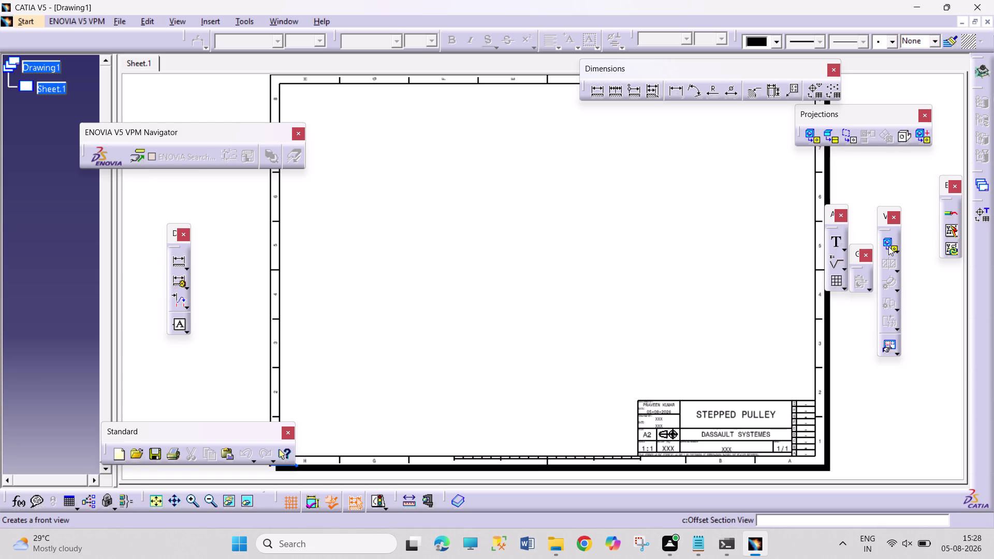
Start a front view and switch to the STEEPED PULLEY.CATPart window for its reference.
click(809, 136)
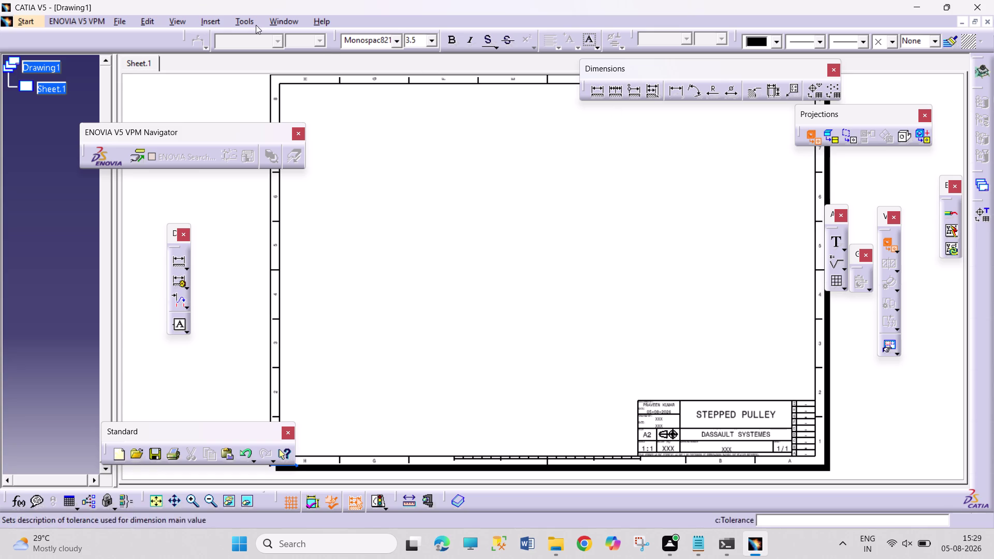
click(277, 21)
click(326, 107)
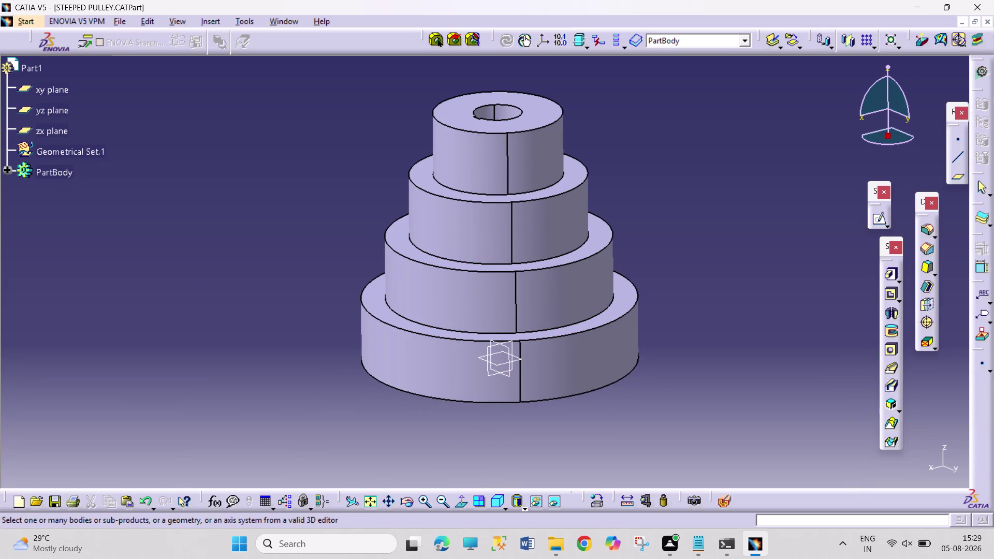
Orbit the pulley and pick its planar end face as the front view plane.
click(404, 499)
drag(481, 466, 493, 287)
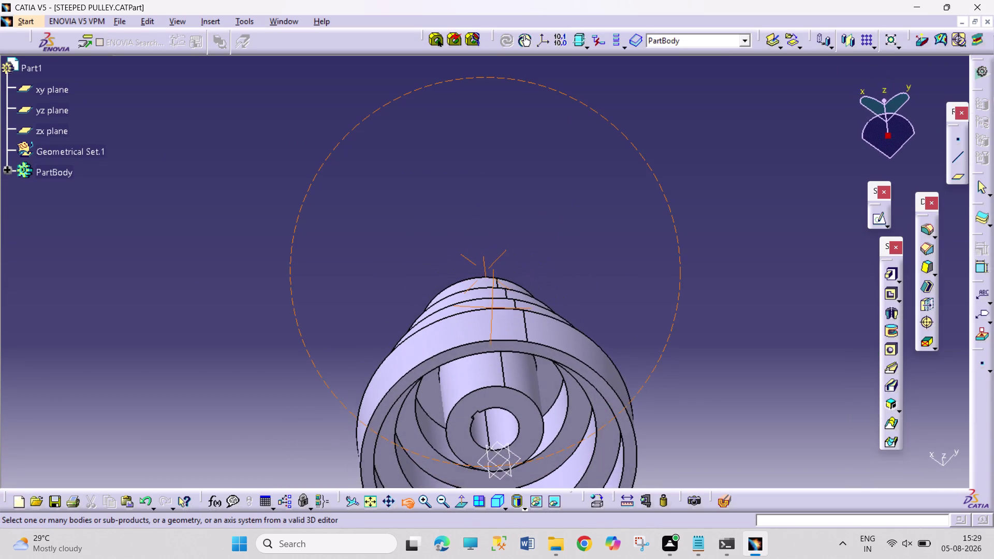
drag(493, 288, 496, 283)
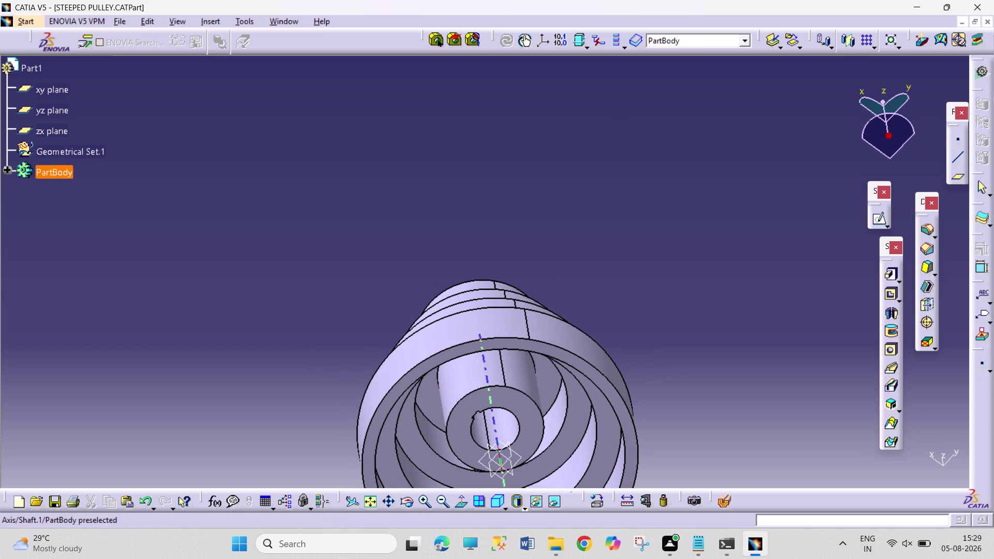
click(408, 502)
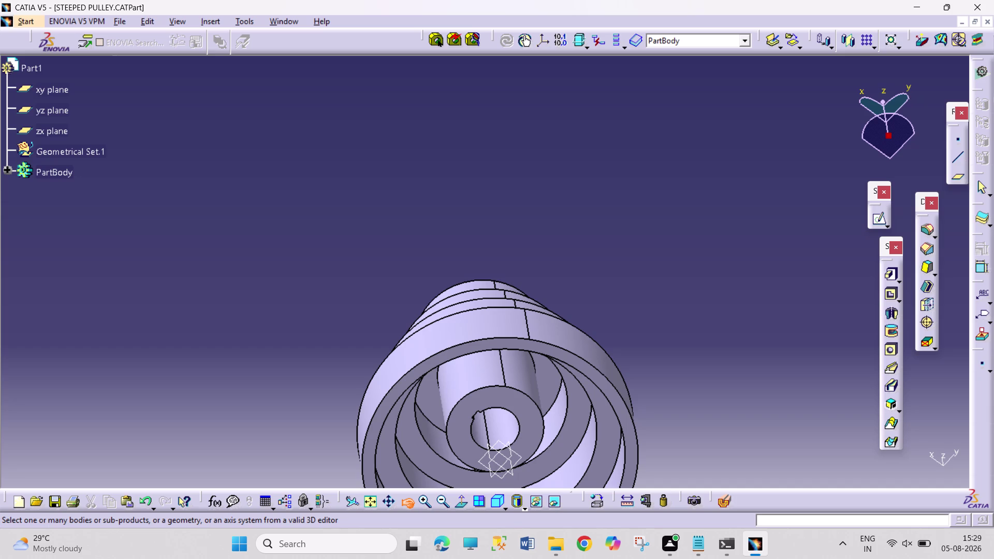
click(401, 503)
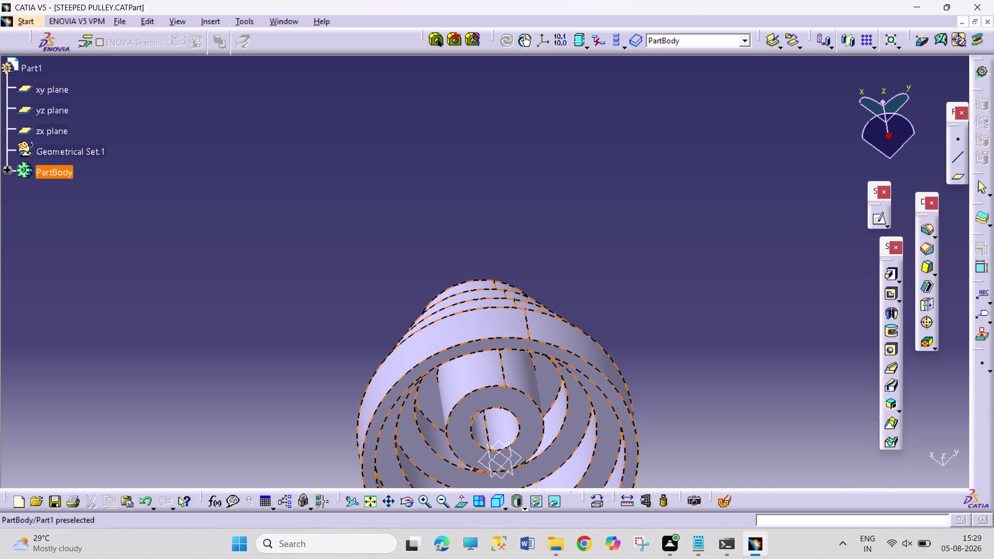
click(579, 371)
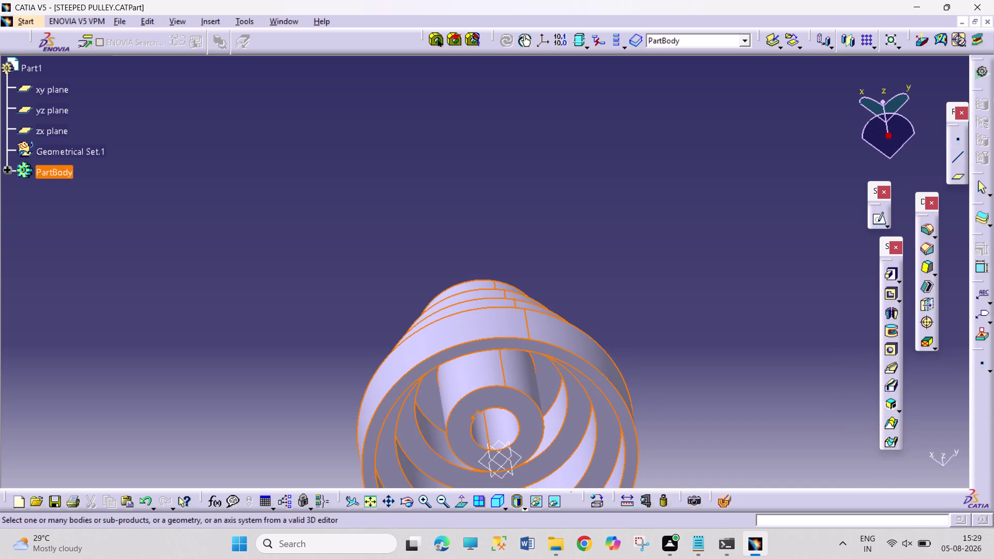
click(588, 368)
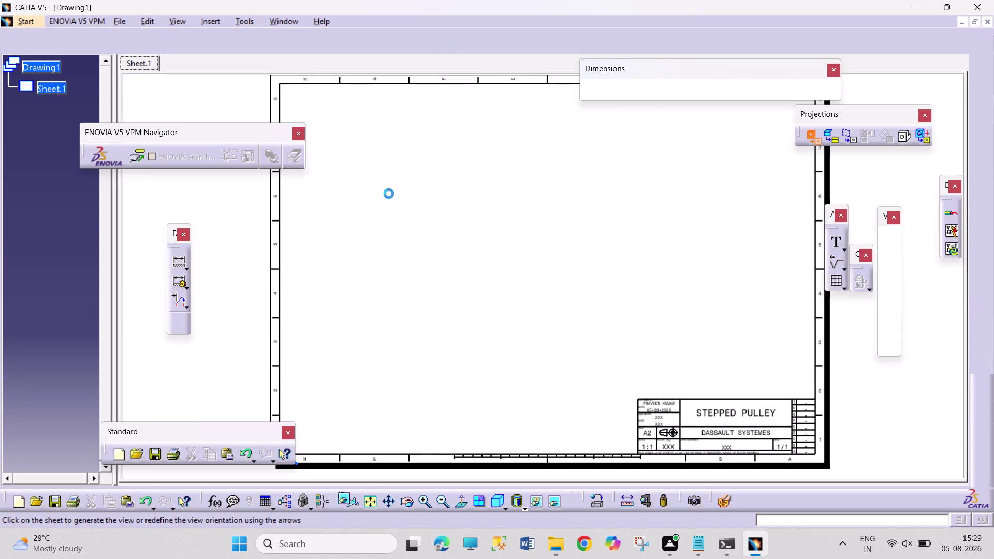
Generate the concentric-circle front view and drag it to the sheet's upper left.
click(387, 203)
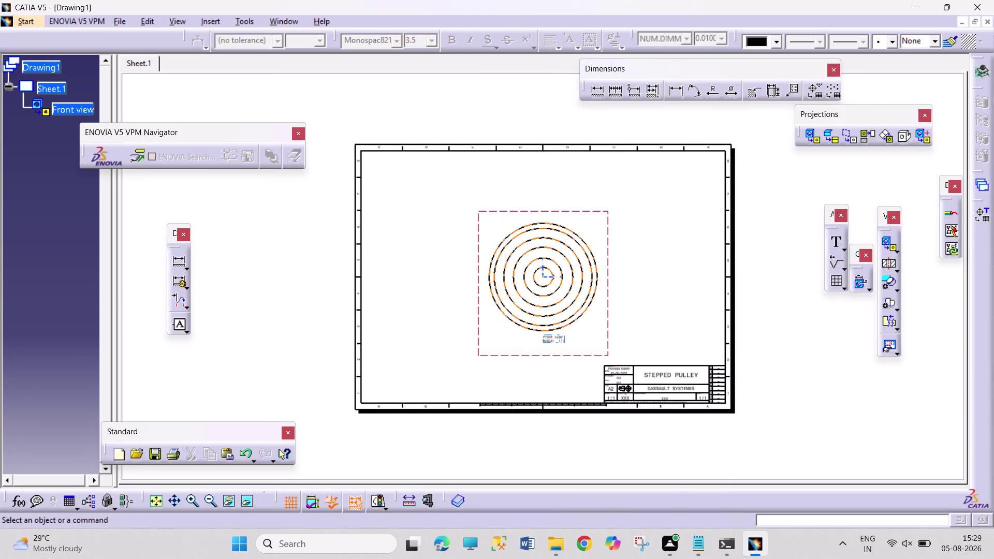
drag(611, 330, 519, 276)
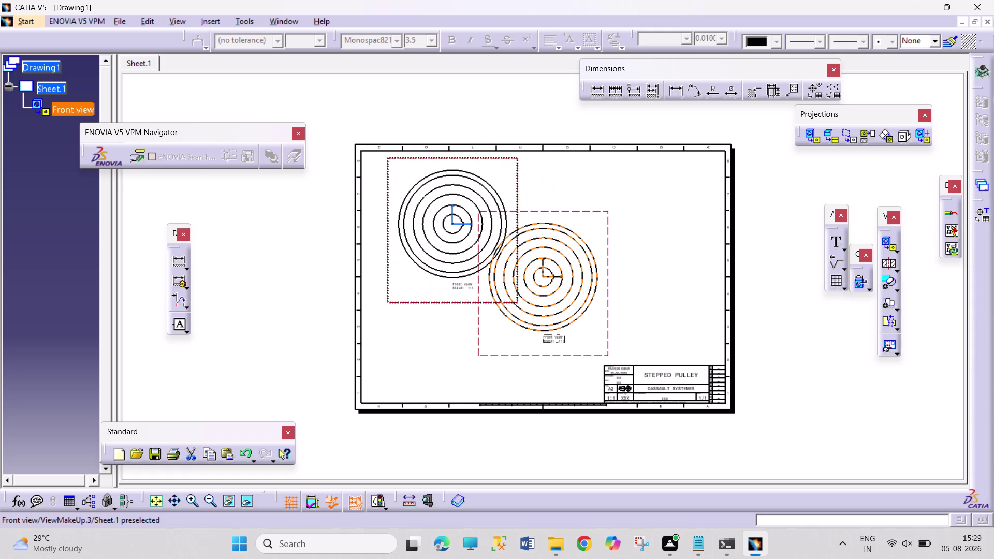
drag(519, 276, 518, 277)
click(772, 363)
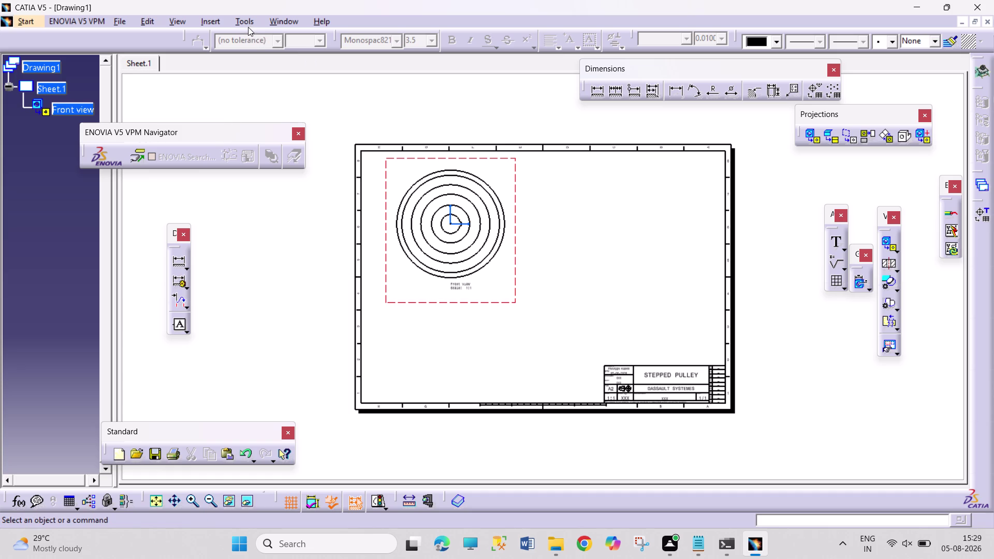
Add a projected left view of the stepped profile to the right of the front view.
click(862, 135)
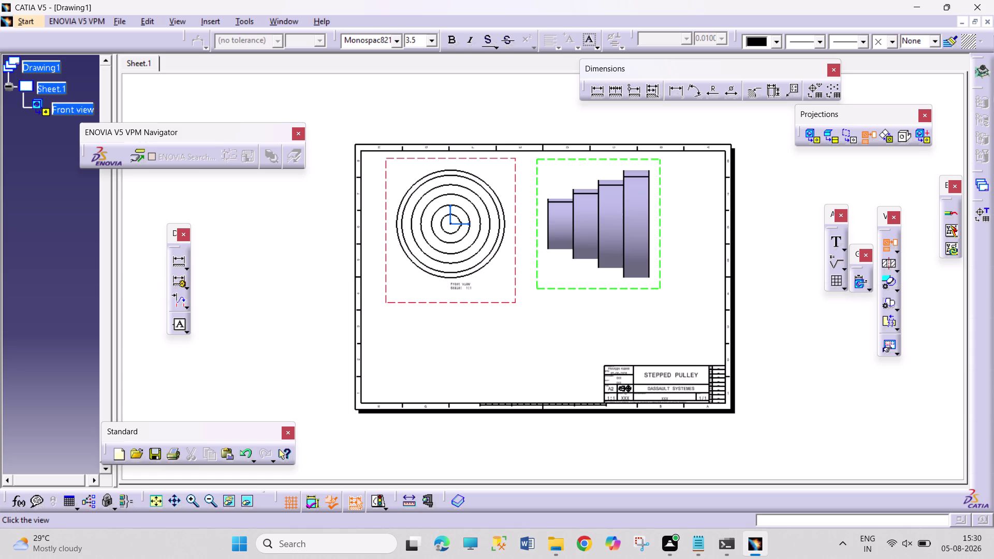
click(601, 207)
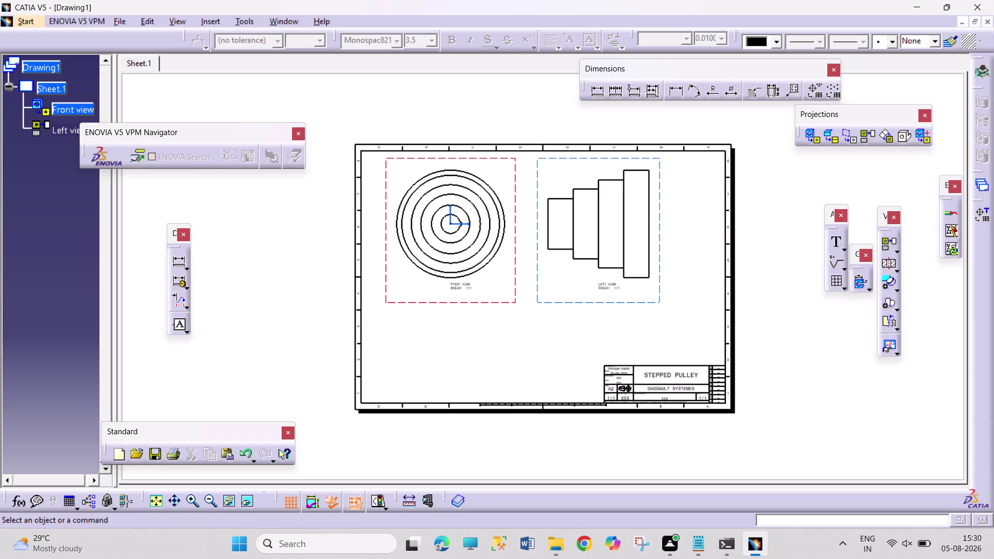
right_click(515, 282)
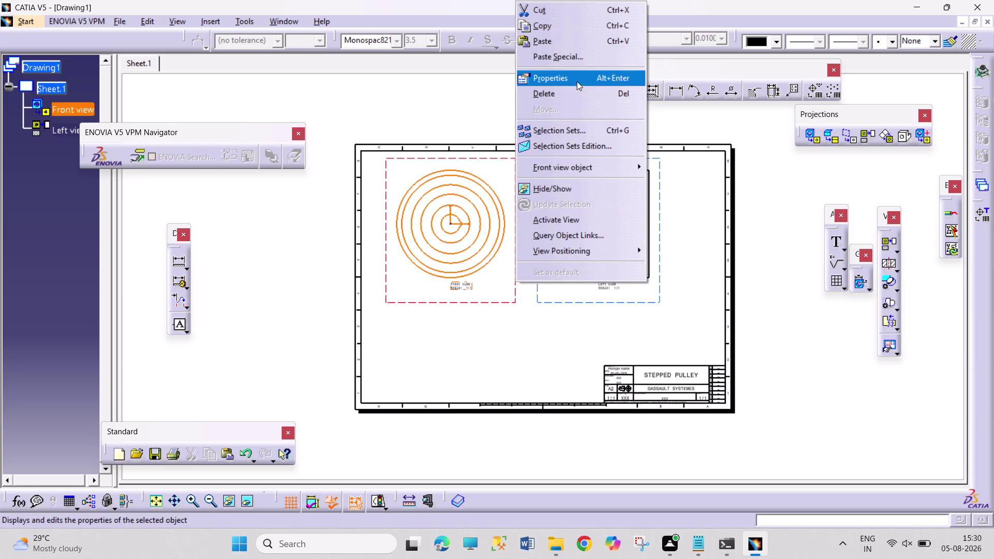
click(577, 76)
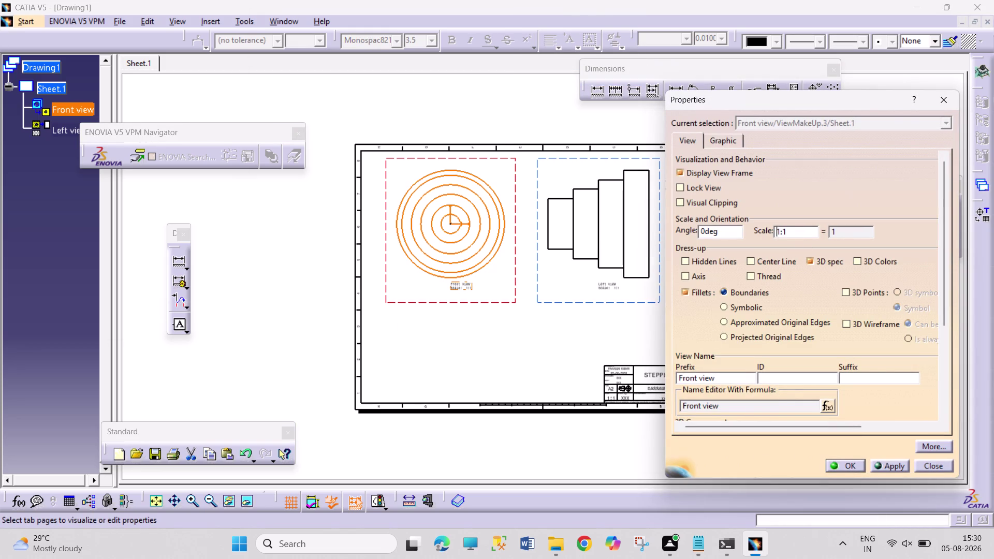
click(799, 234)
key(BackSpace)
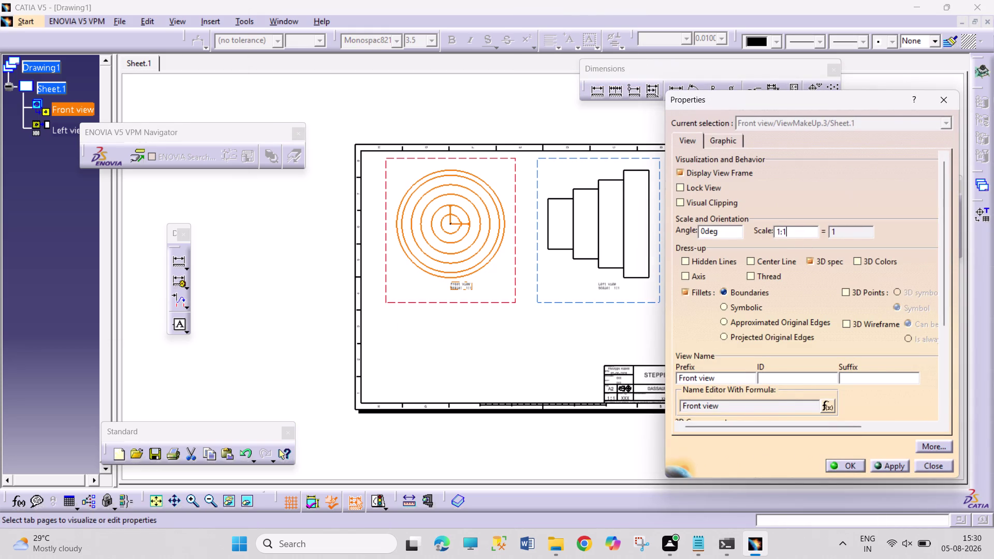
key(2)
key(Return)
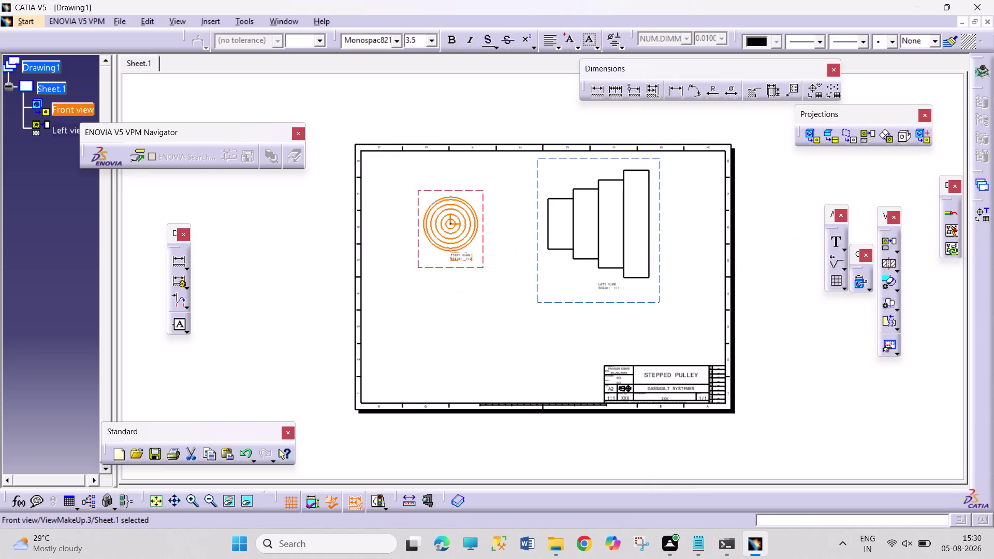
click(795, 262)
key(ctrl+z)
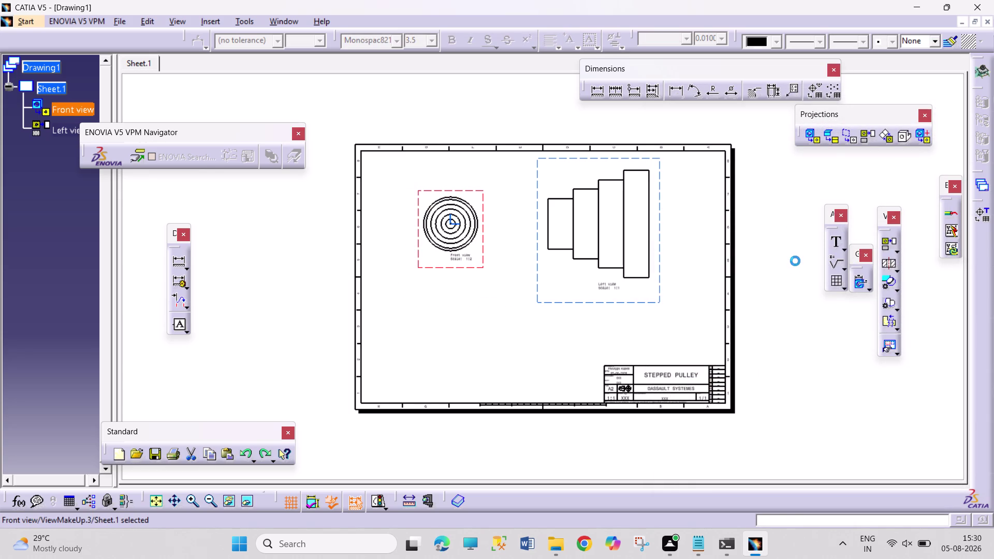
key(ctrl+z)
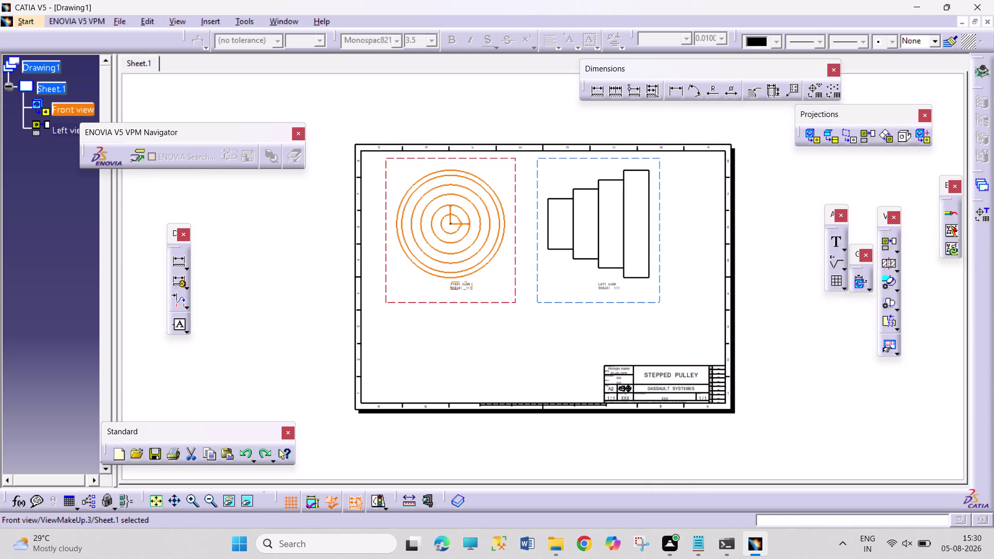
click(514, 160)
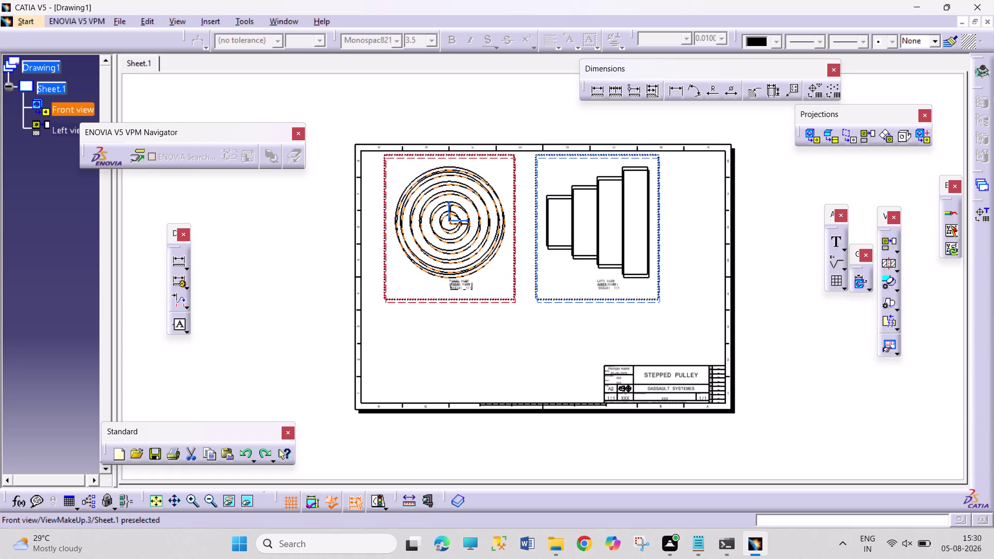
click(783, 250)
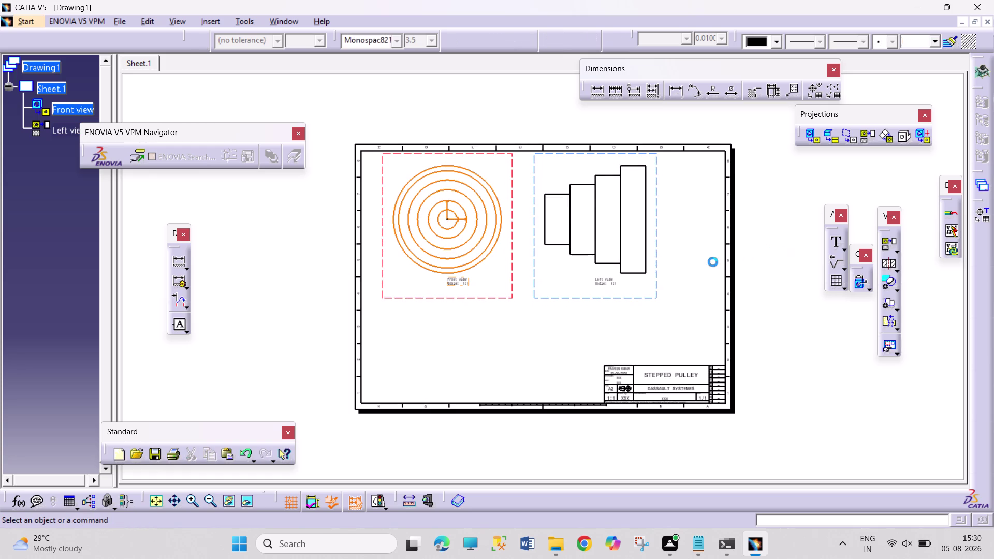
Nudge the views left, select the left view, and browse the Insert section view menus.
drag(384, 269, 378, 270)
click(806, 293)
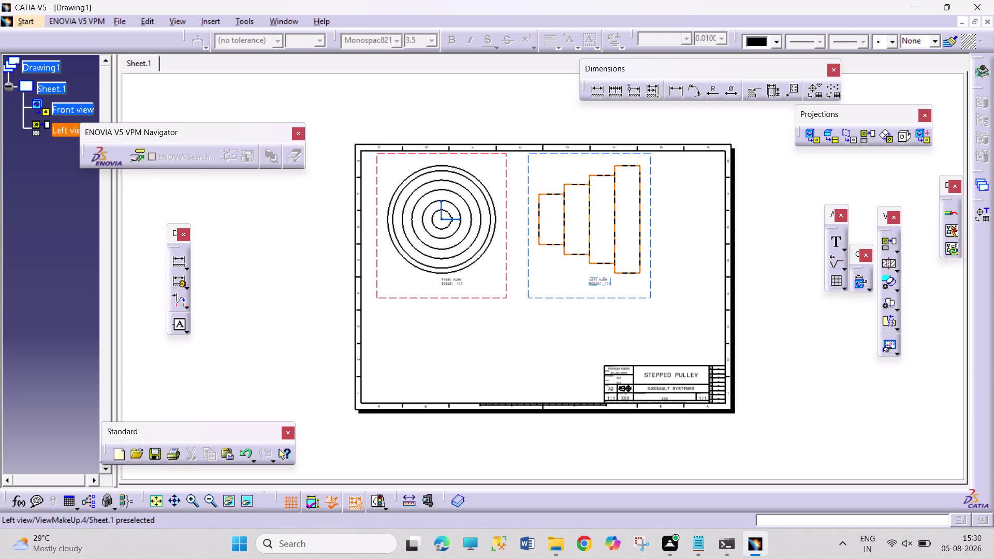
click(204, 20)
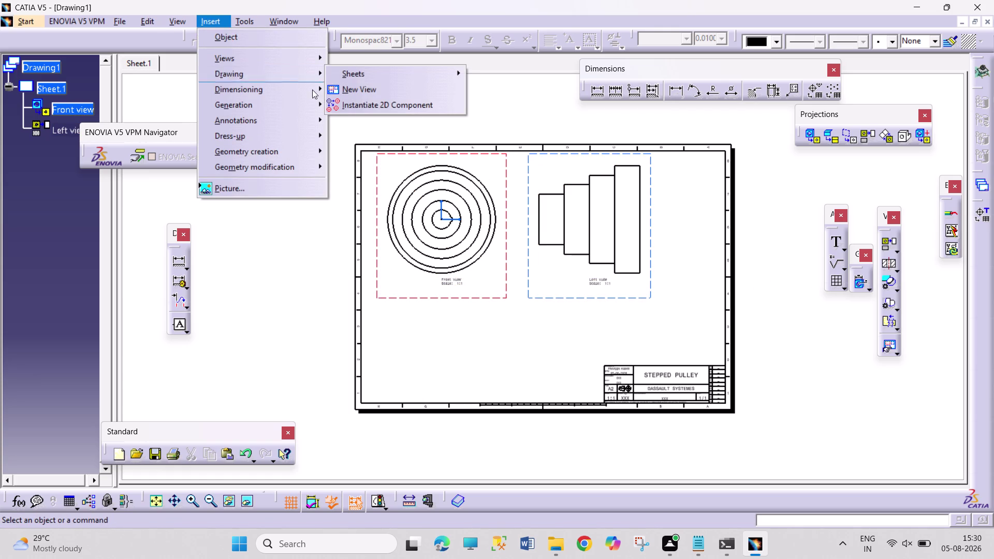
click(864, 138)
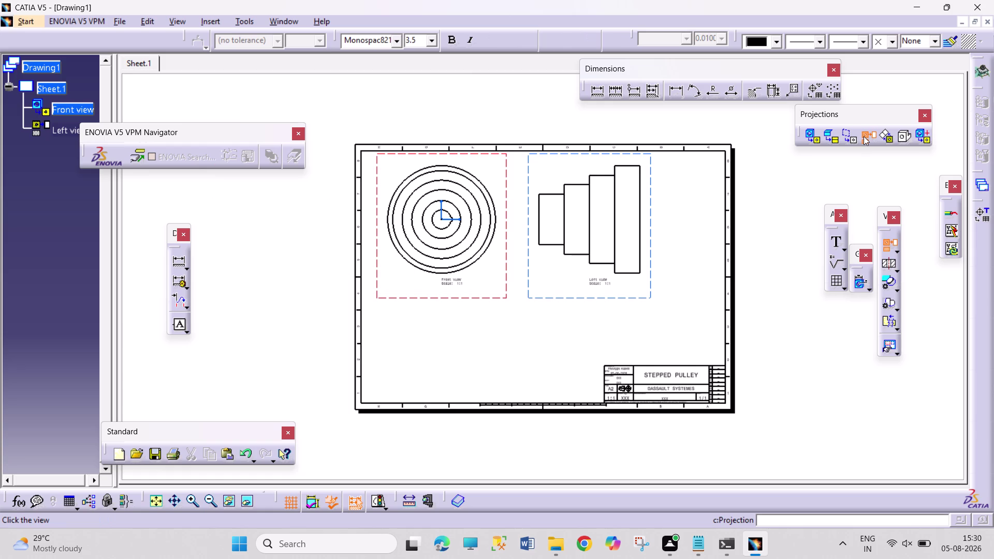
click(864, 136)
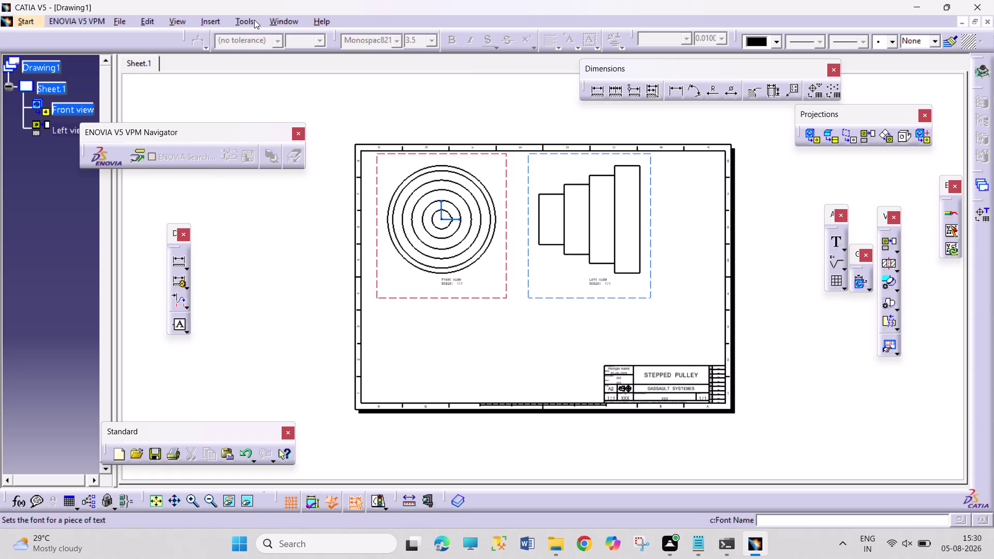
click(254, 19)
click(209, 18)
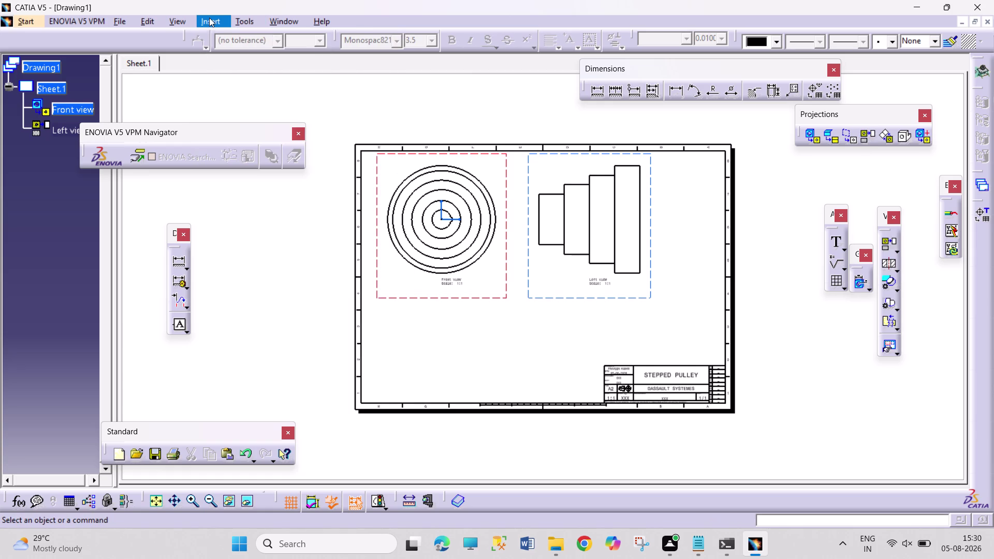
click(210, 20)
click(243, 59)
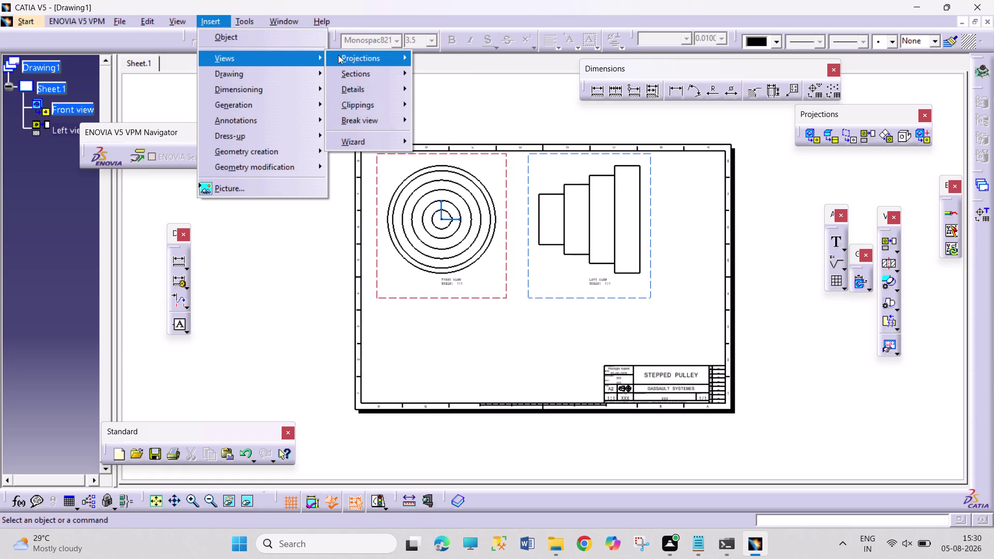
click(363, 68)
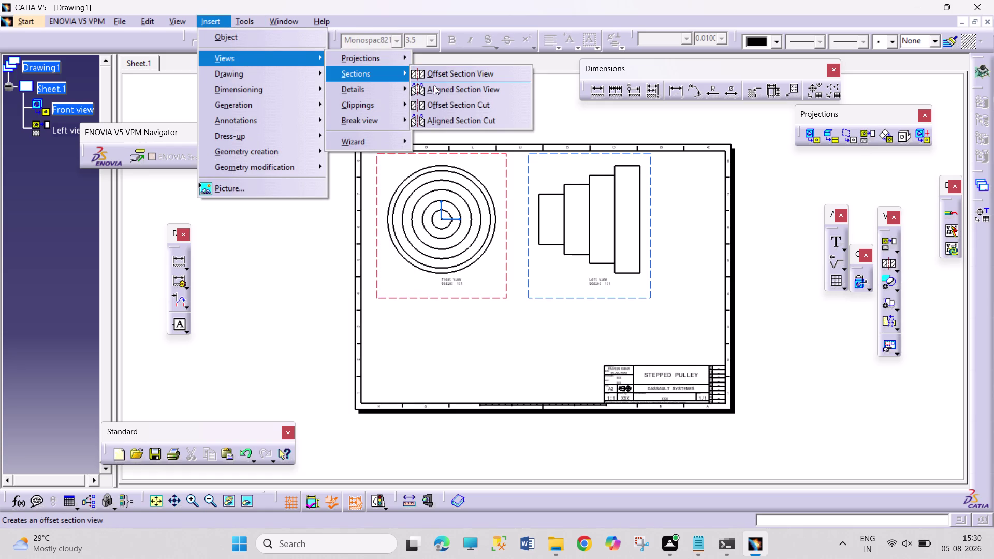
key(Escape)
key(Escape)
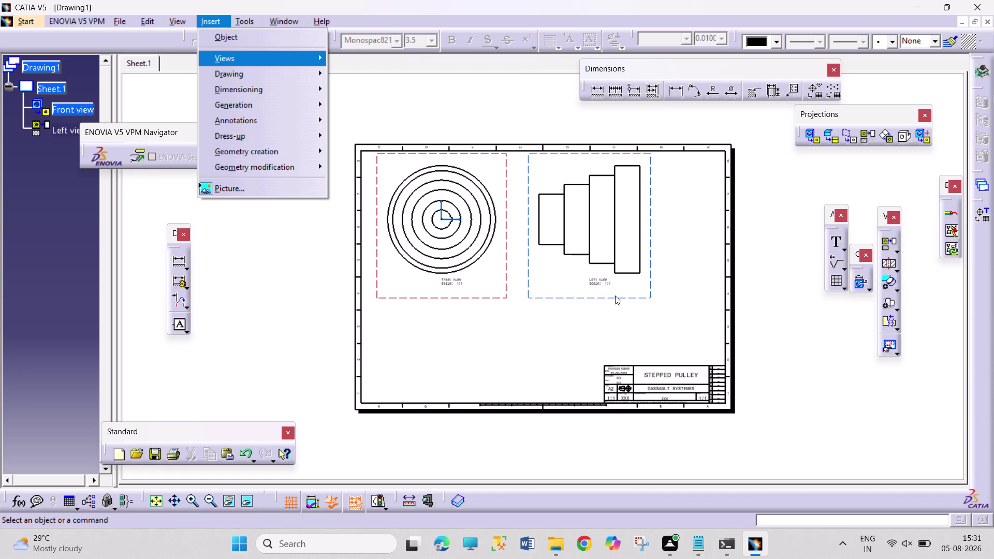
key(Escape)
Activate the left view and start Insert > Views > Sections > Offset Section View.
double_click(606, 295)
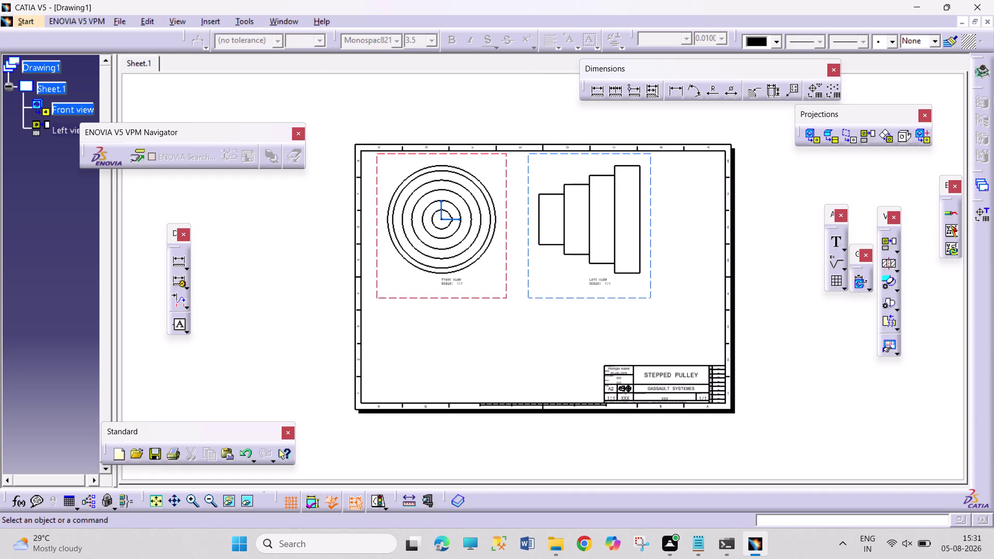
double_click(618, 207)
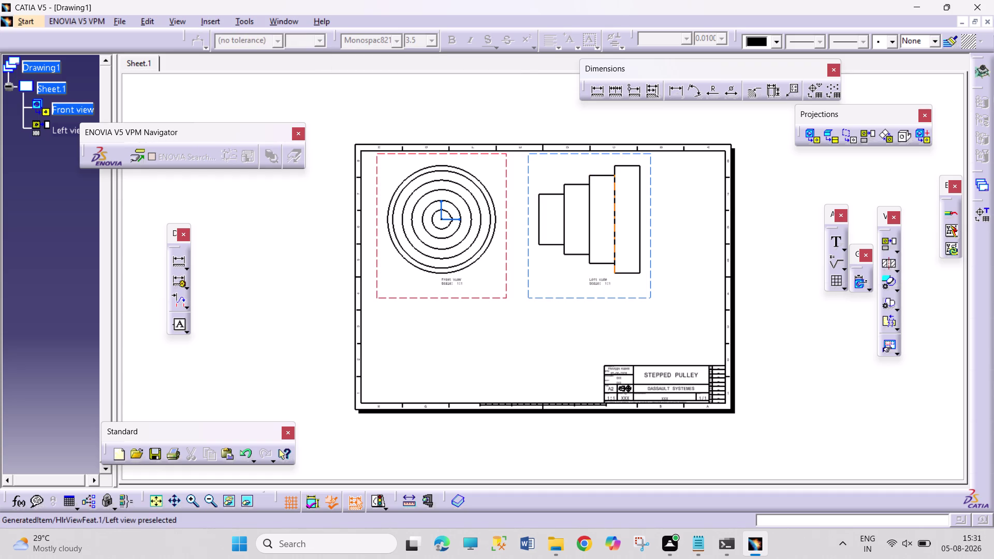
double_click(615, 203)
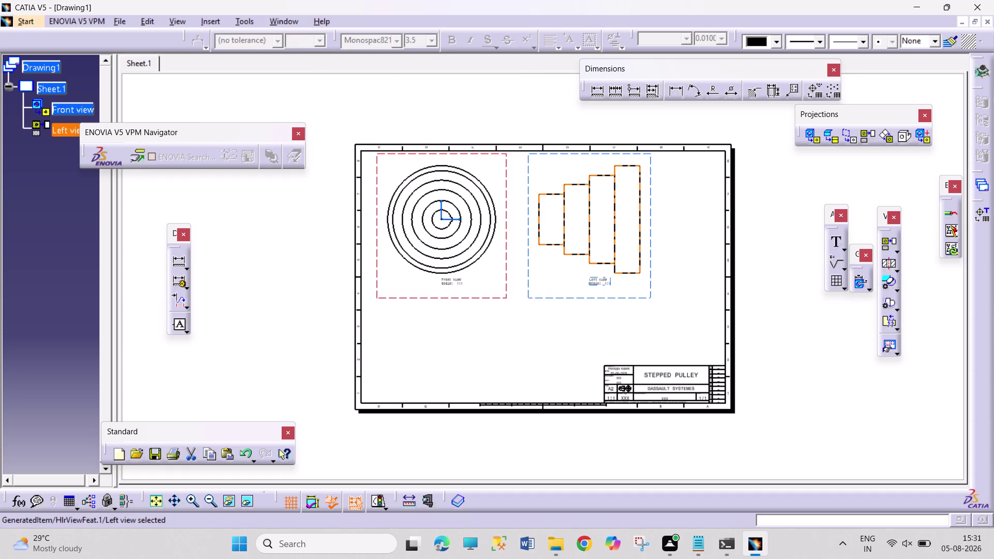
double_click(652, 190)
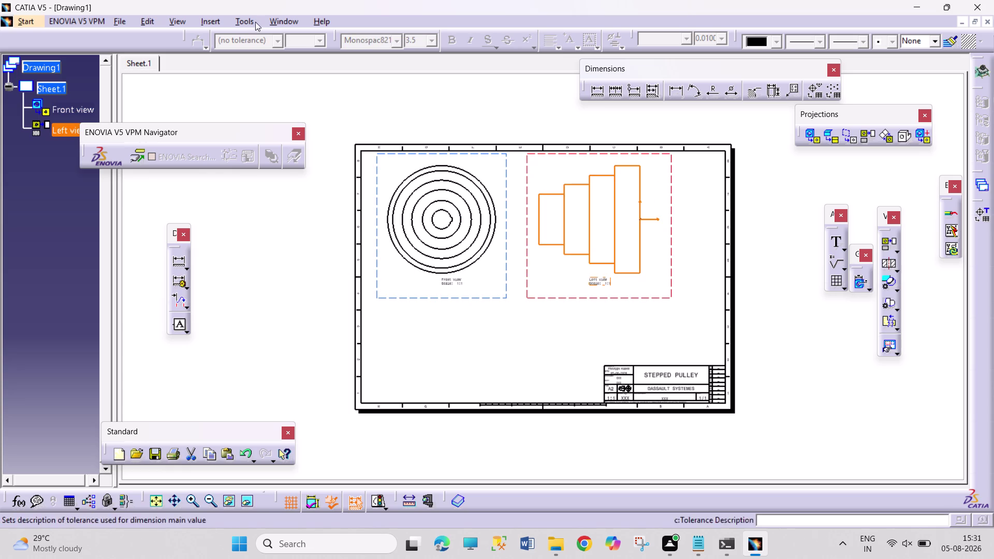
click(250, 18)
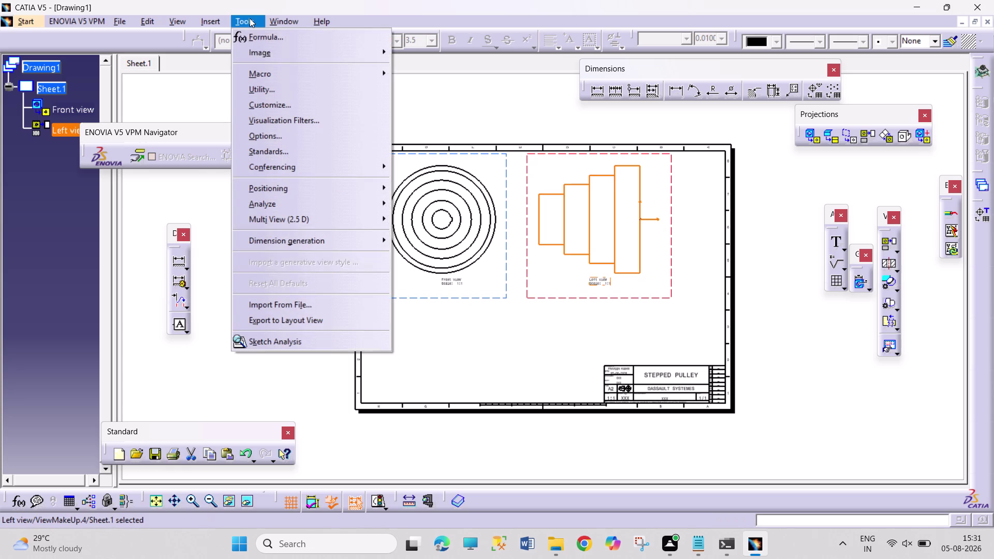
click(232, 60)
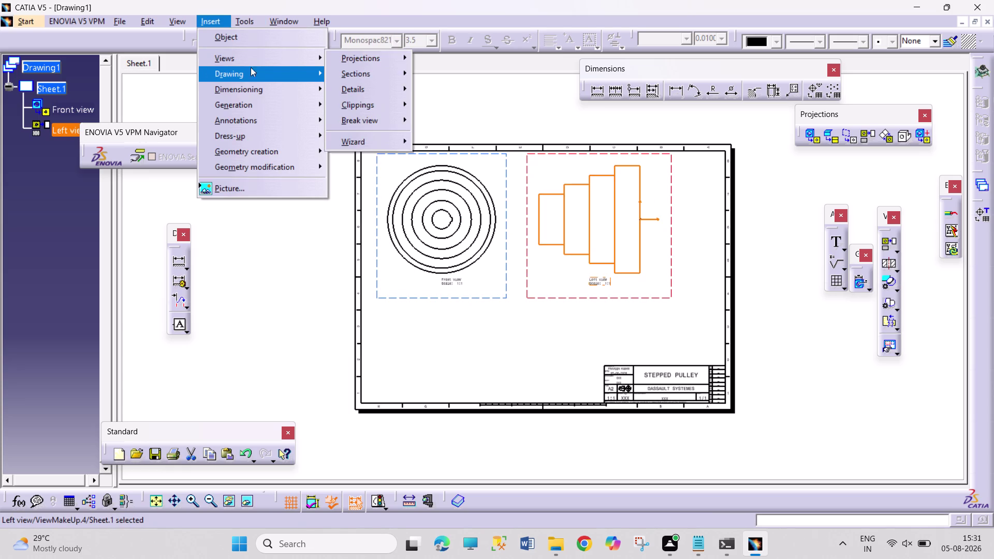
click(345, 71)
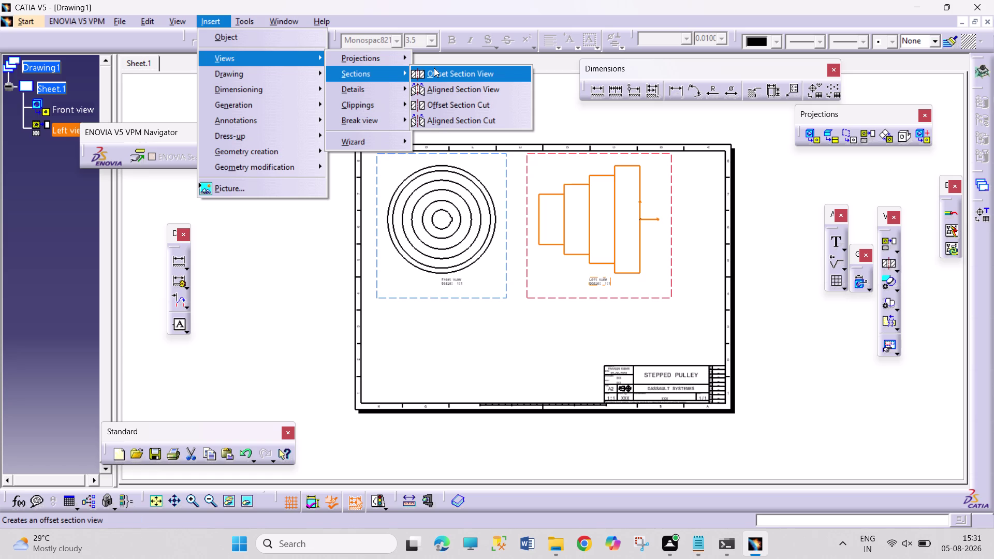
click(434, 68)
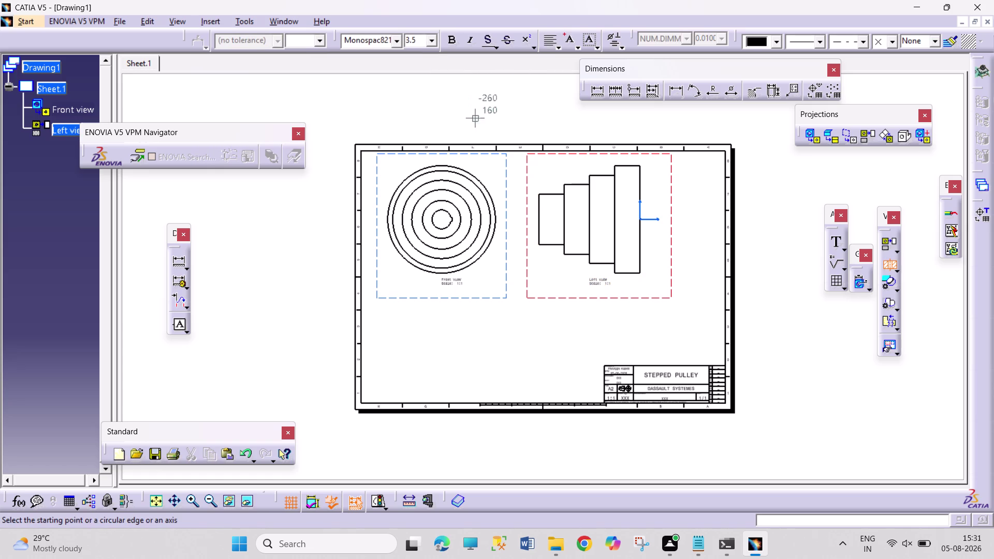
Cut across the left view along the axis and place hatched section A-A below the front view.
click(523, 219)
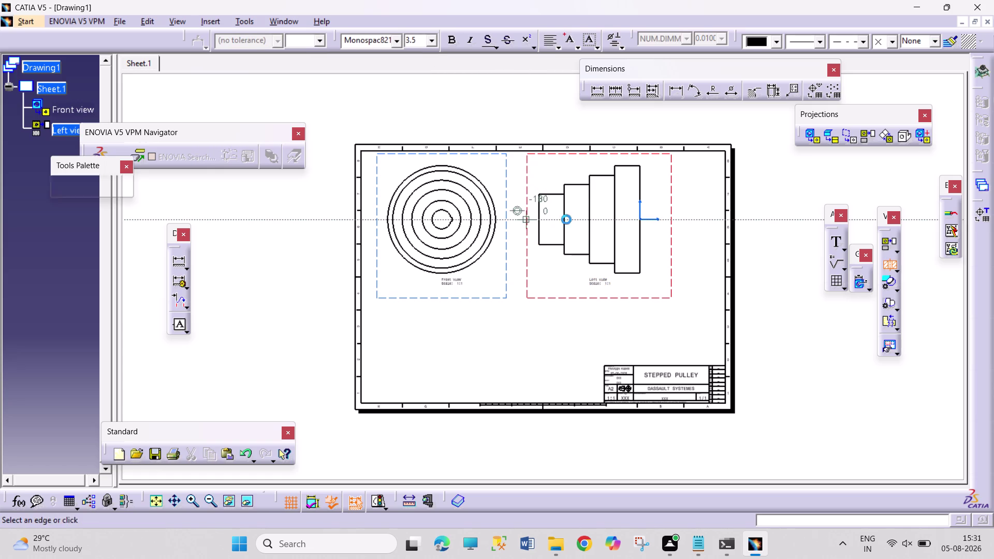
double_click(687, 219)
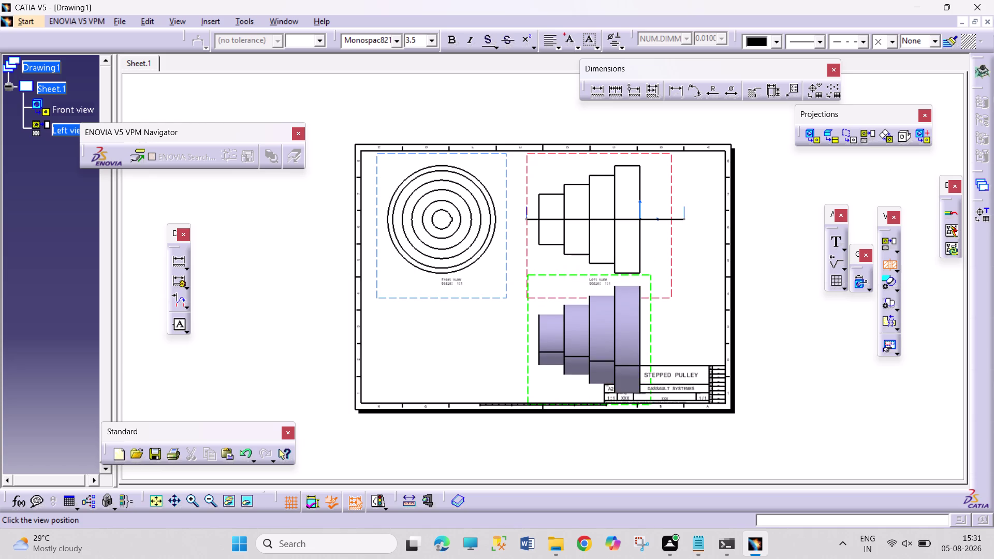
click(439, 340)
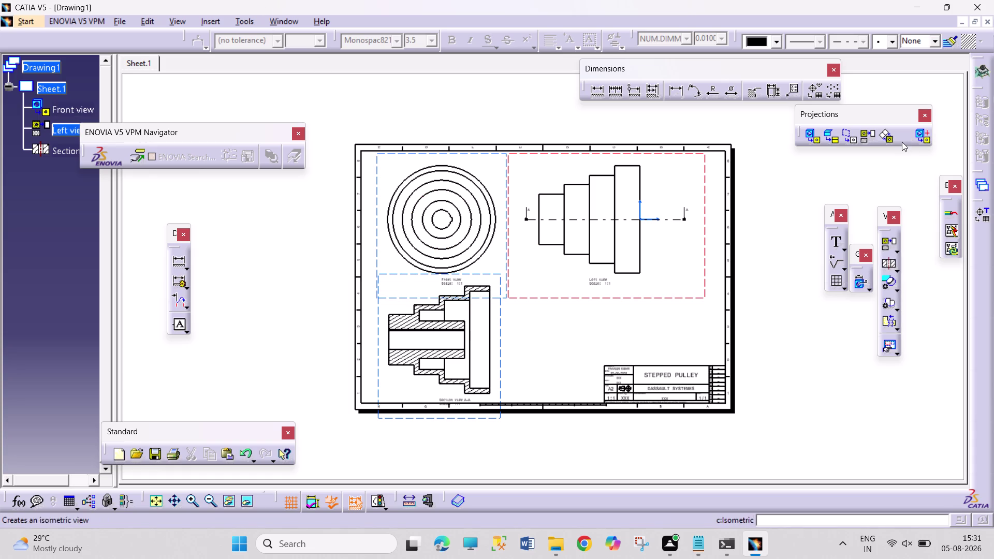
click(901, 142)
Pick the orbited STEEPED PULLEY part as reference and generate its isometric view on the sheet.
click(276, 20)
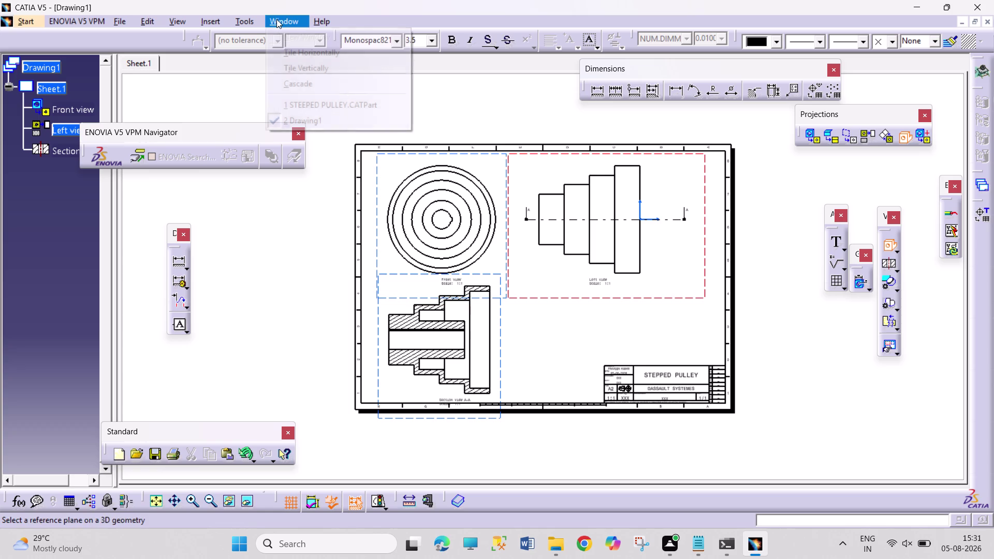
click(302, 101)
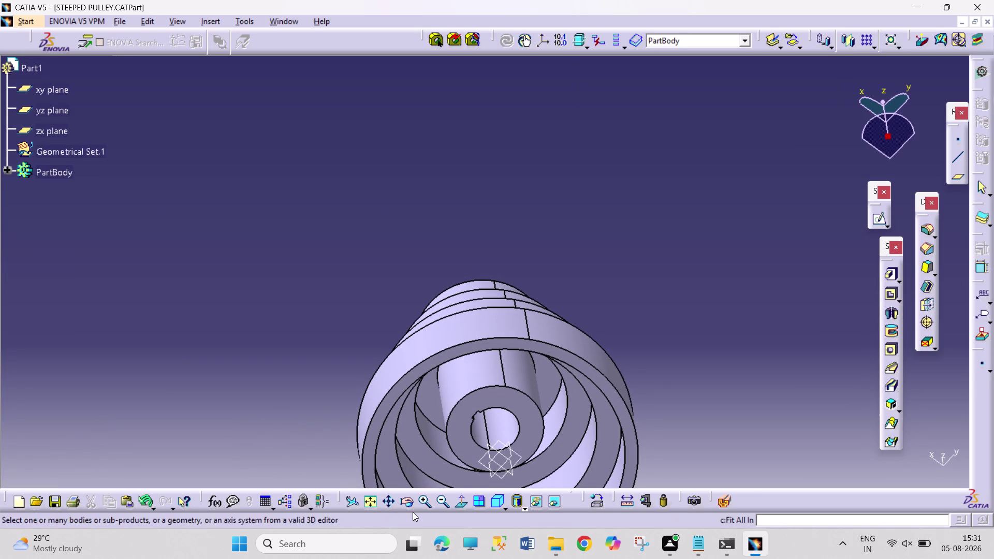
click(404, 503)
drag(327, 396, 504, 317)
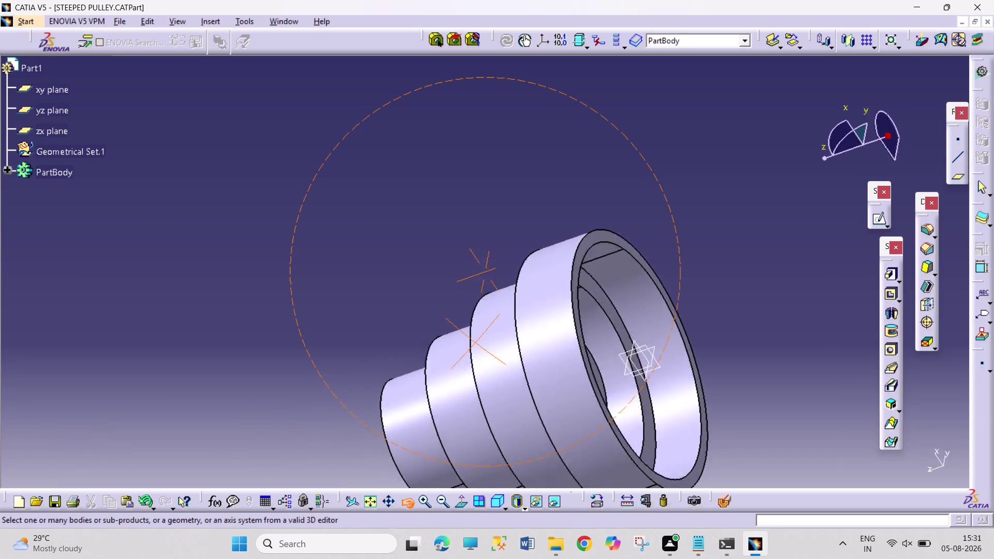
drag(504, 317, 593, 329)
drag(391, 502, 392, 496)
drag(385, 429, 347, 267)
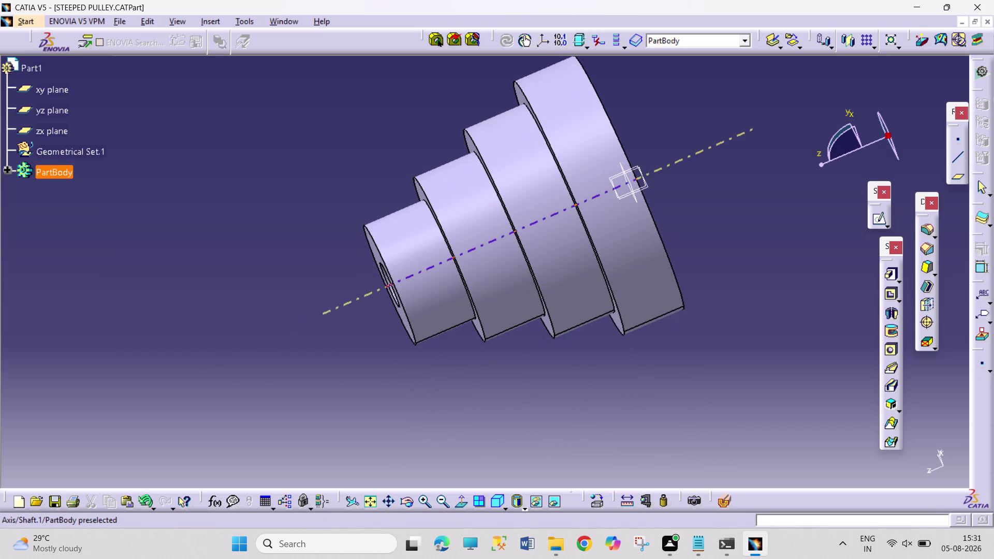
click(564, 277)
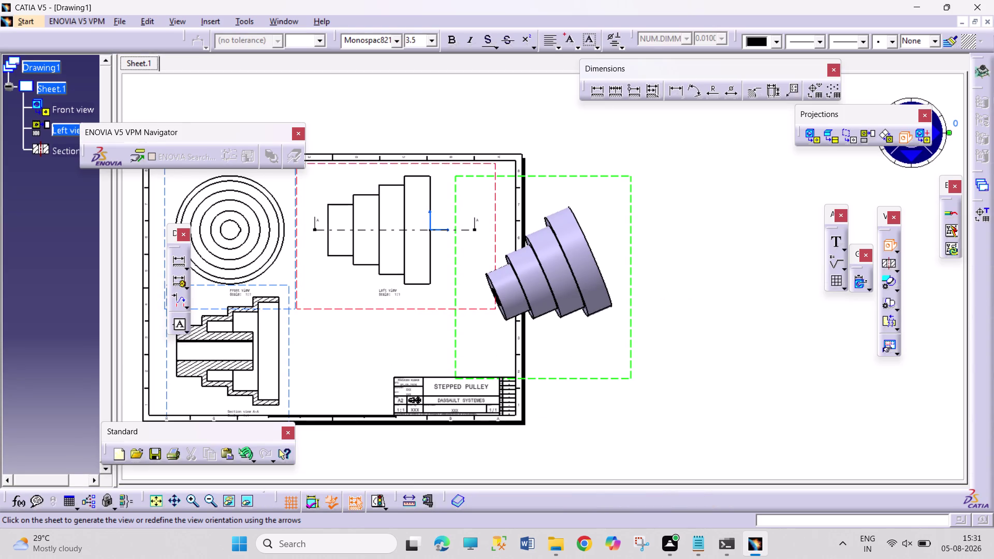
click(508, 467)
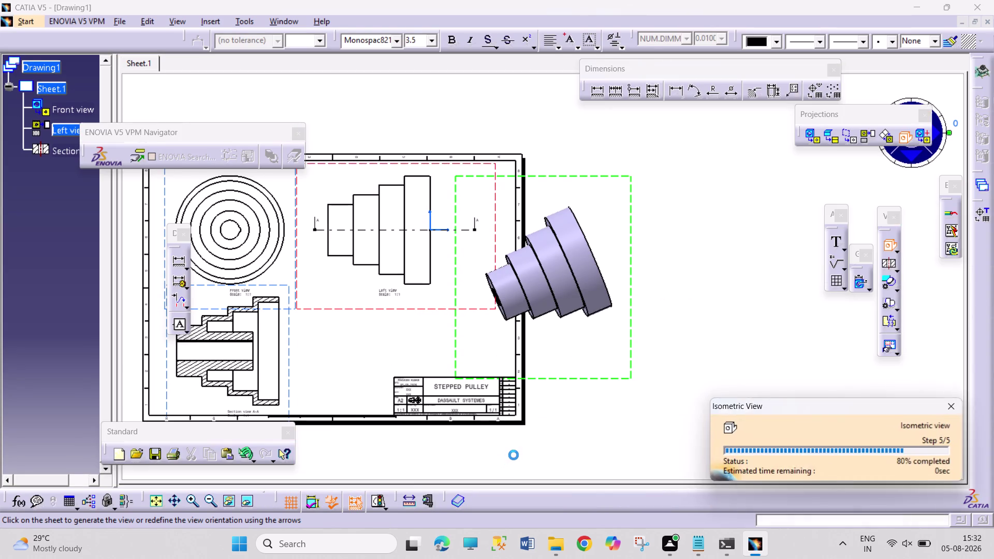
Drag the isometric view and its caption into the lower right above the title block.
middle_drag(525, 450, 645, 426)
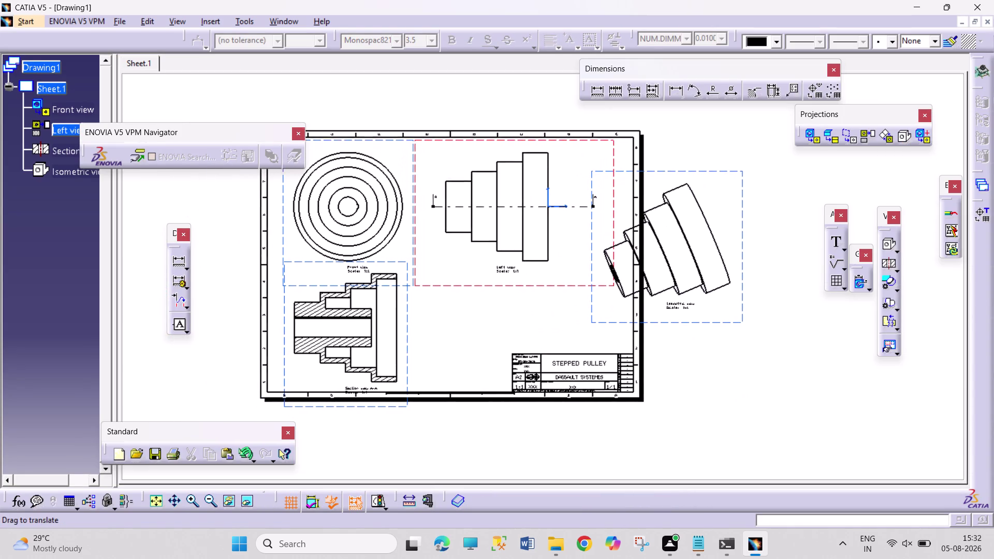
middle_drag(645, 426, 645, 425)
drag(595, 320, 580, 323)
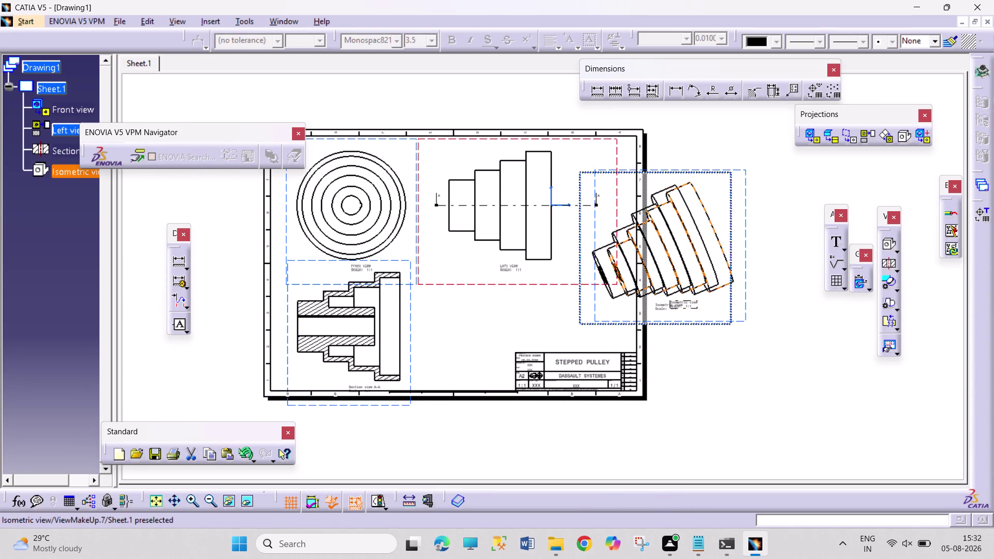
drag(581, 323, 509, 361)
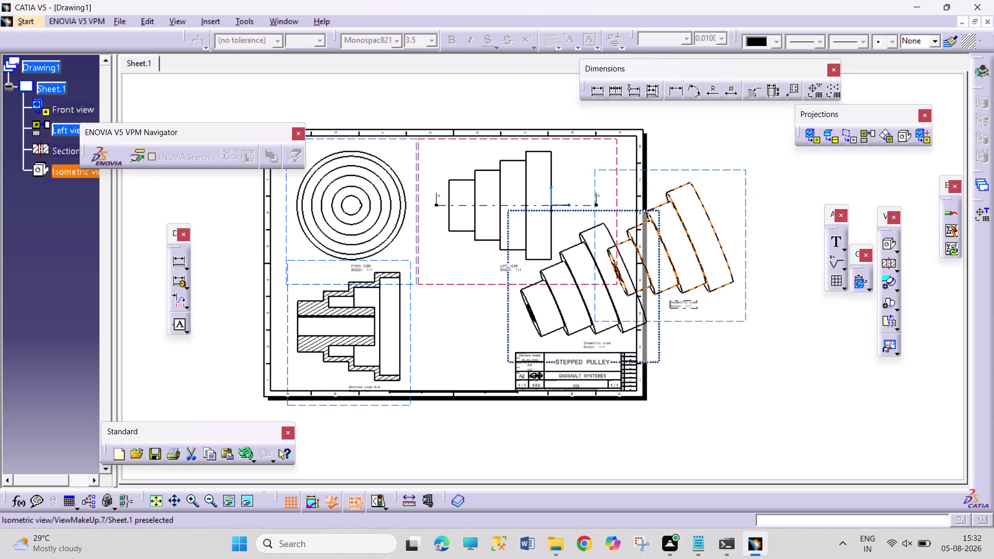
drag(508, 361, 499, 364)
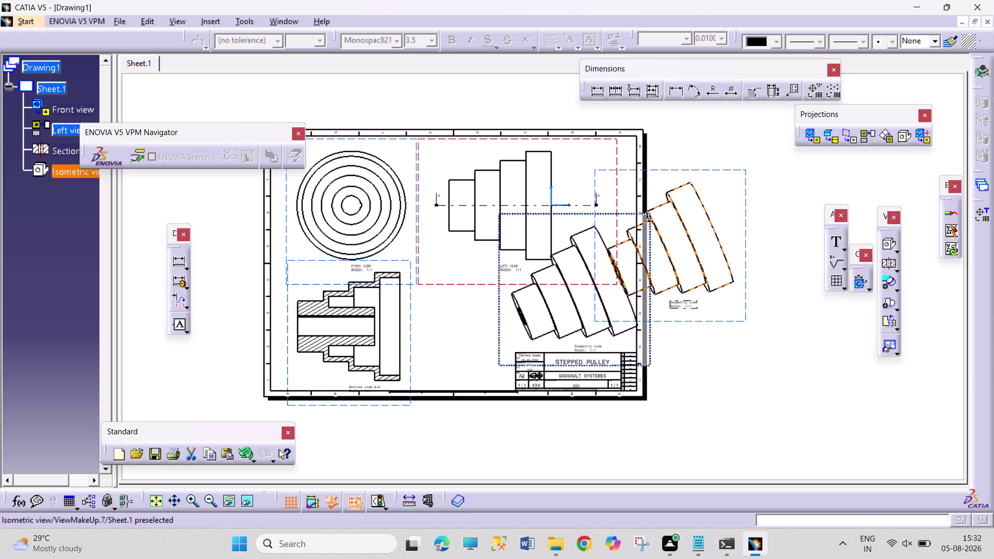
drag(499, 364, 474, 375)
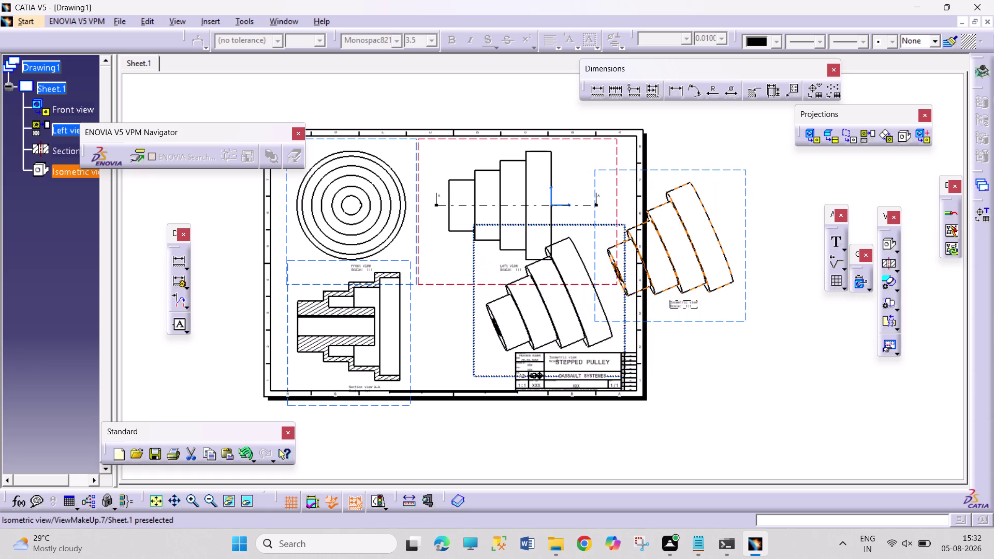
drag(474, 375, 489, 376)
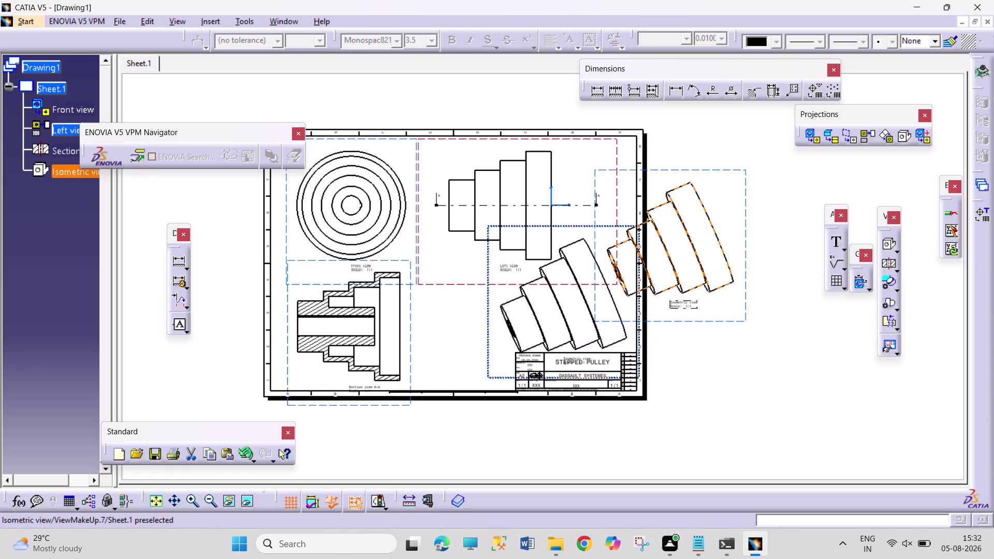
drag(489, 377, 491, 377)
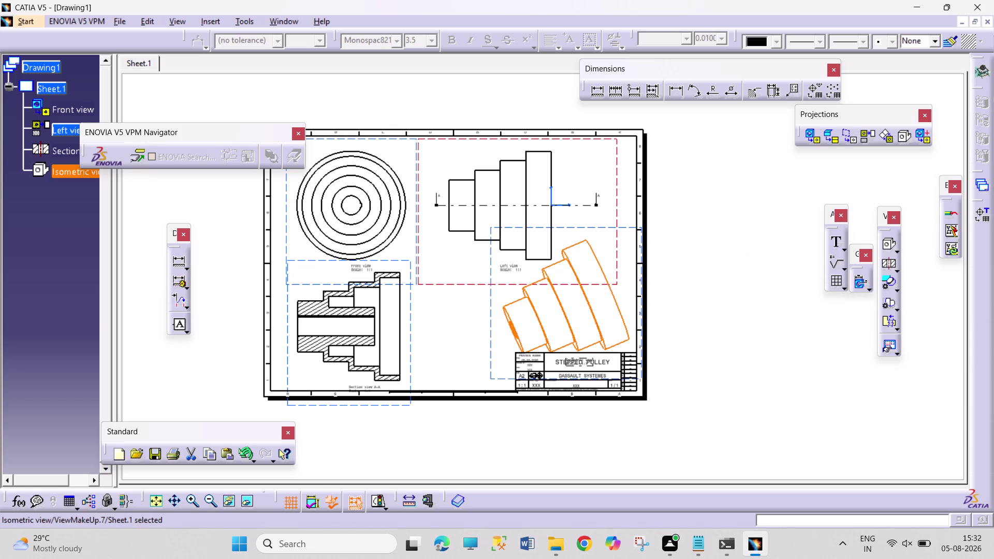
drag(573, 359, 538, 361)
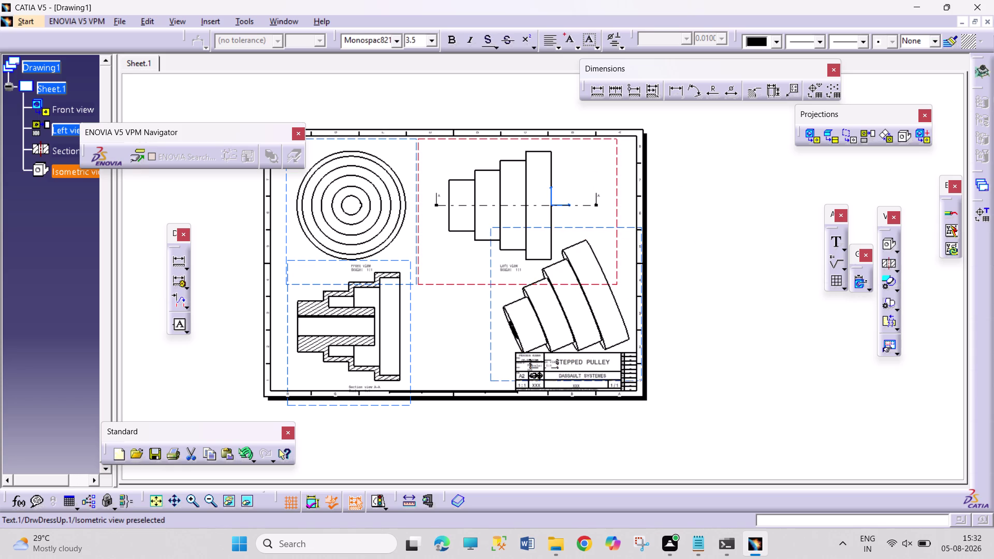
drag(539, 362, 494, 363)
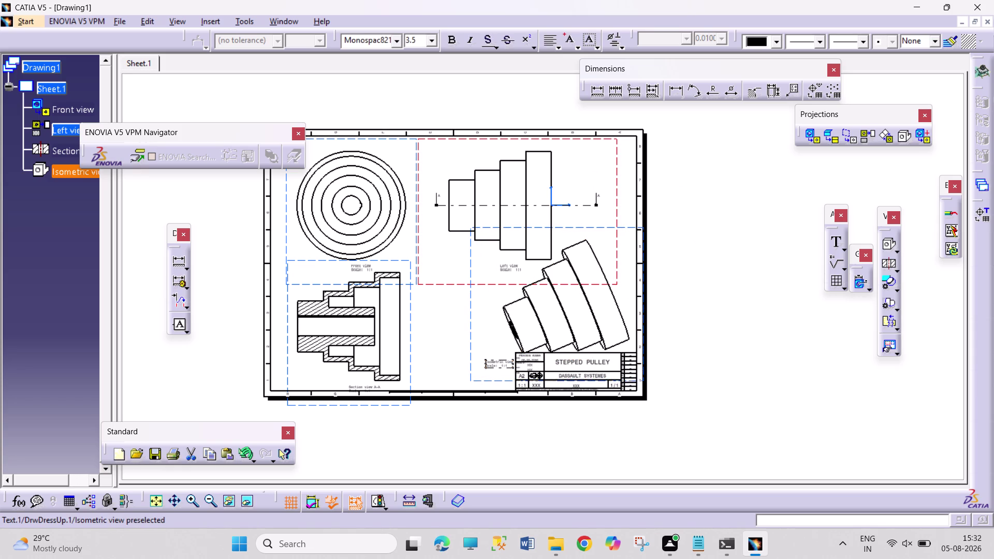
drag(494, 362, 492, 364)
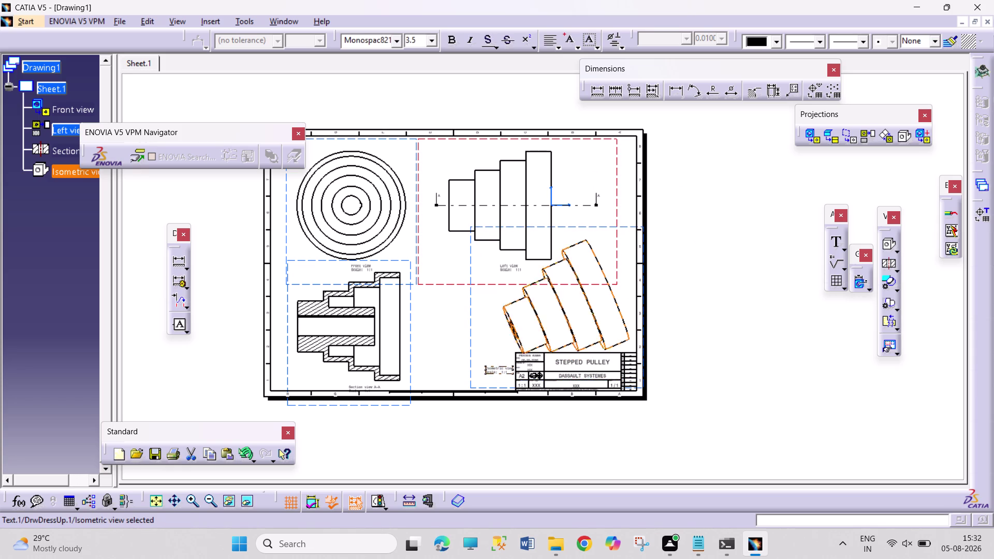
click(608, 227)
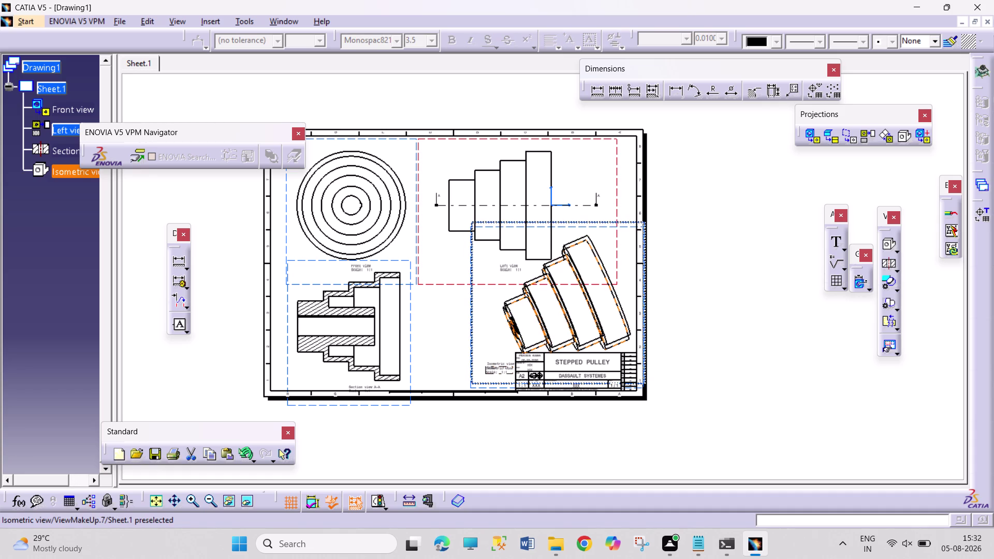
click(742, 313)
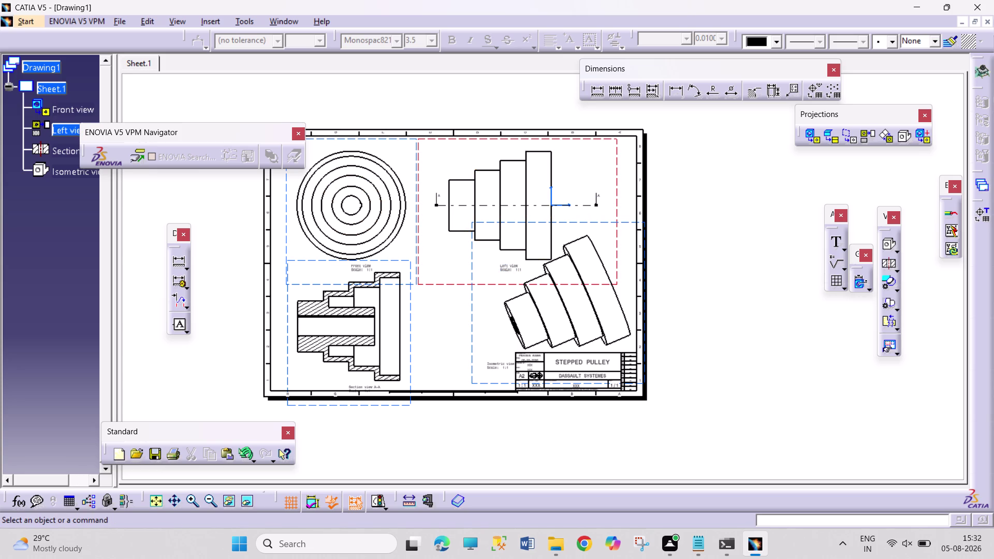
Shift the isometric view caption so it sits clear of the title block.
click(435, 353)
drag(504, 363, 486, 360)
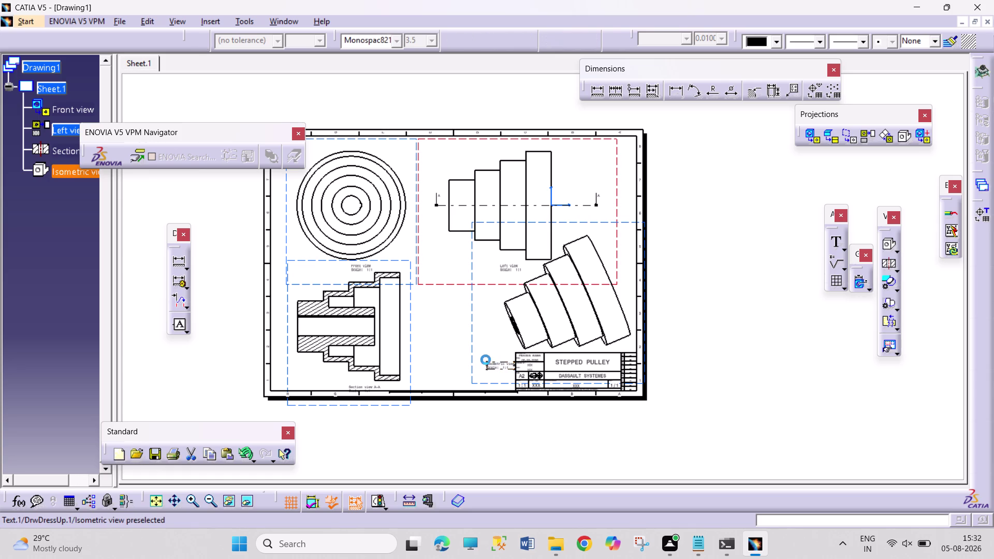
drag(486, 359, 487, 363)
click(744, 345)
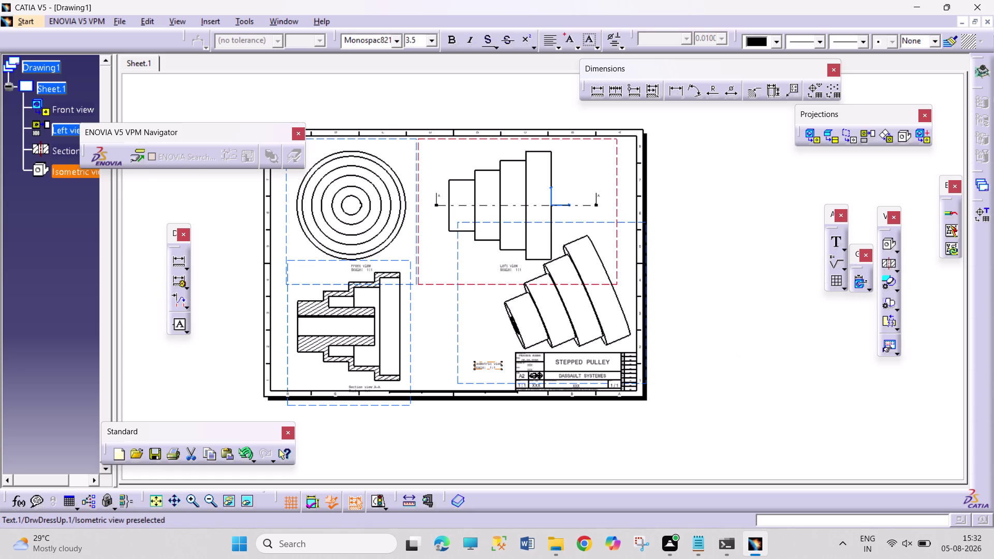
middle_drag(366, 157, 374, 104)
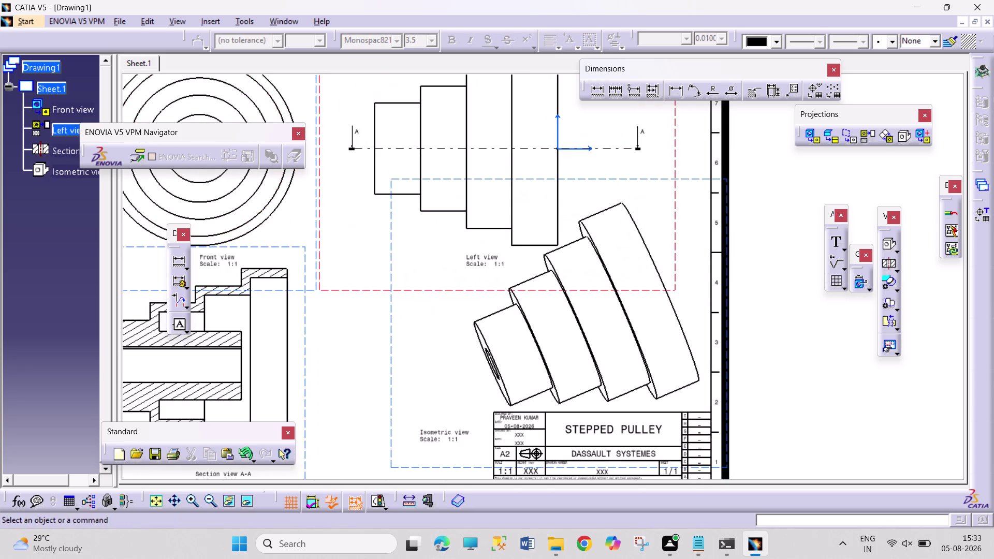
Zoom into the front view and add the ⌀30 bore diameter dimension.
middle_drag(397, 177, 602, 269)
middle_drag(438, 293, 459, 249)
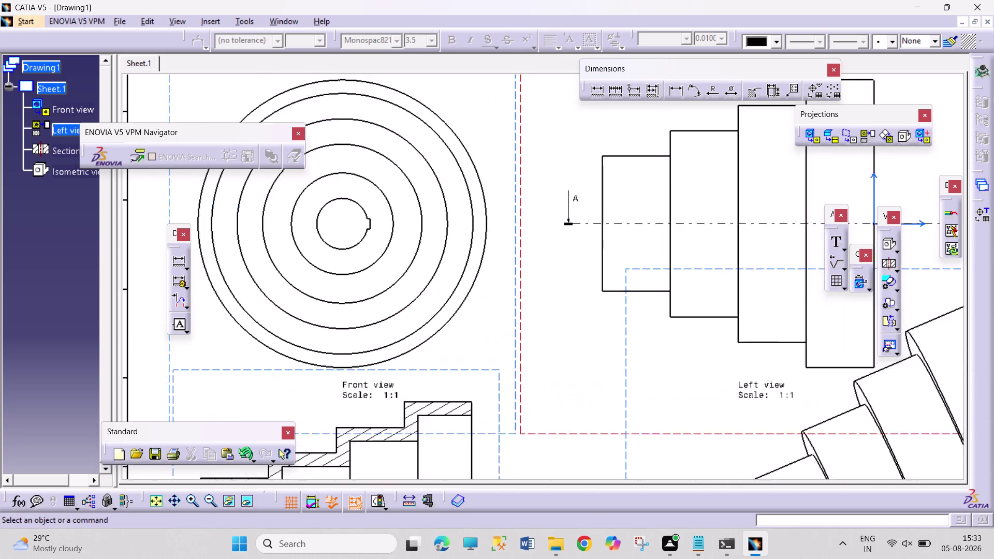
middle_drag(459, 249, 460, 249)
middle_drag(443, 265, 547, 309)
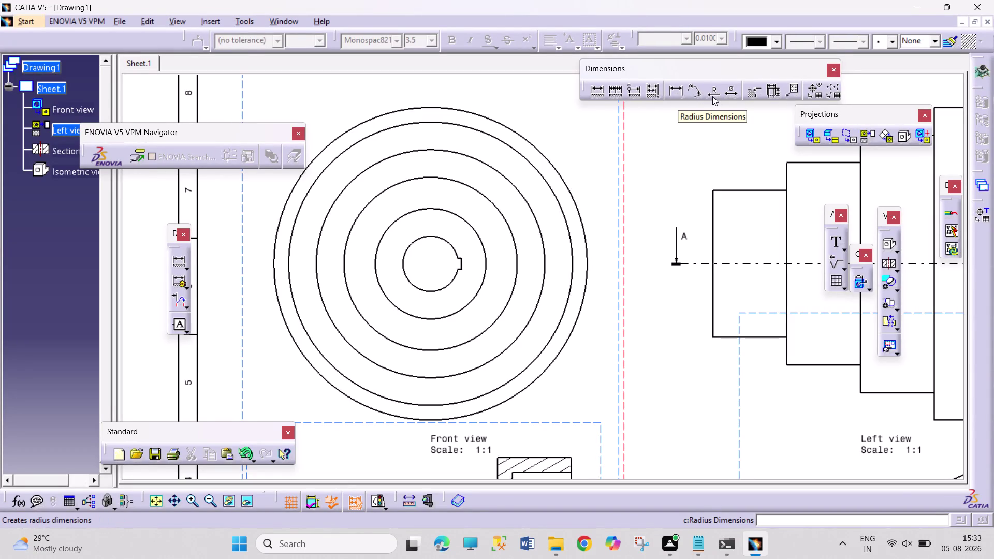
double_click(728, 91)
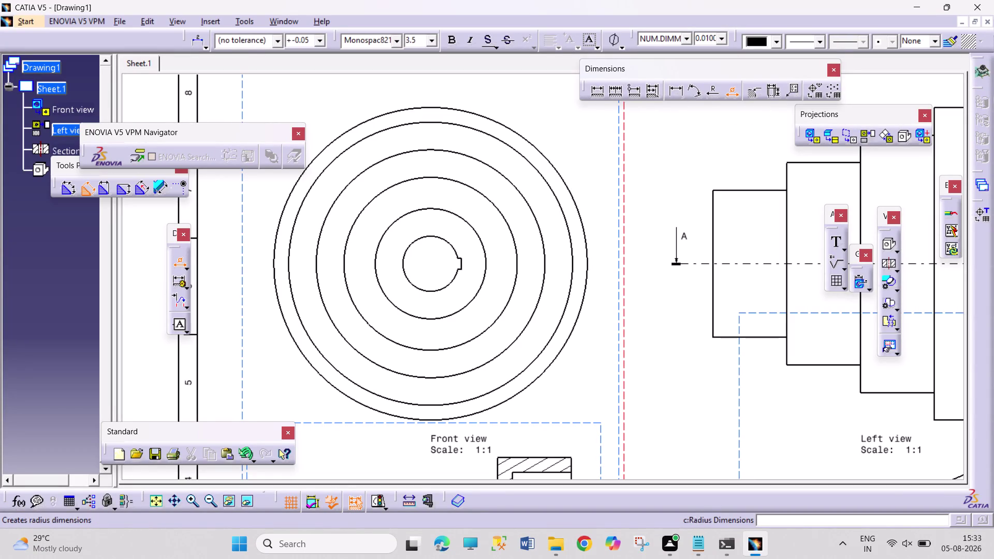
click(445, 239)
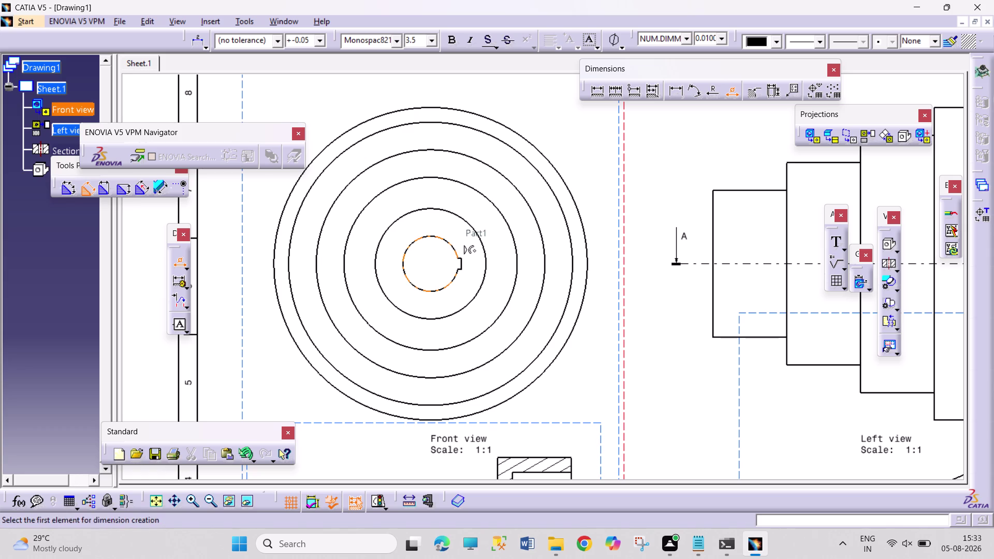
click(533, 110)
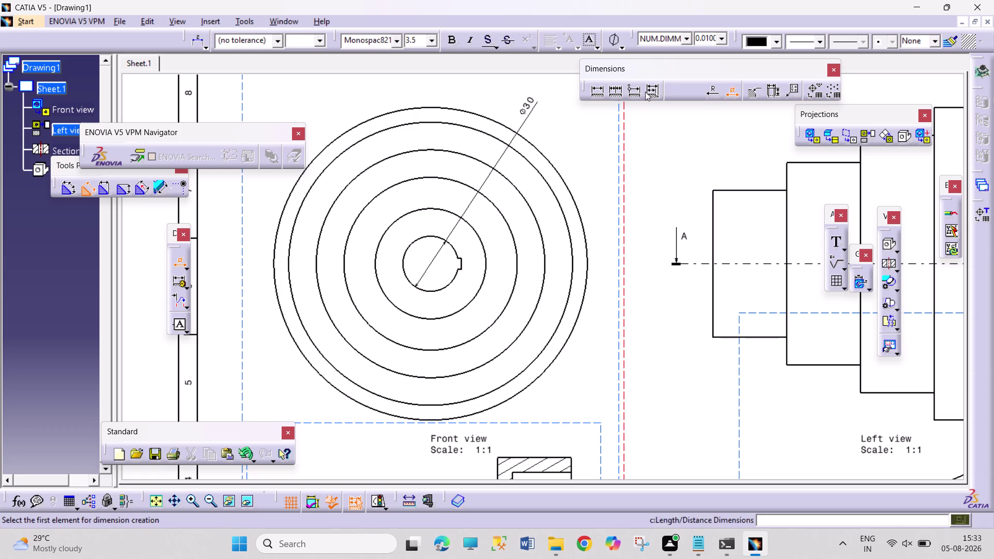
Dimension the keyway with a 6 width and an R3 corner radius.
click(602, 90)
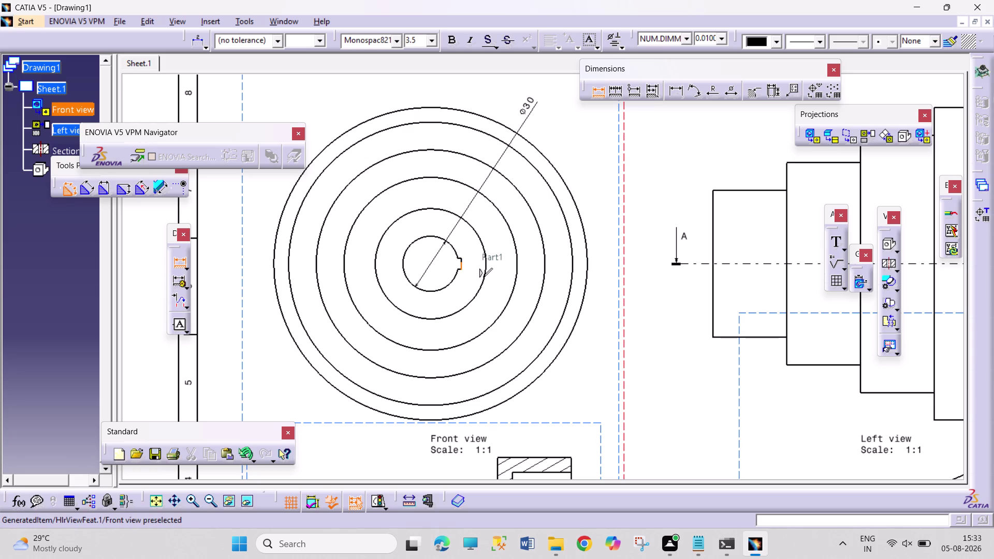
click(461, 262)
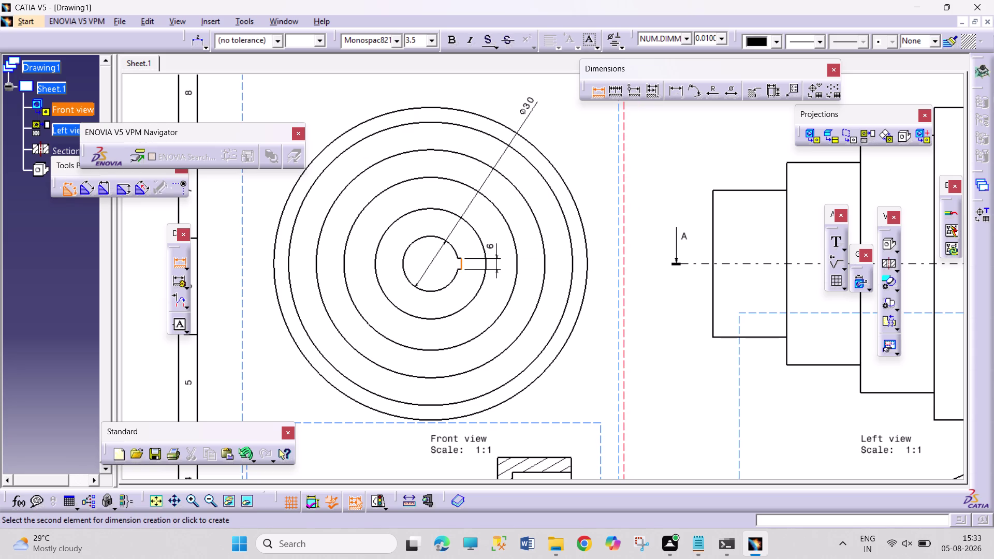
click(495, 263)
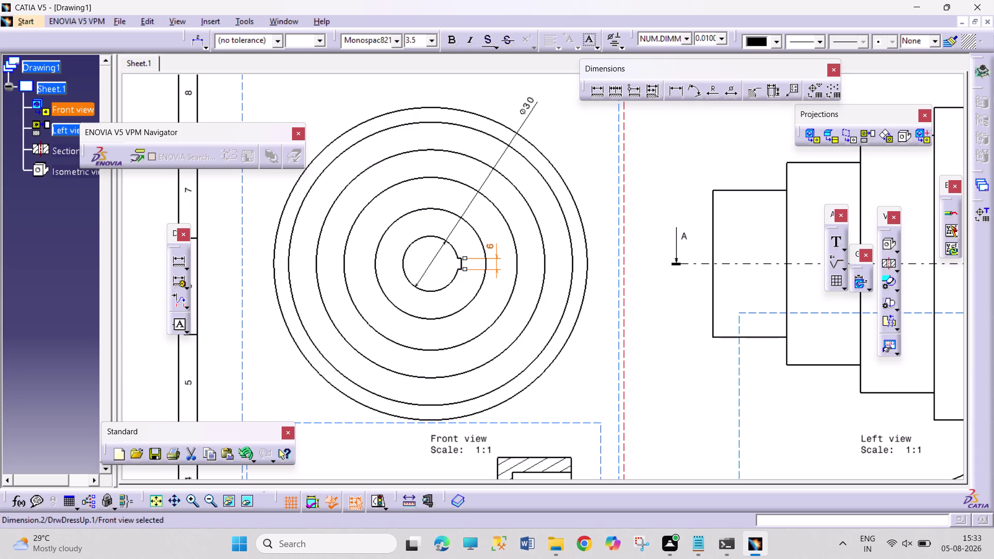
click(715, 90)
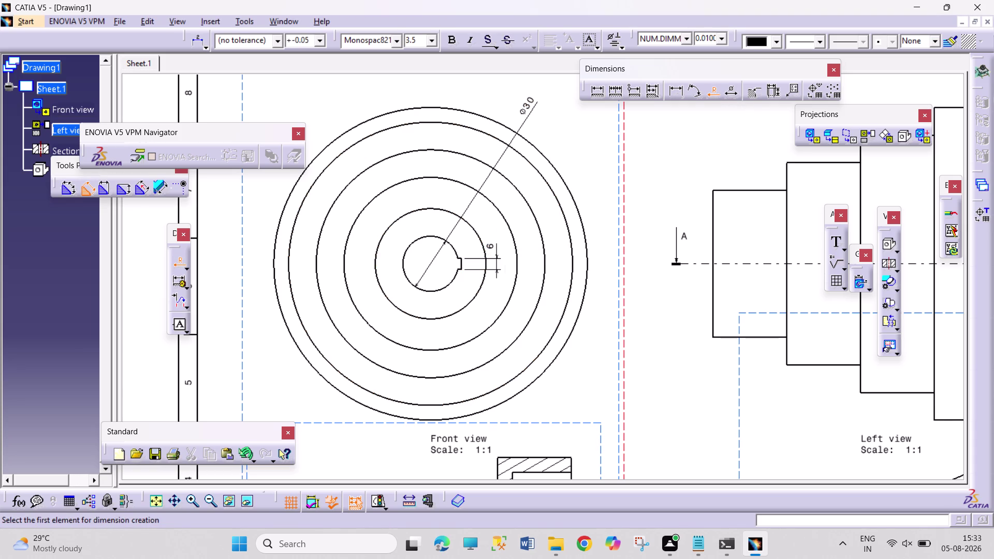
click(462, 264)
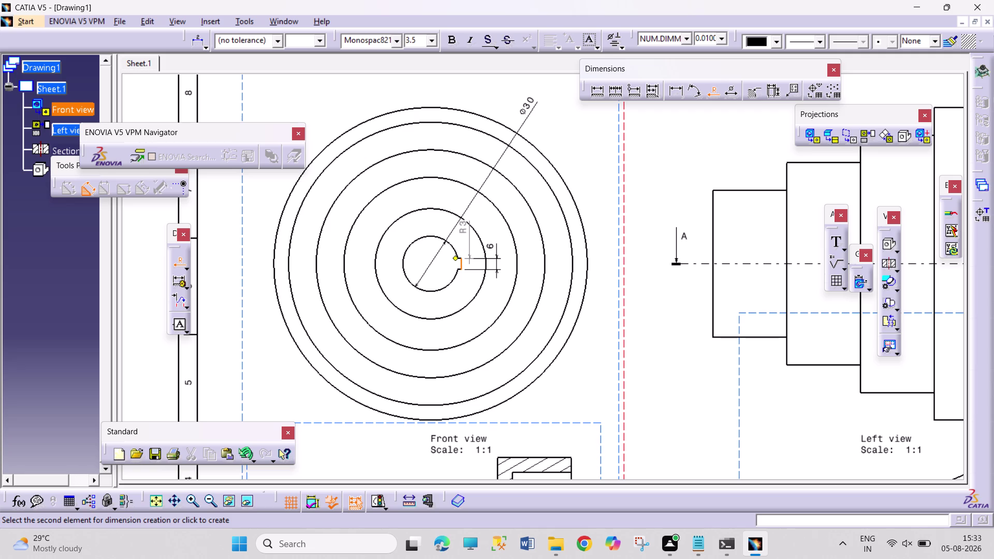
click(469, 239)
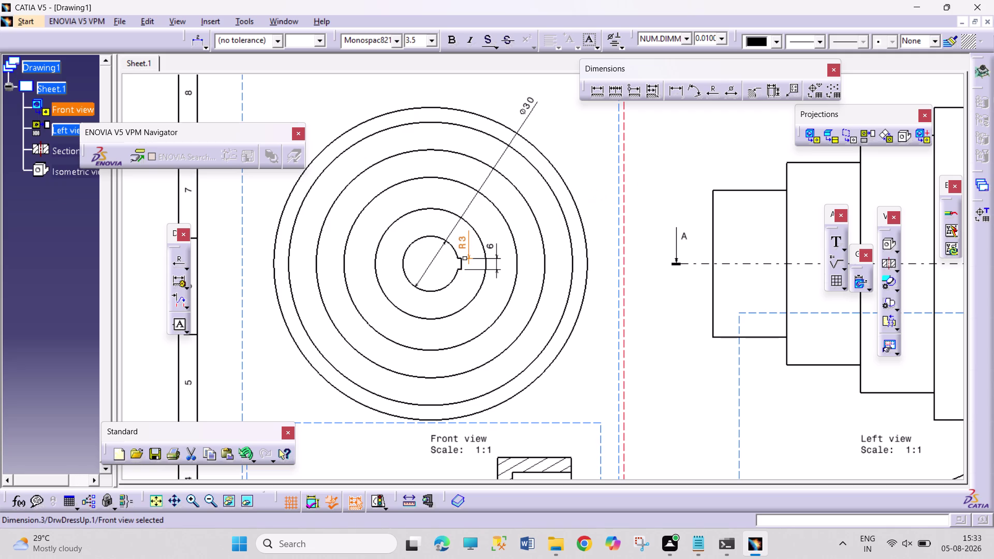
click(599, 197)
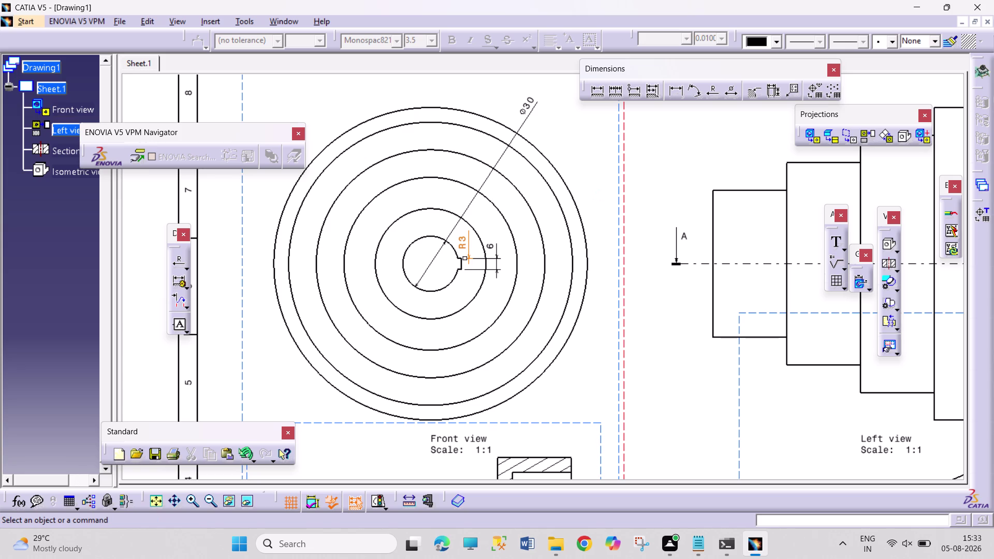
middle_drag(653, 326, 681, 157)
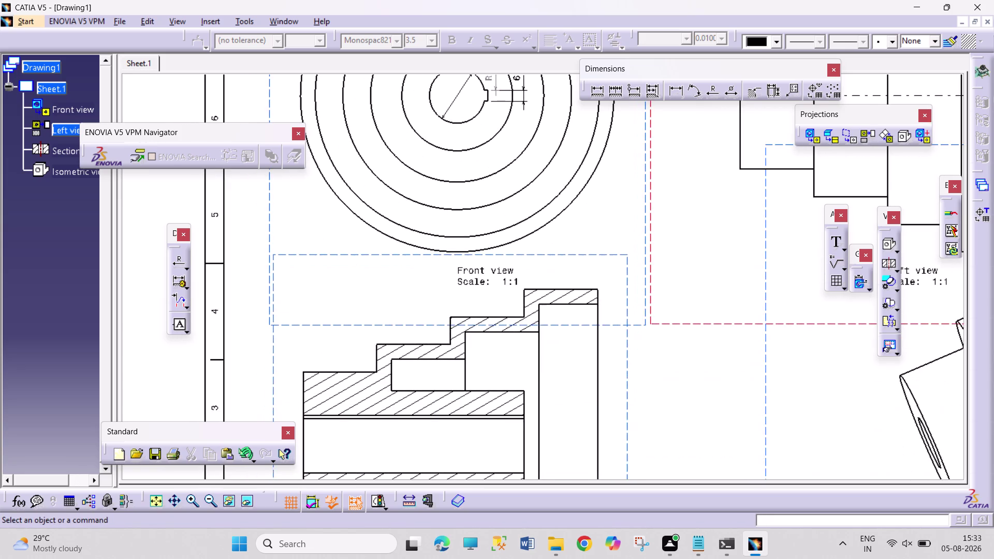
Drag the Section view A-A label further to the right.
middle_drag(690, 314, 730, 173)
middle_drag(732, 278, 740, 239)
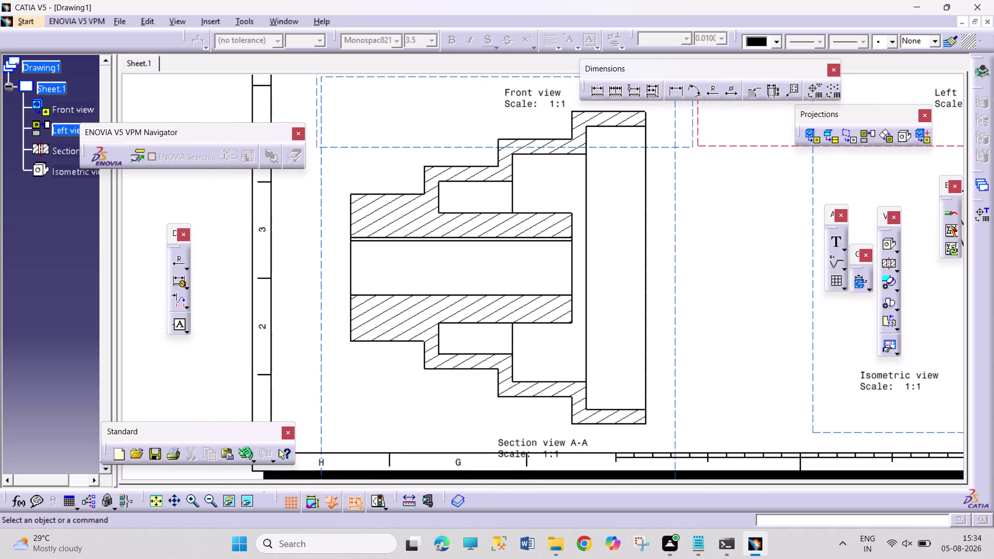
drag(549, 441, 708, 418)
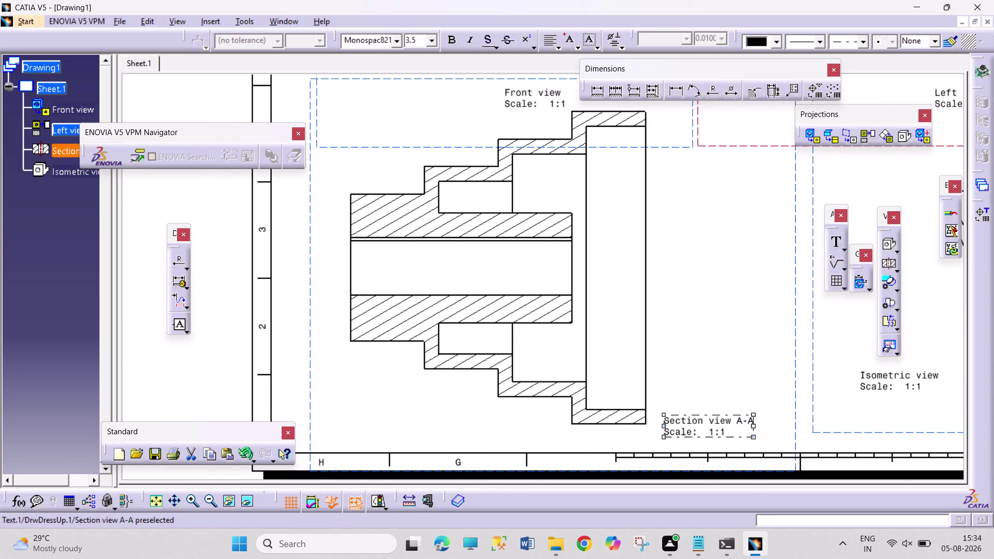
drag(707, 419, 751, 419)
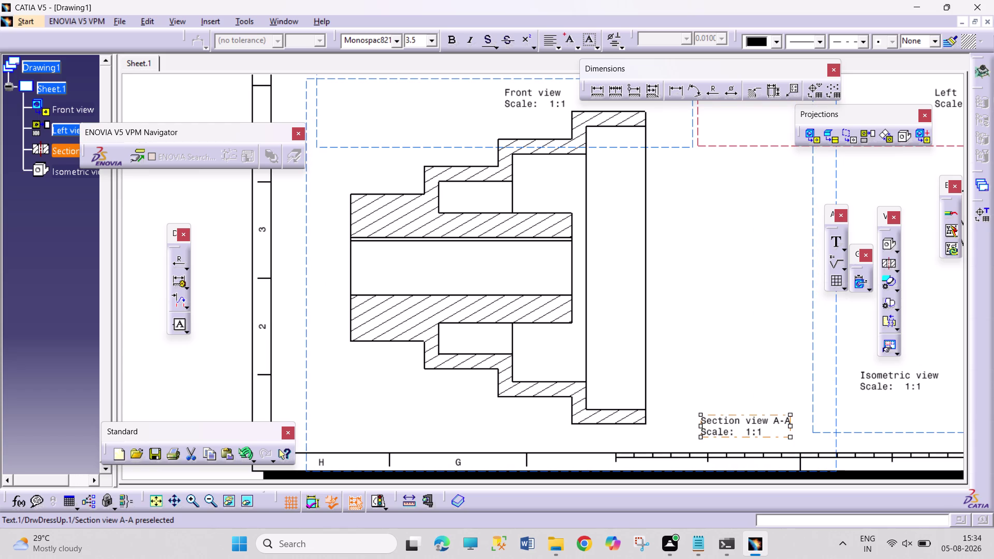
click(743, 342)
Add an 80 length dimension across the section's smallest step.
middle_drag(715, 255, 688, 343)
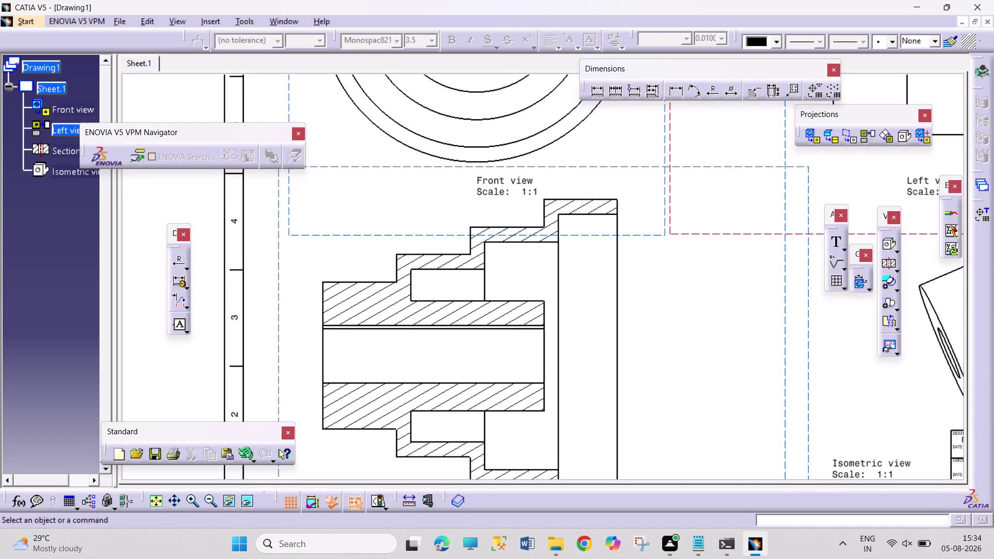
middle_drag(718, 326, 708, 241)
middle_drag(706, 276, 706, 265)
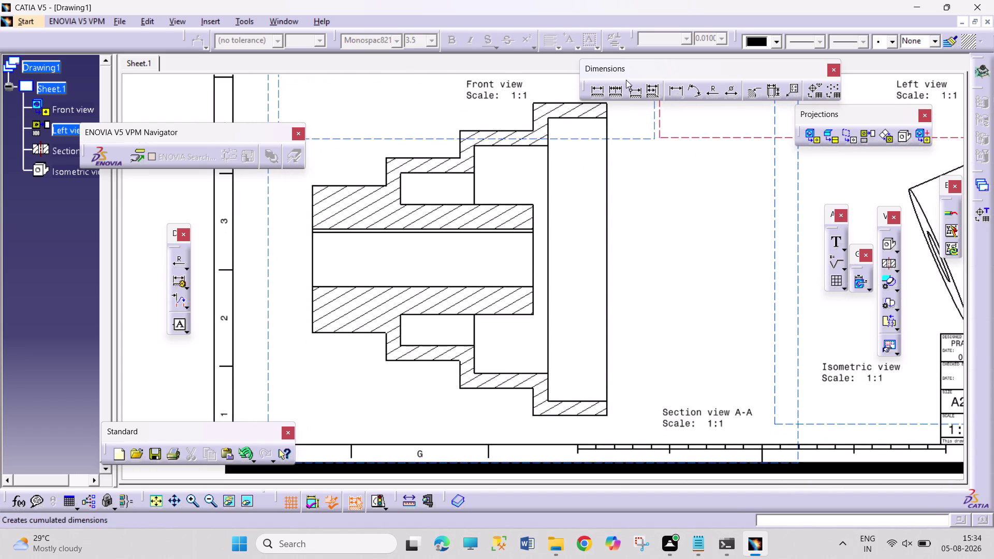
double_click(598, 88)
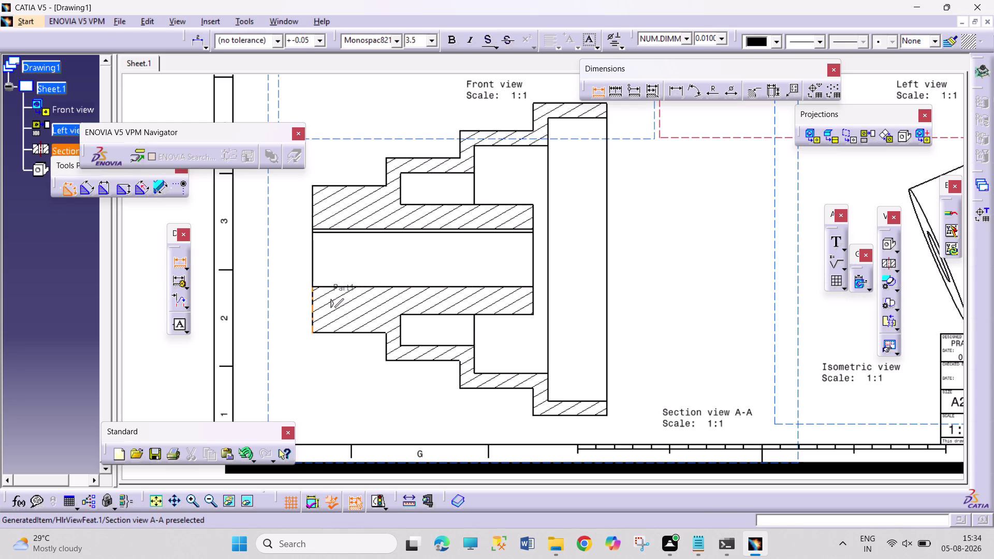
click(347, 186)
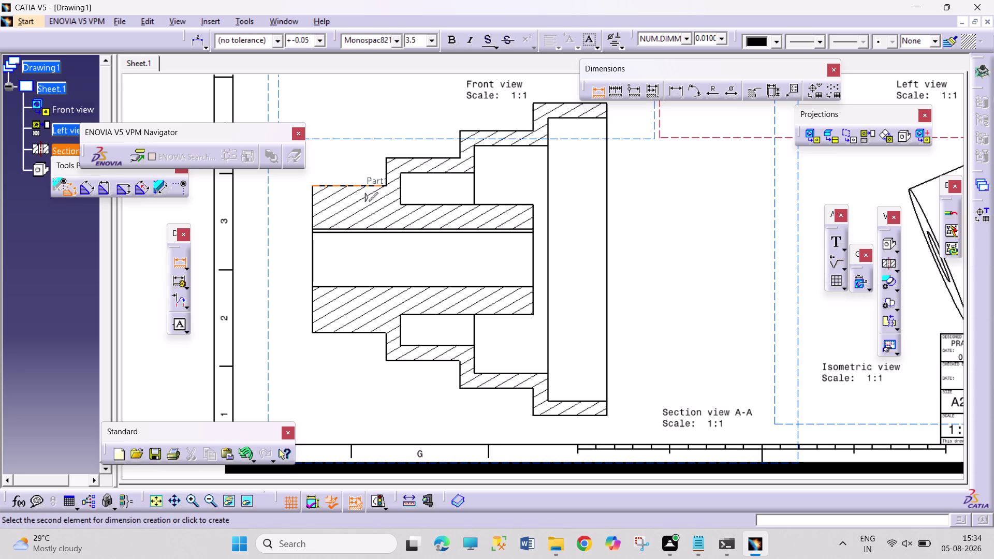
click(336, 332)
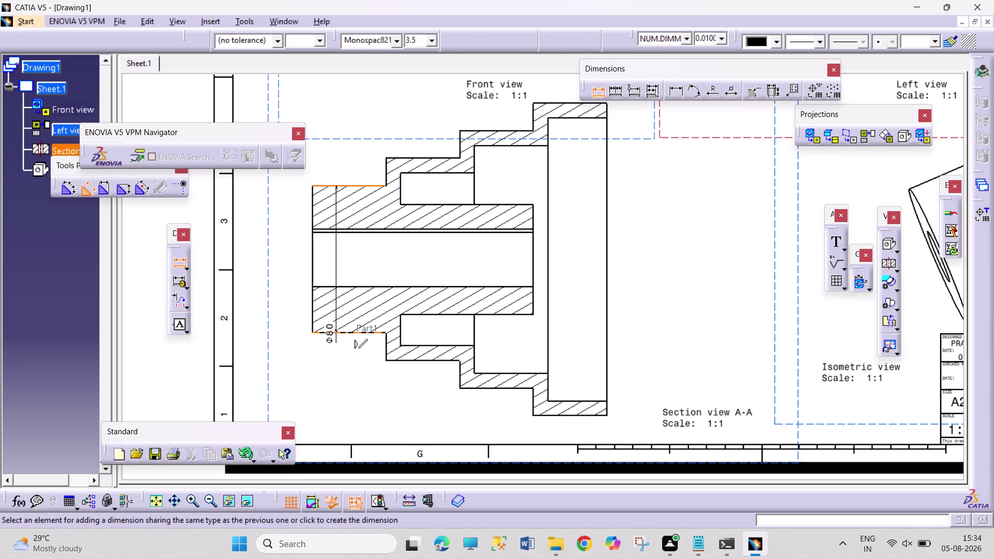
click(280, 279)
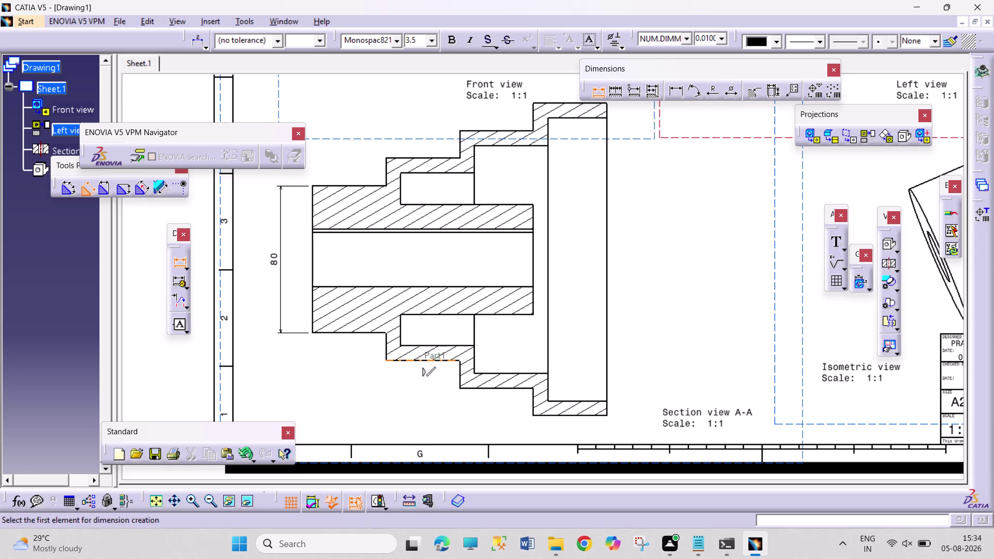
key(Escape)
key(Escape)
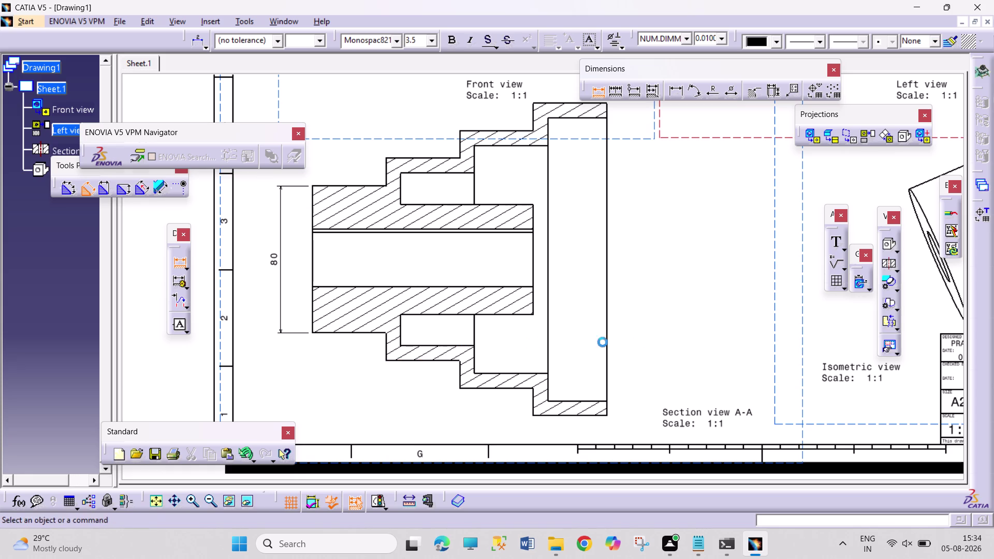
key(Escape)
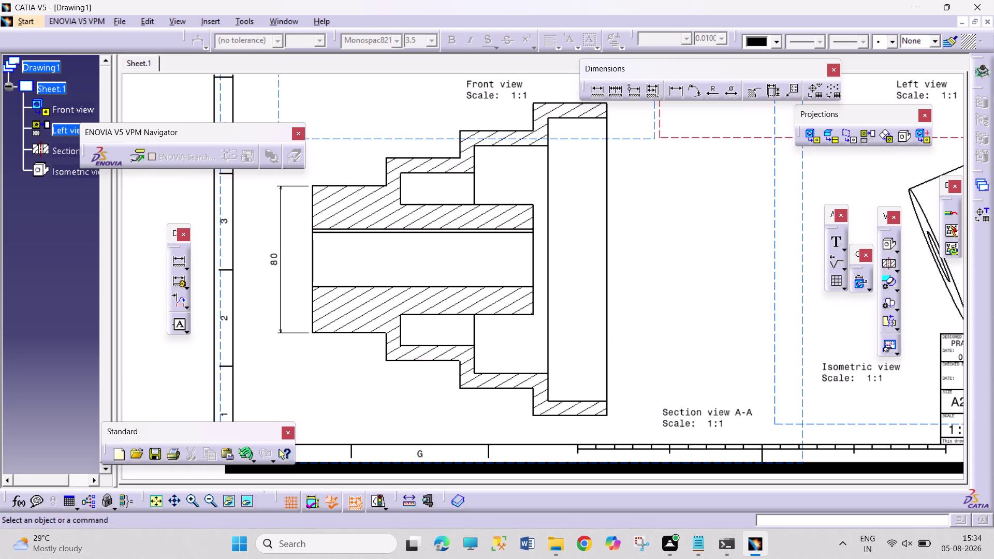
Reposition the Section view A-A caption beneath the section's lower left corner.
middle_drag(679, 268, 673, 334)
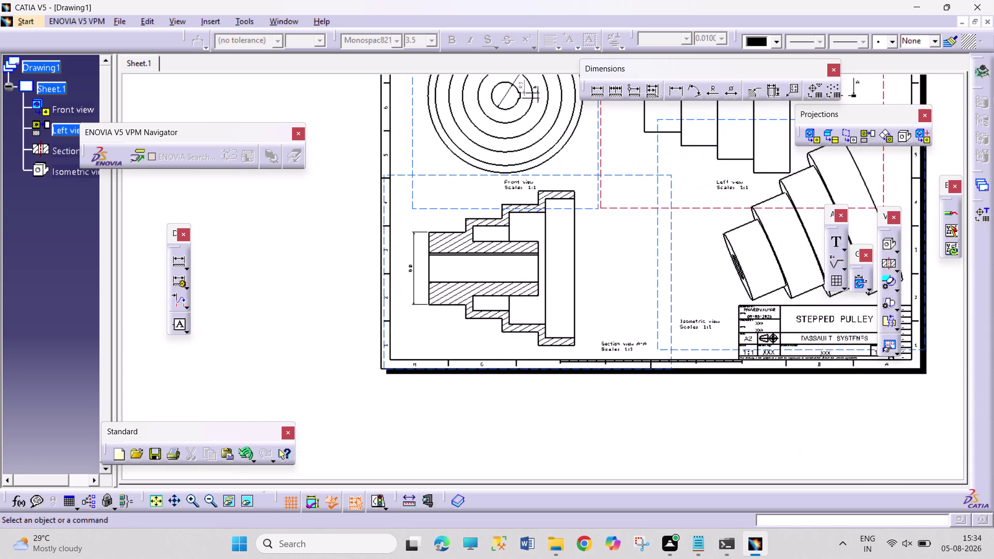
middle_drag(674, 335, 673, 338)
middle_drag(657, 264, 641, 299)
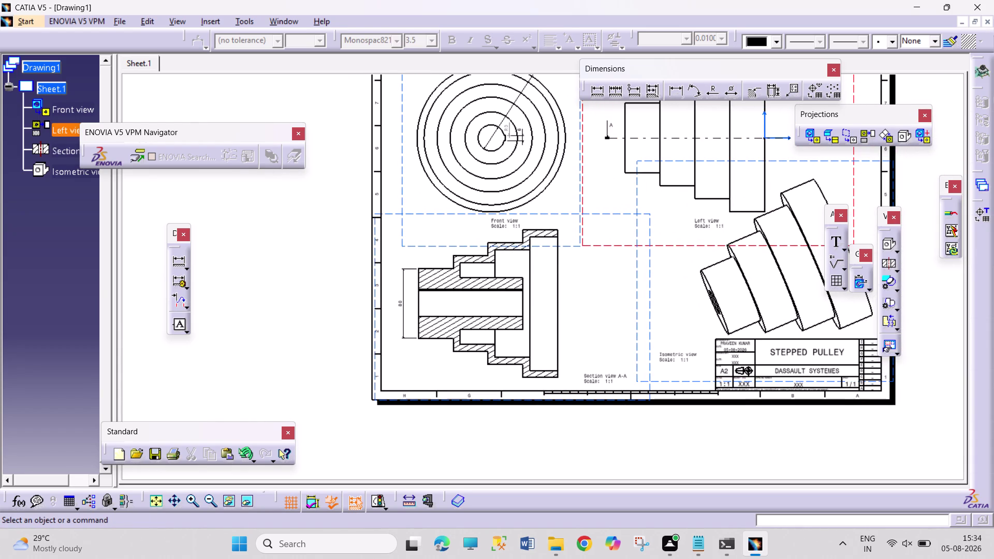
drag(651, 214, 639, 226)
drag(592, 385, 595, 376)
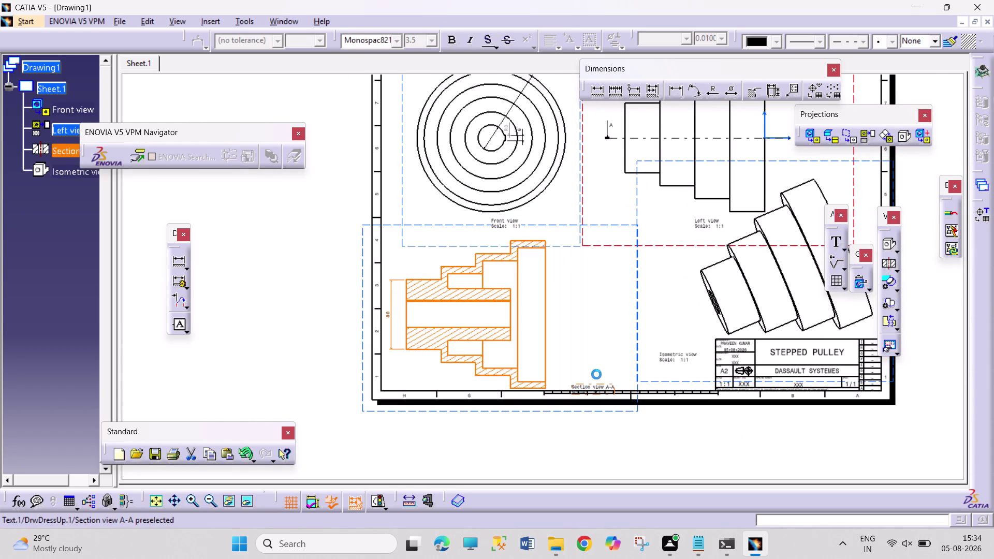
drag(595, 376, 598, 320)
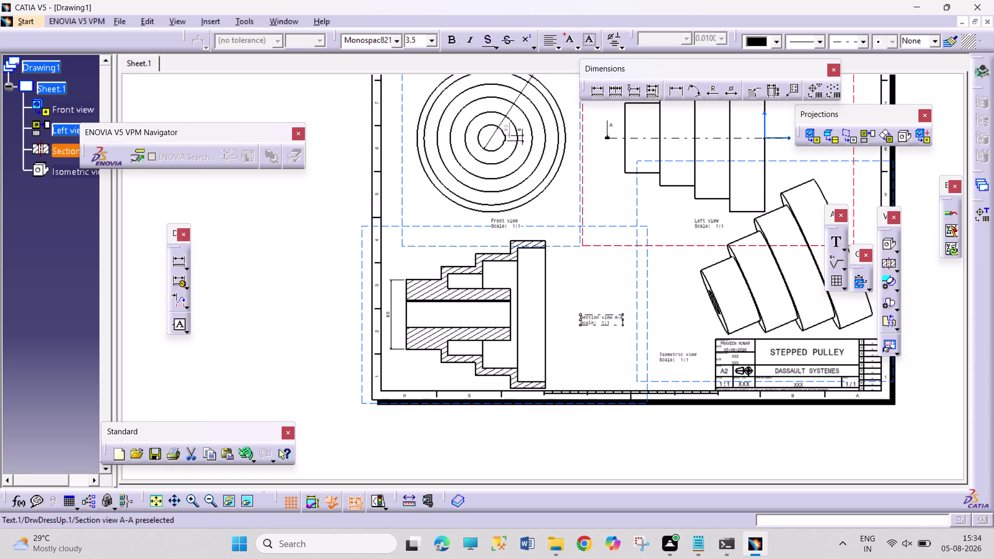
drag(599, 320, 431, 320)
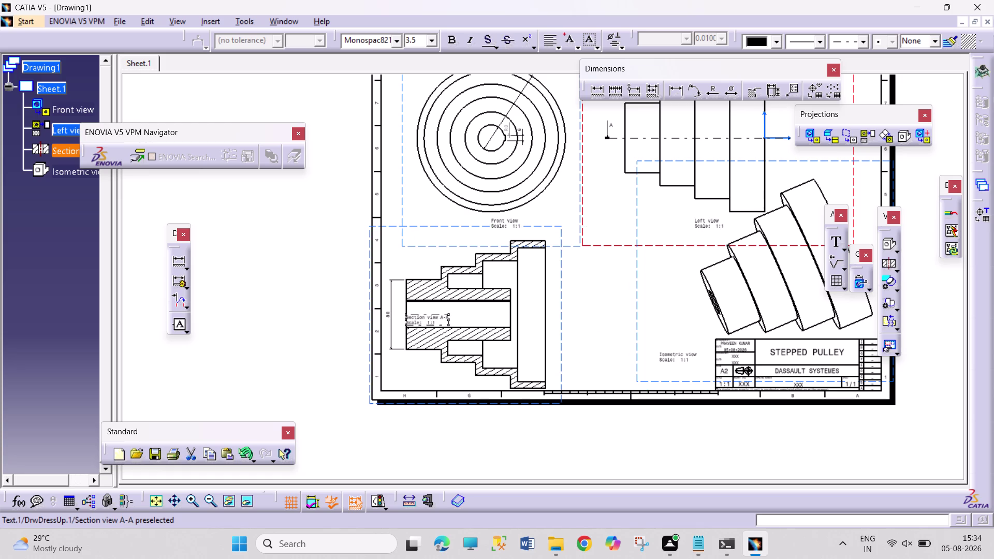
drag(431, 319, 418, 356)
drag(418, 356, 413, 356)
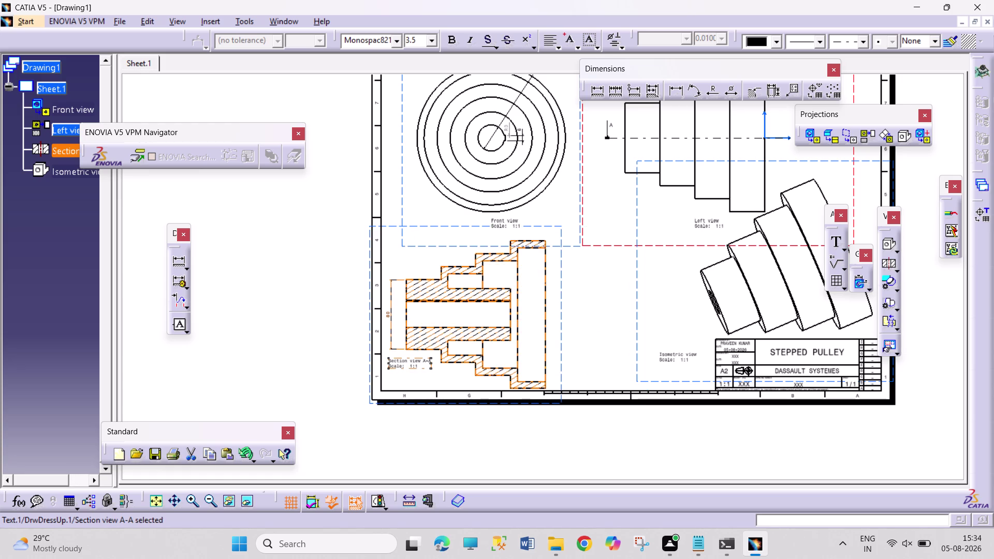
click(619, 316)
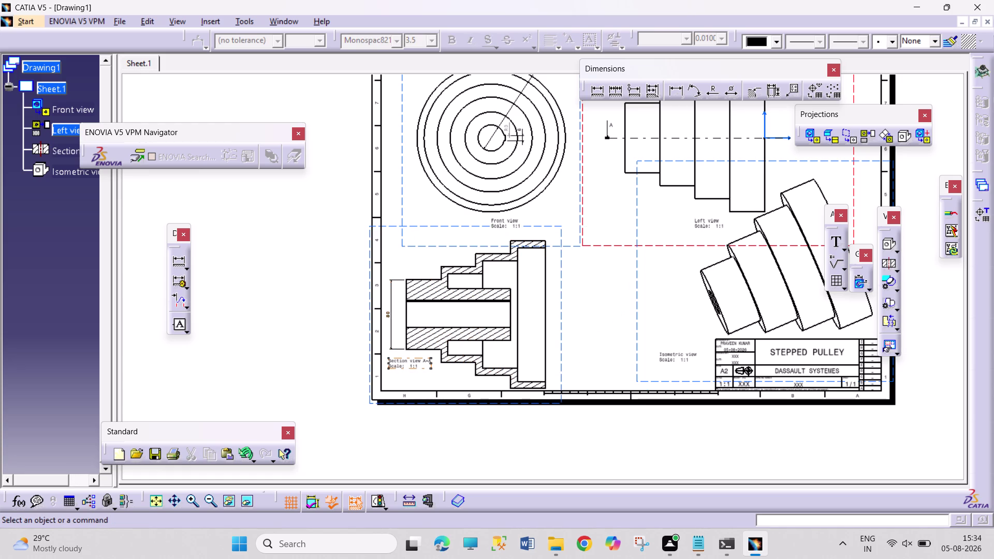
middle_drag(599, 267, 599, 356)
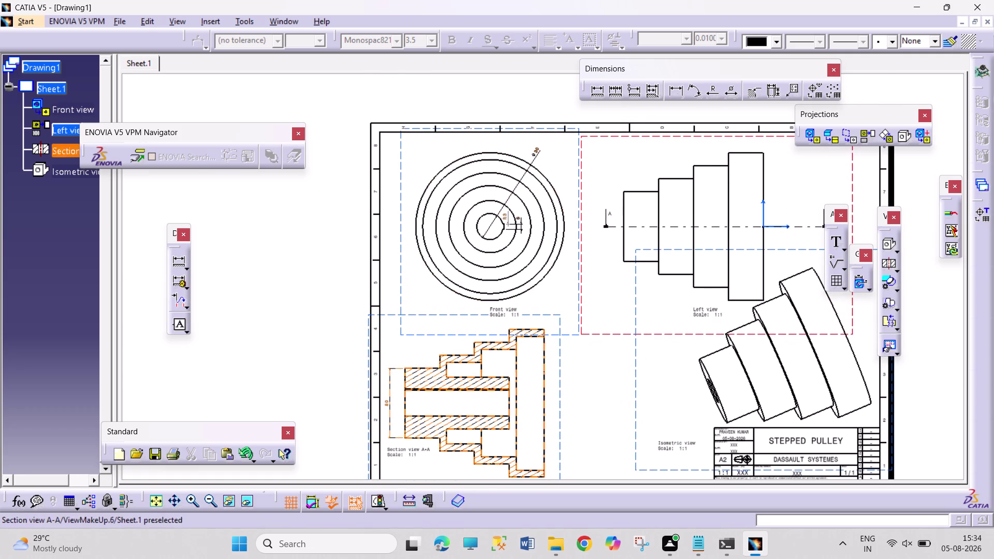
Nudge the front view and its aligned views slightly up and left on the sheet.
drag(408, 335, 401, 325)
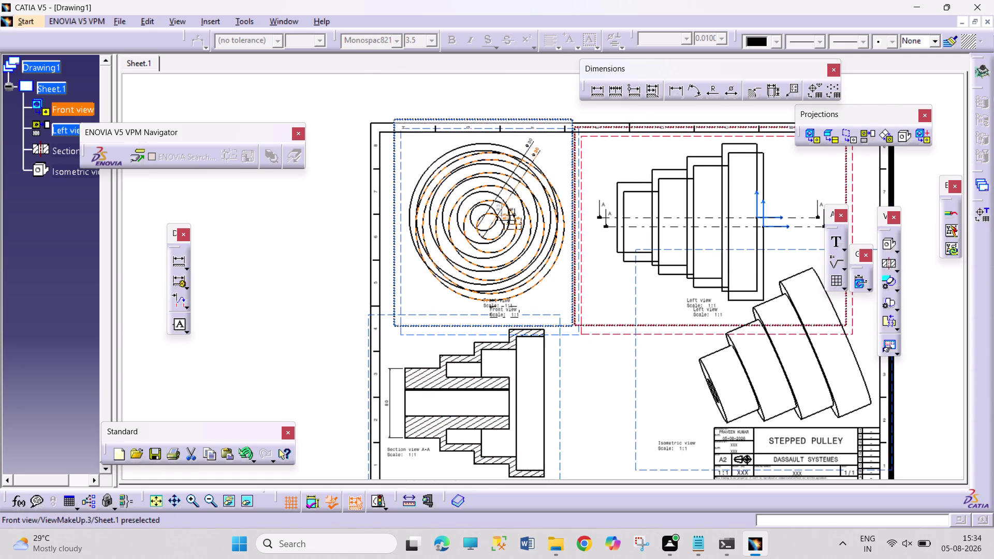
drag(401, 324, 398, 323)
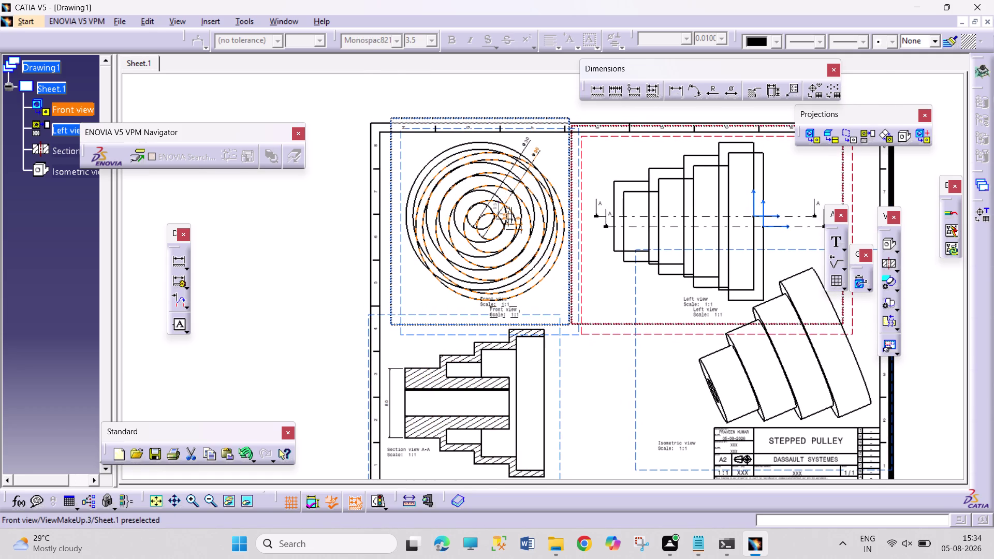
drag(398, 324, 399, 321)
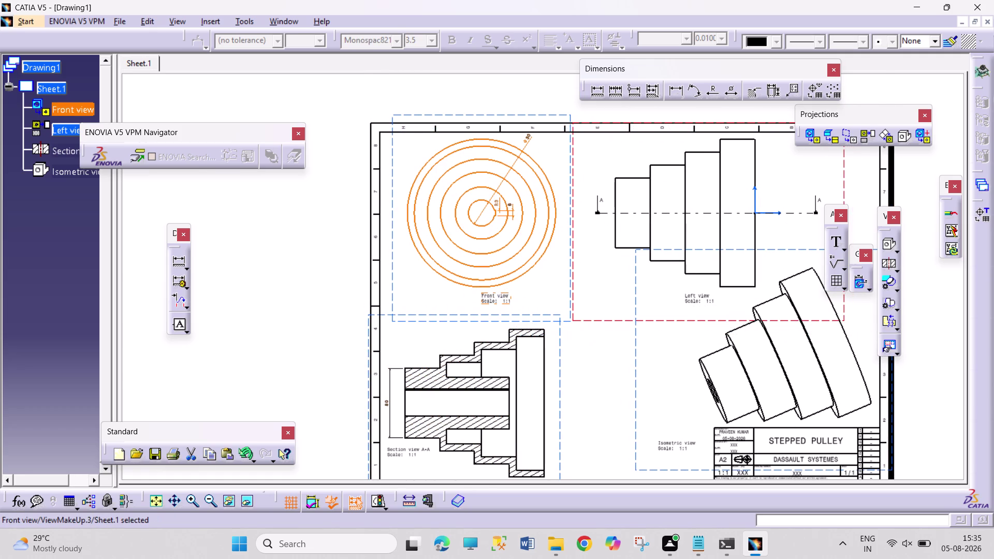
click(310, 309)
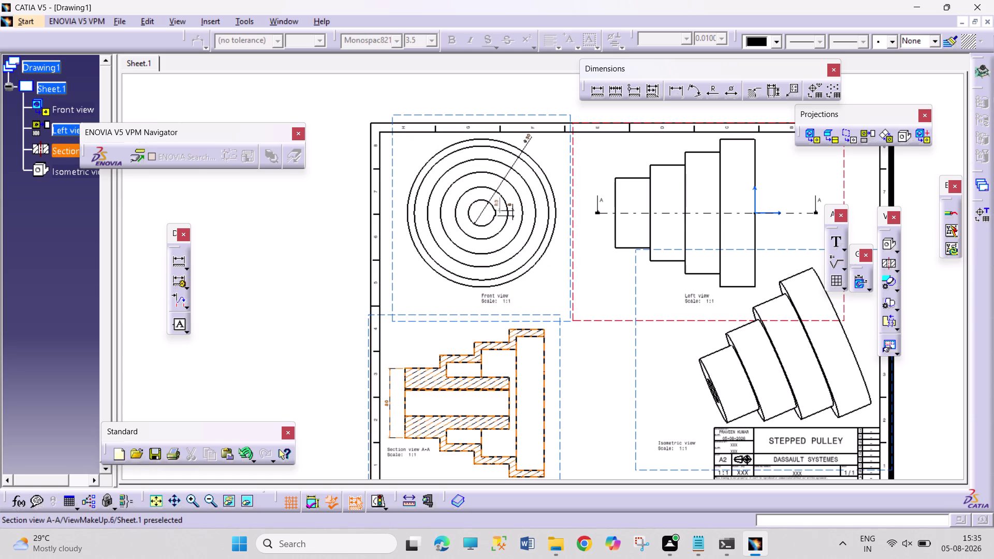
Swing the front view's outer diameter dimension out to the right of the circles.
drag(530, 137, 539, 155)
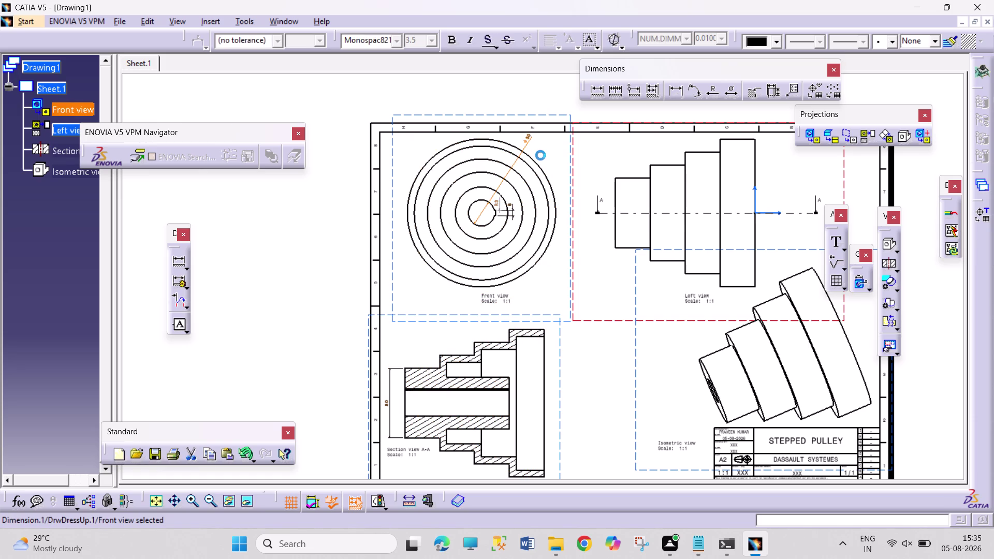
drag(539, 155, 568, 193)
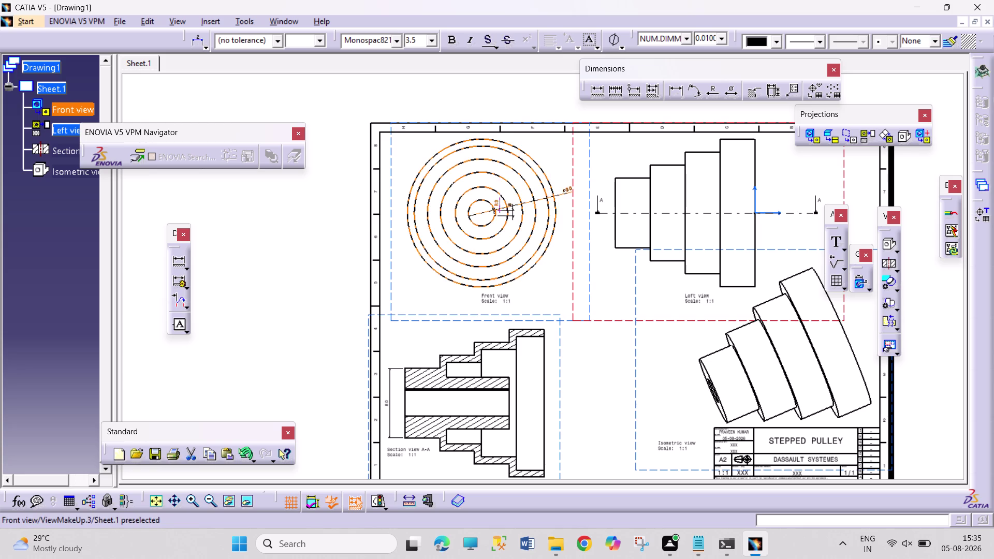
click(391, 145)
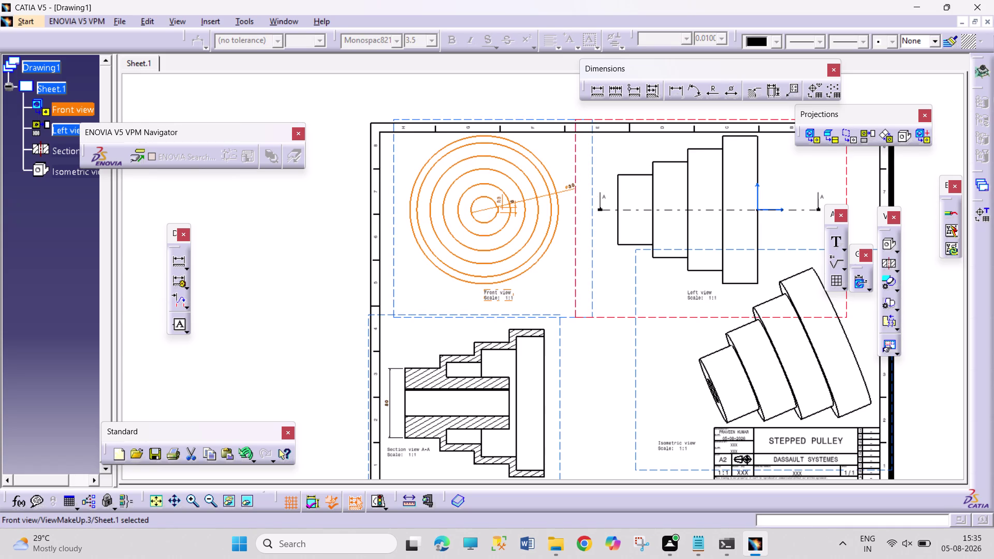
middle_drag(577, 429, 584, 402)
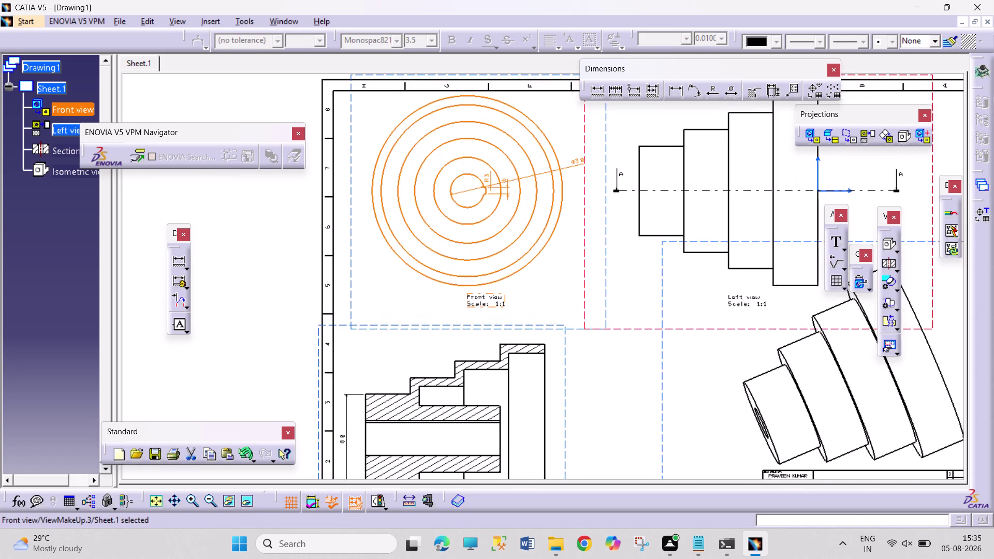
Place four 40 length dimensions on the section's three step edges and rim edge.
middle_drag(583, 401, 644, 248)
middle_drag(624, 328, 634, 300)
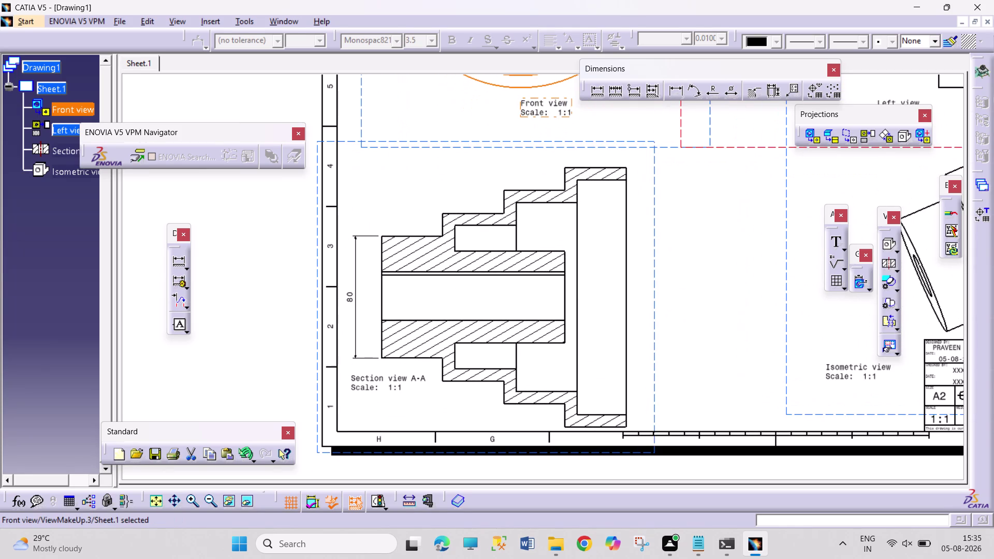
middle_drag(639, 312, 642, 300)
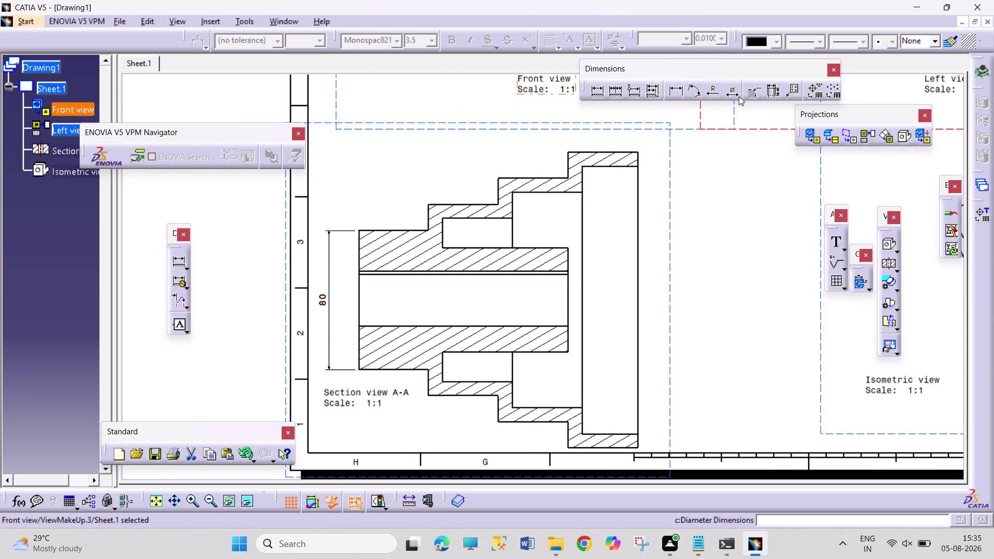
double_click(671, 91)
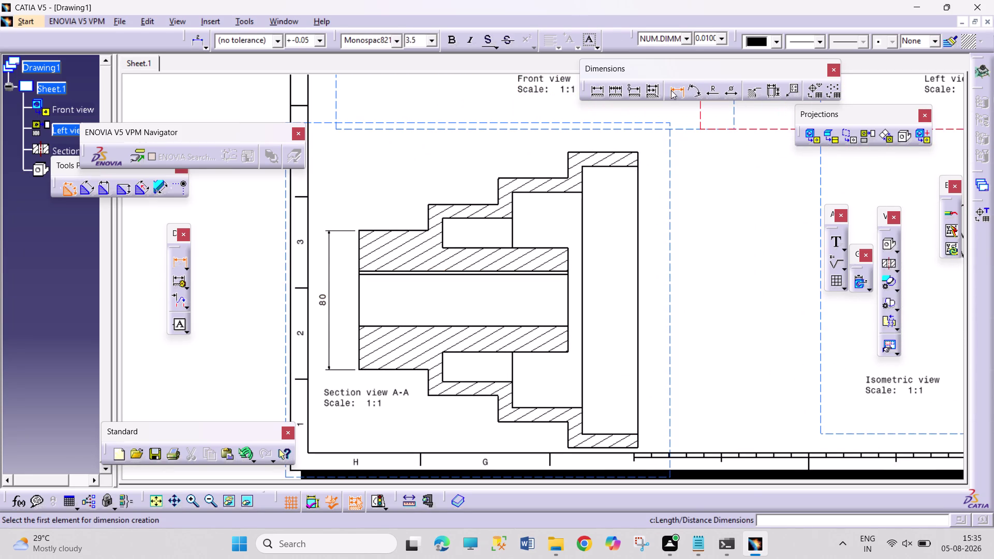
click(392, 229)
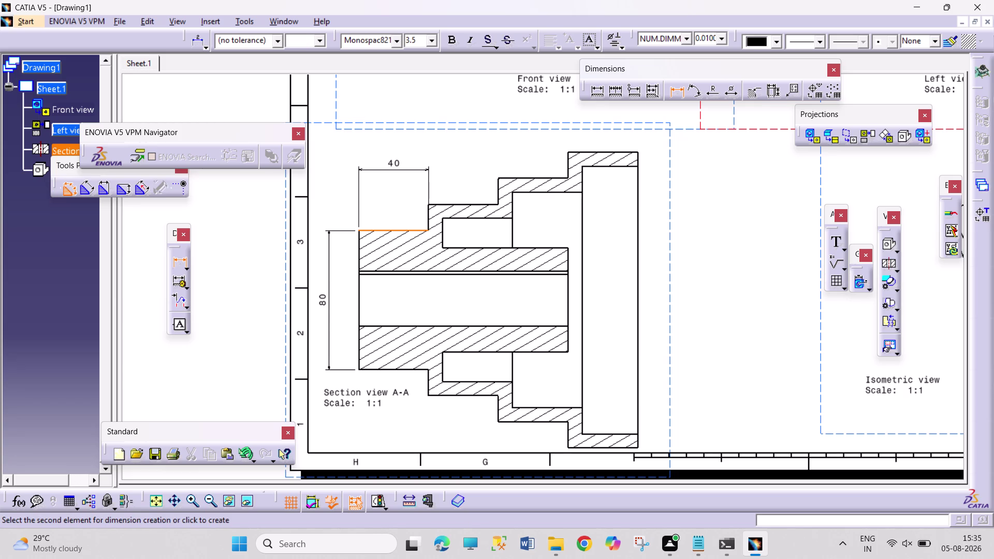
click(397, 159)
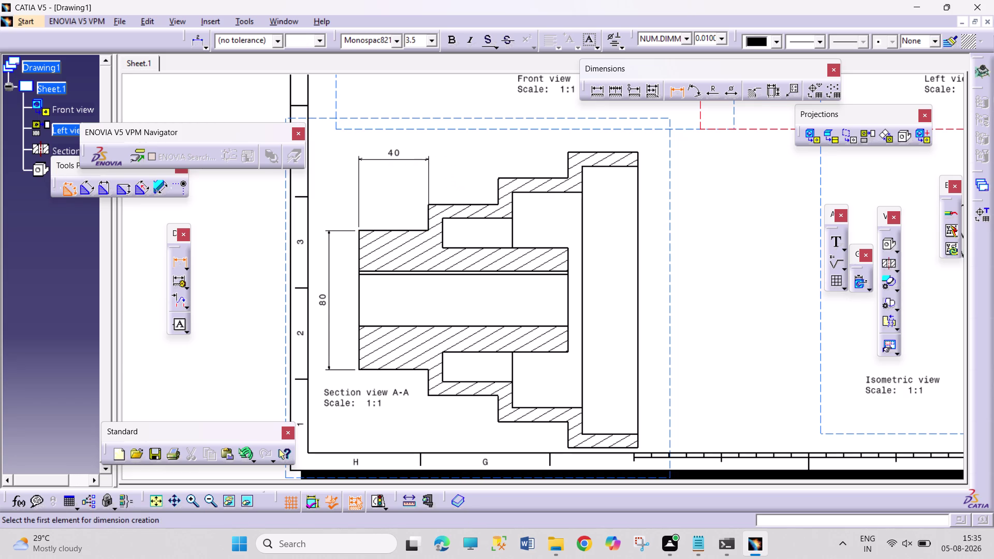
click(459, 205)
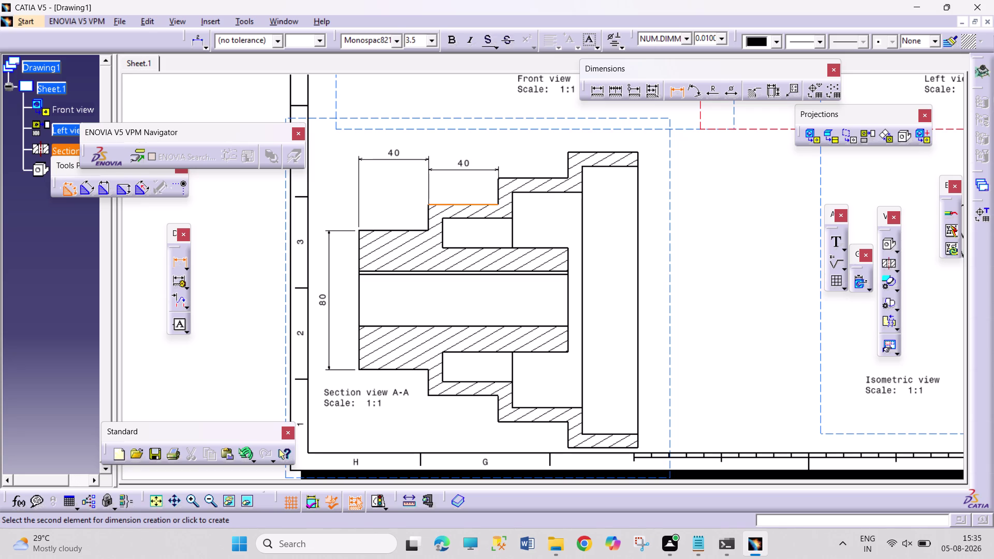
click(457, 157)
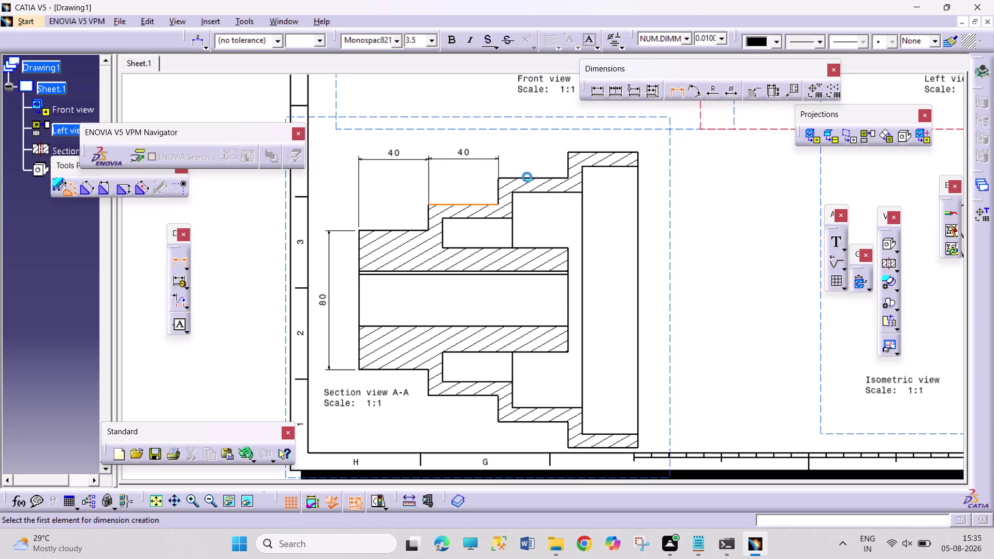
click(531, 175)
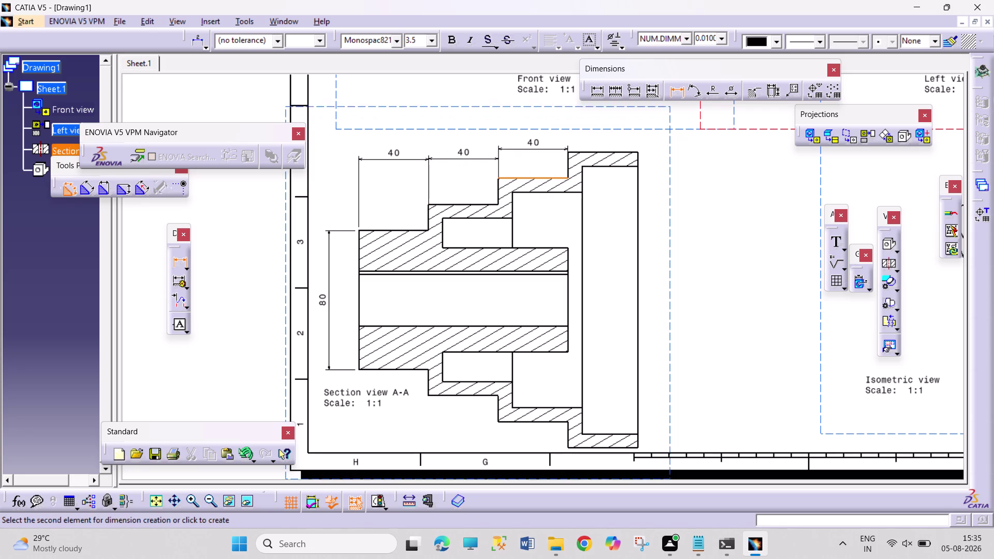
click(517, 135)
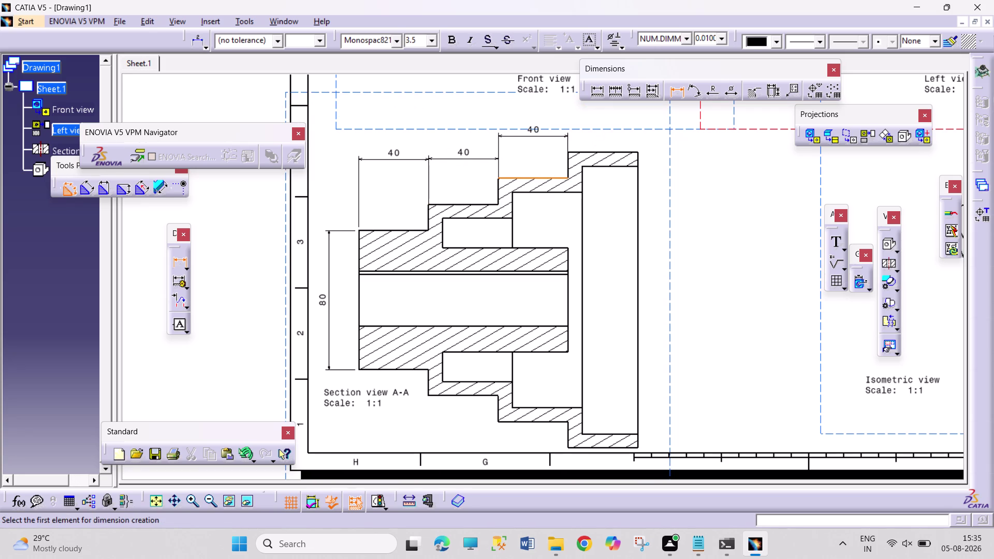
click(598, 149)
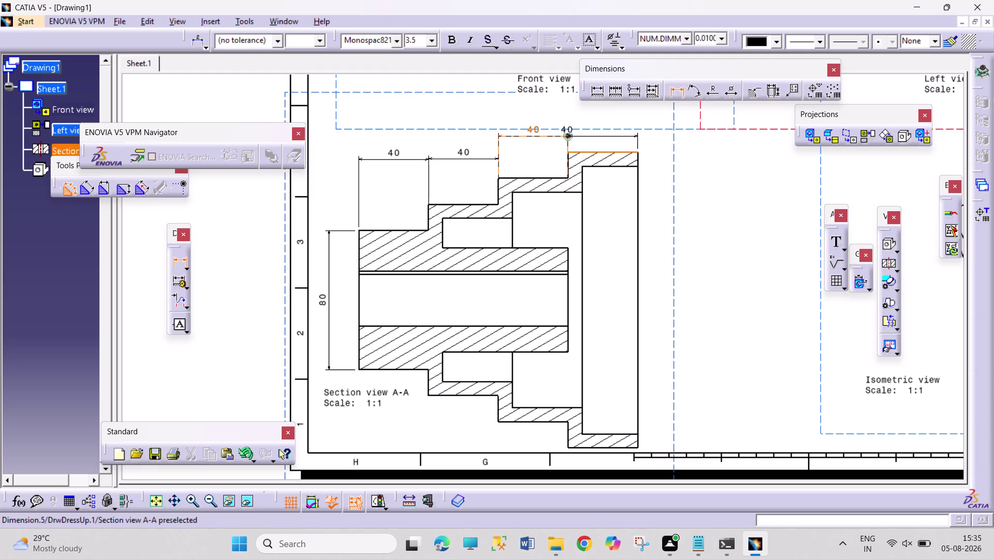
click(570, 137)
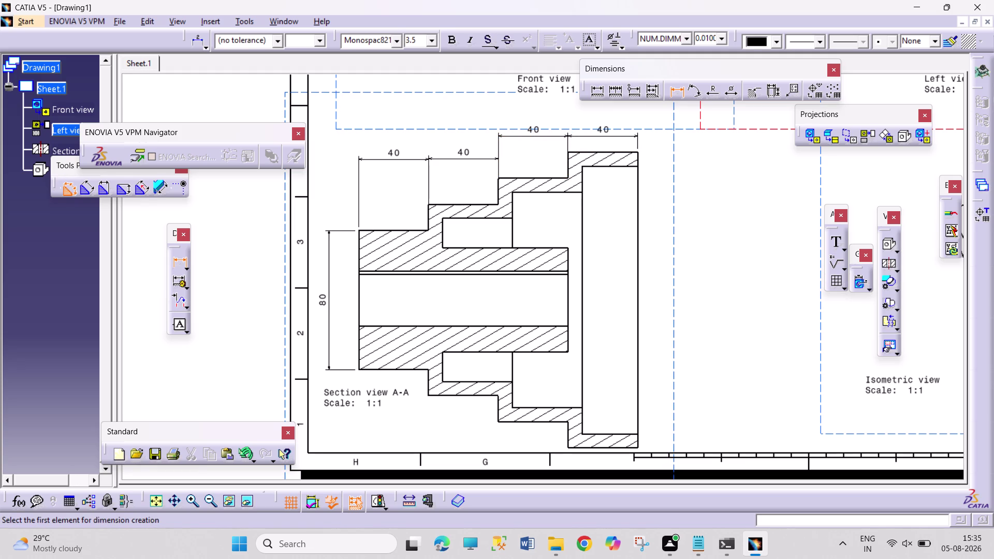
Line the four 40 dimensions up in a row along the top of the section.
click(672, 92)
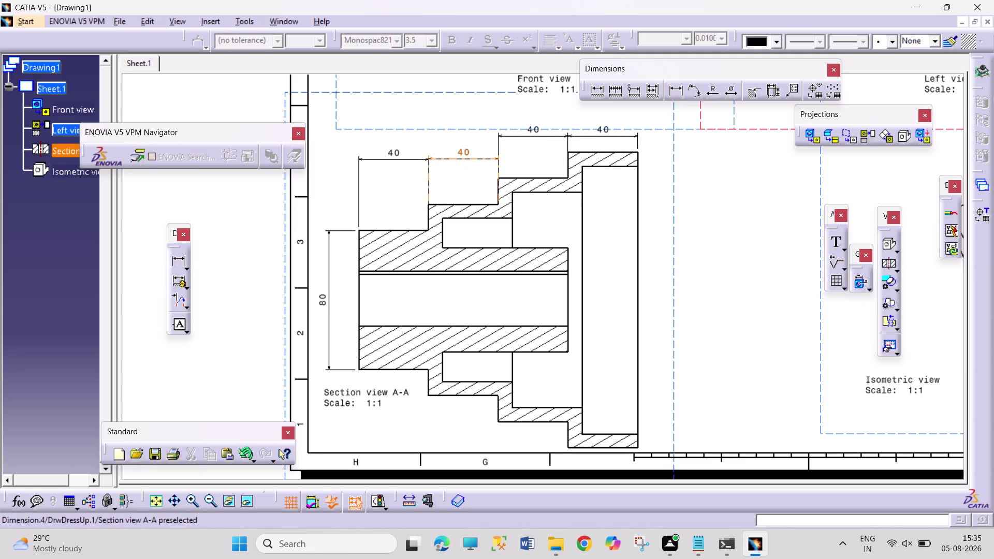
drag(481, 158, 499, 137)
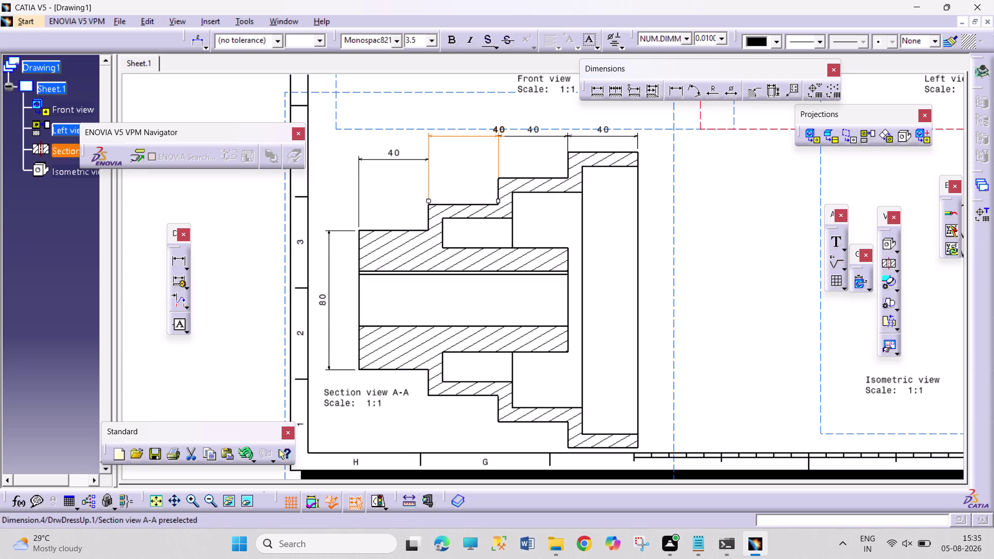
drag(413, 158, 425, 140)
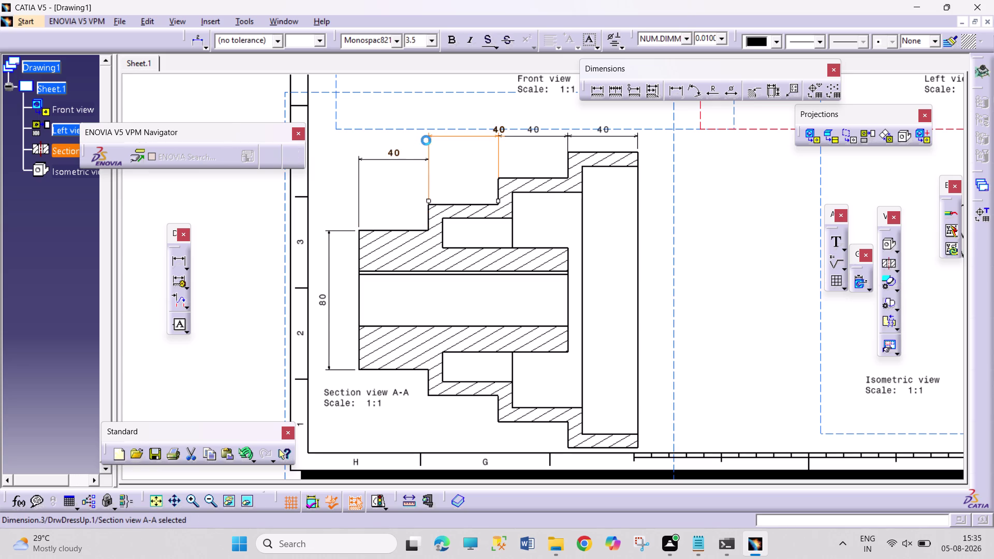
drag(426, 140, 432, 134)
click(664, 255)
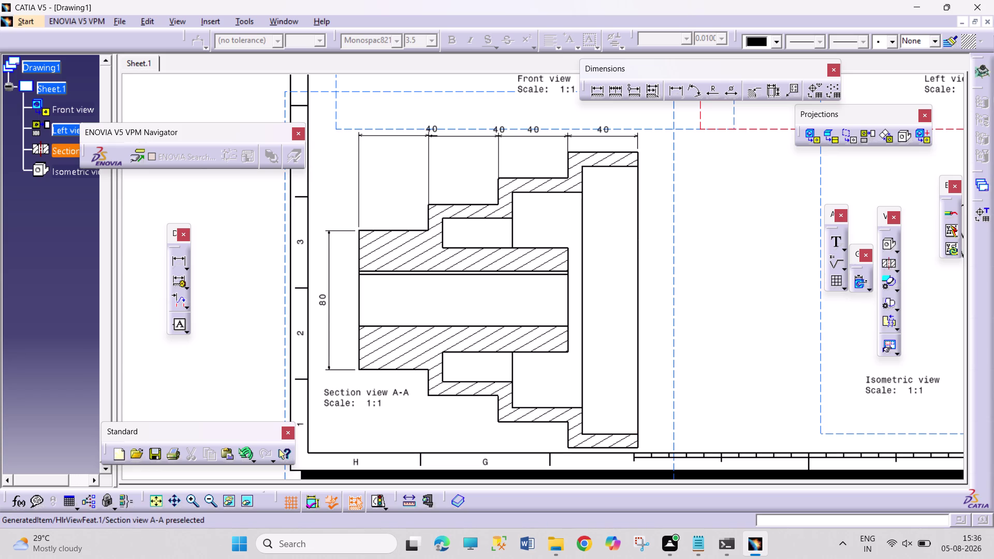
click(678, 92)
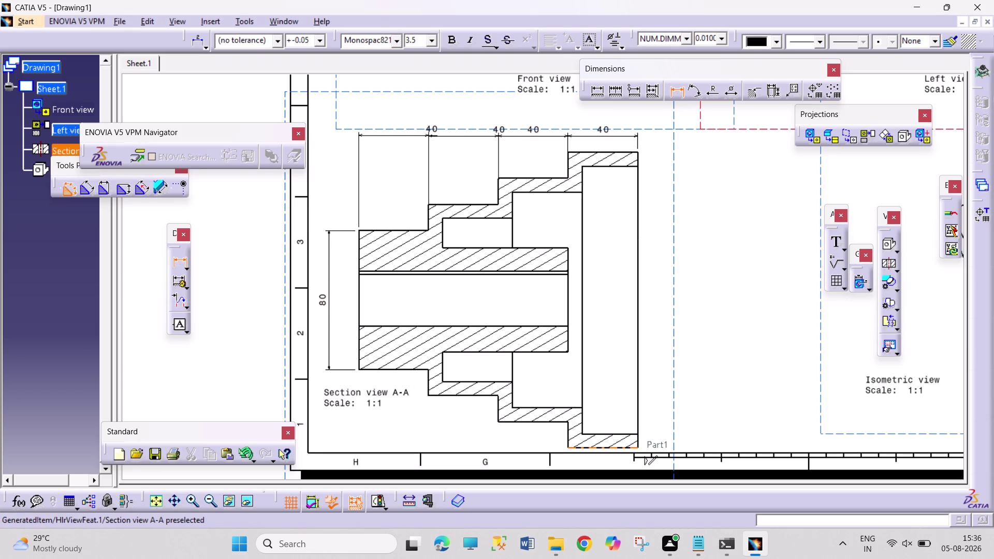
Dimension the rim's overall height as 170 in the section view.
click(626, 448)
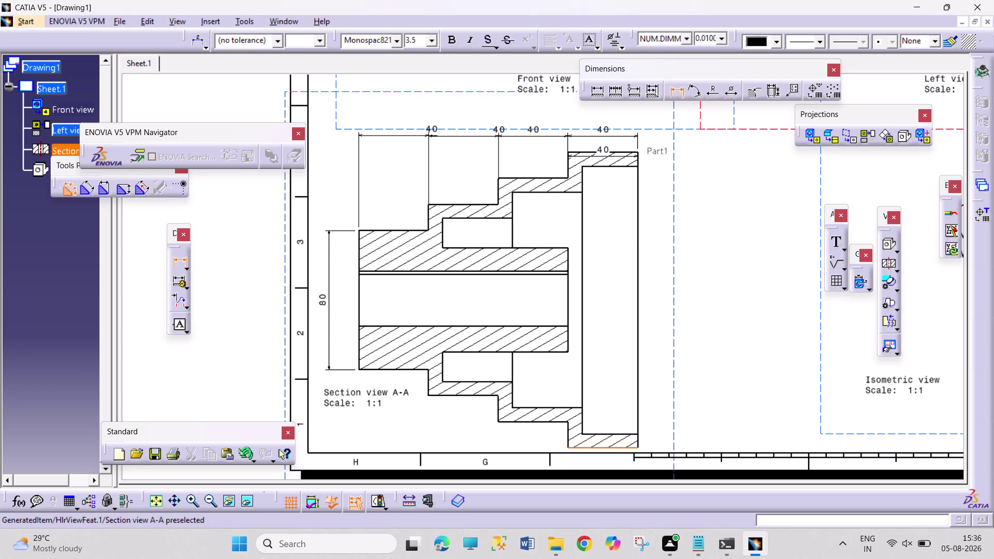
click(626, 153)
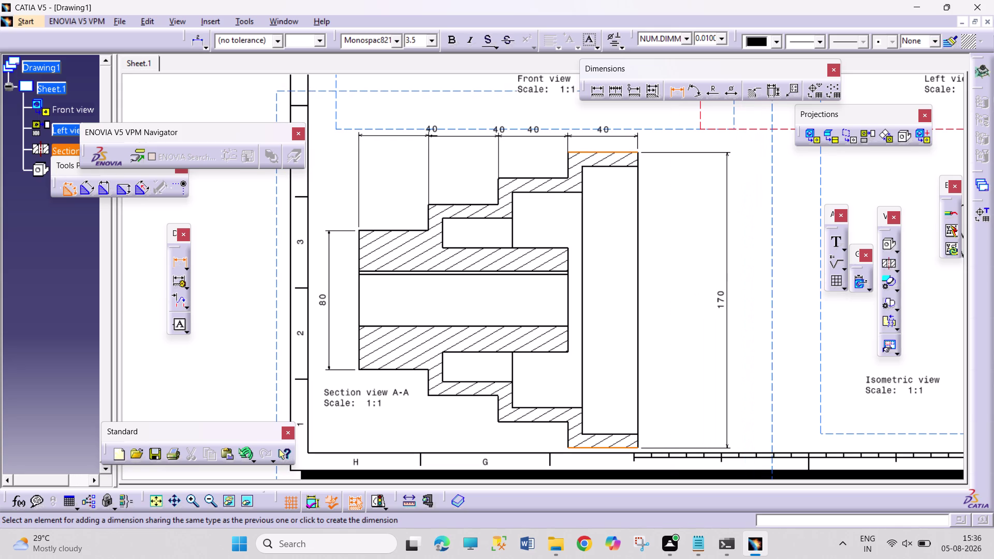
click(729, 270)
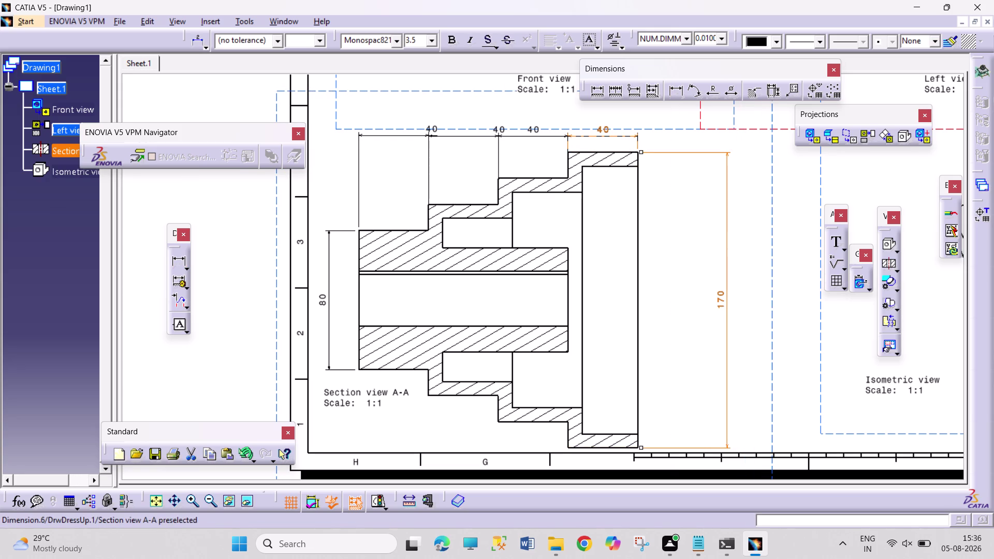
Begin a radius dimension by picking the bore's inner edge and its adjacent edge.
click(675, 96)
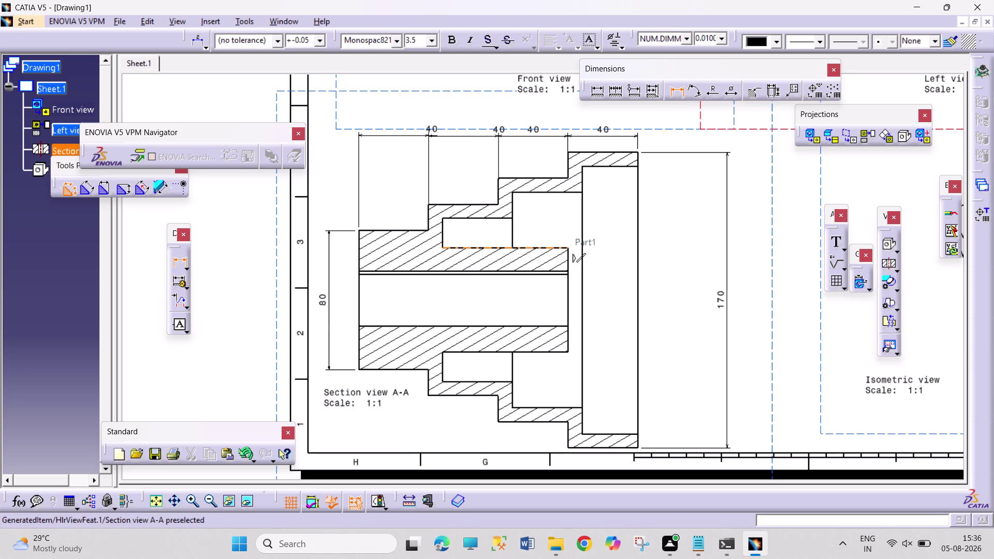
click(711, 93)
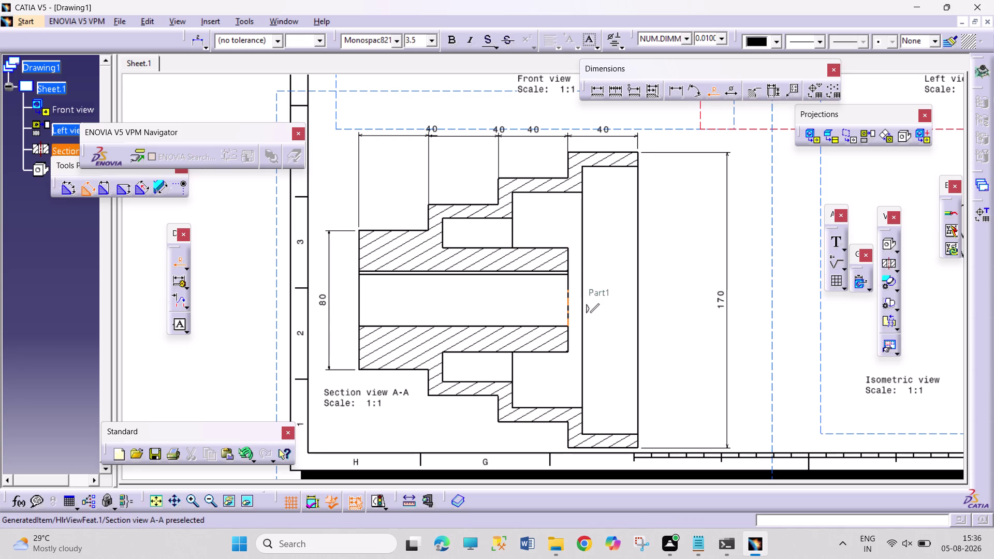
click(555, 247)
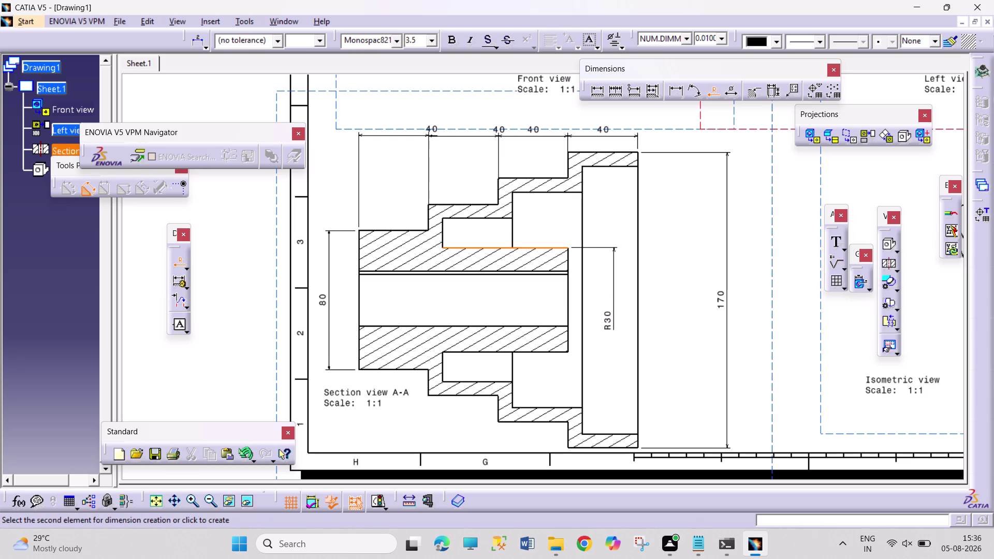
Place the R30 radius dimension at the bore step and delete the 80 dimension.
click(607, 290)
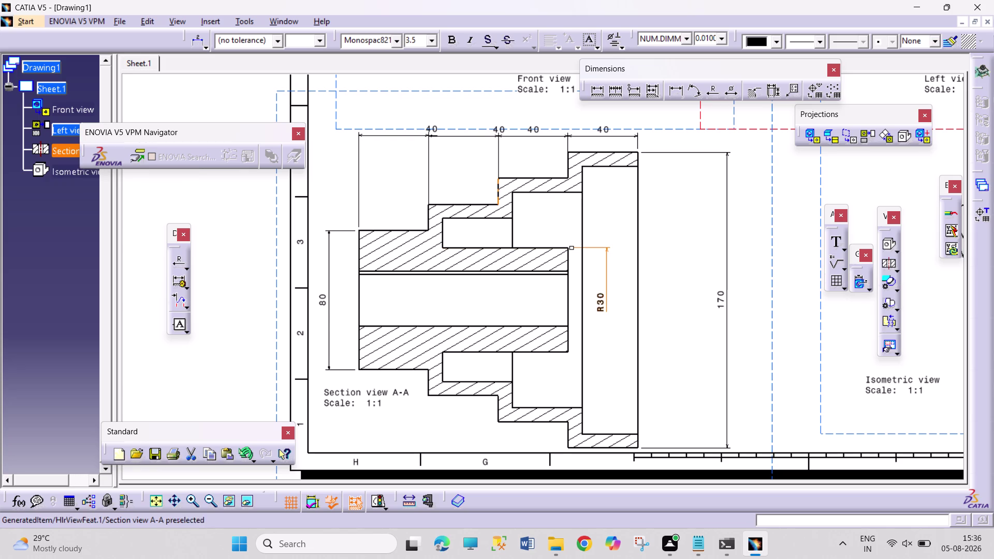
right_click(322, 305)
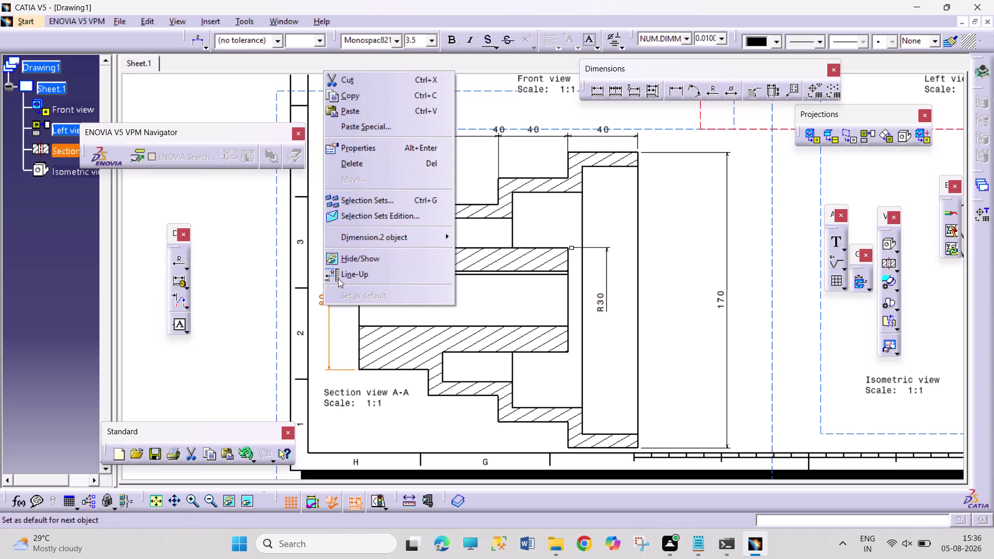
click(372, 165)
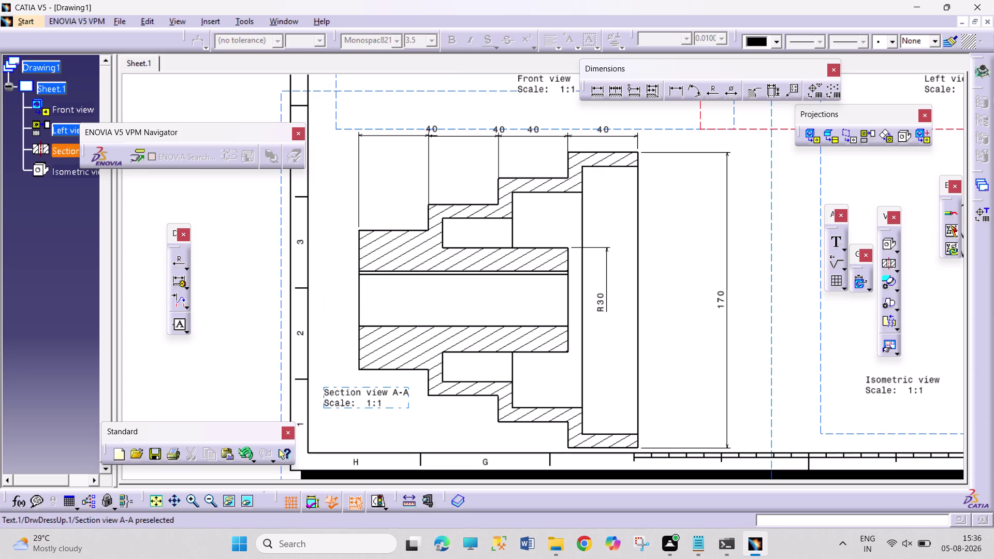
Move the Section view A-A caption to the right of the sectioned pulley.
drag(363, 403, 500, 301)
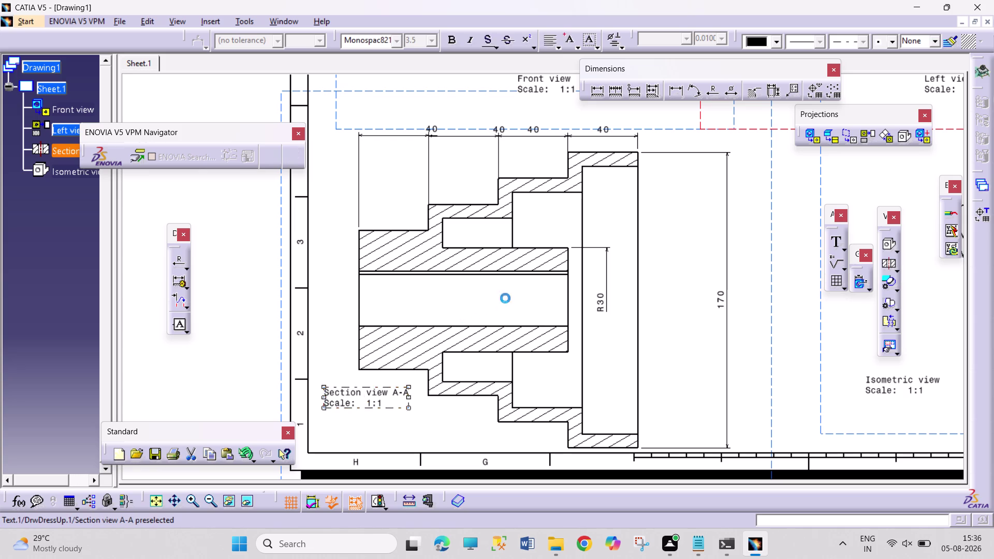
drag(501, 301, 659, 213)
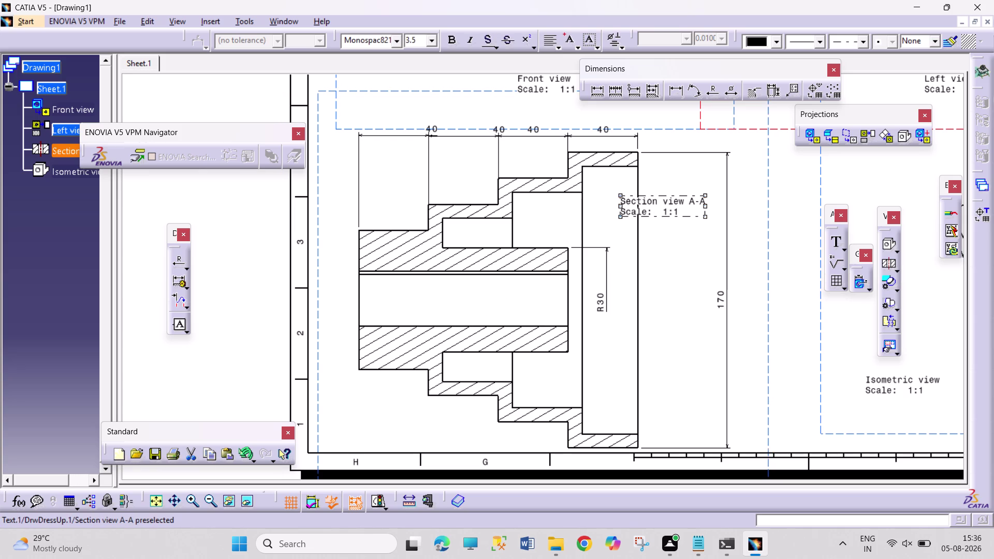
drag(659, 214, 680, 214)
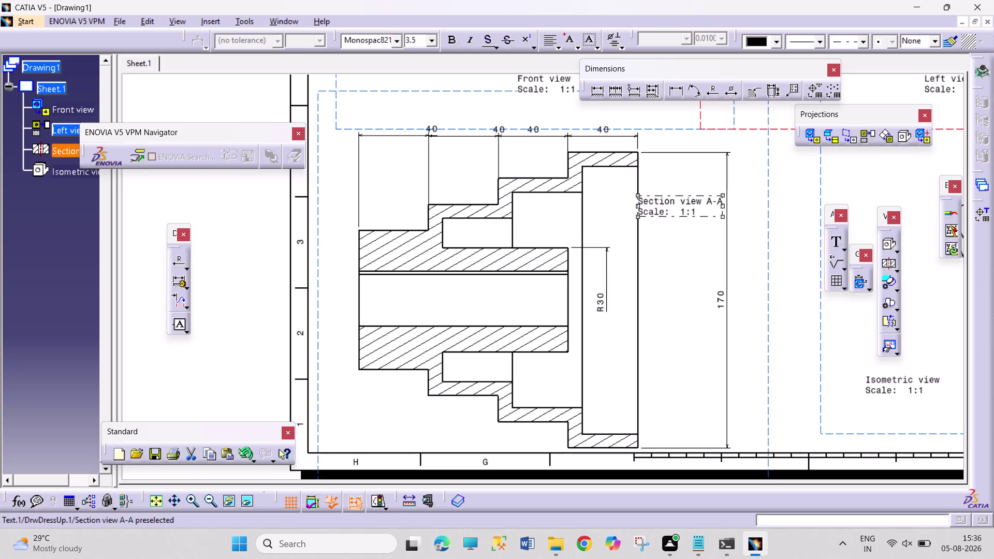
drag(679, 214, 681, 215)
click(652, 311)
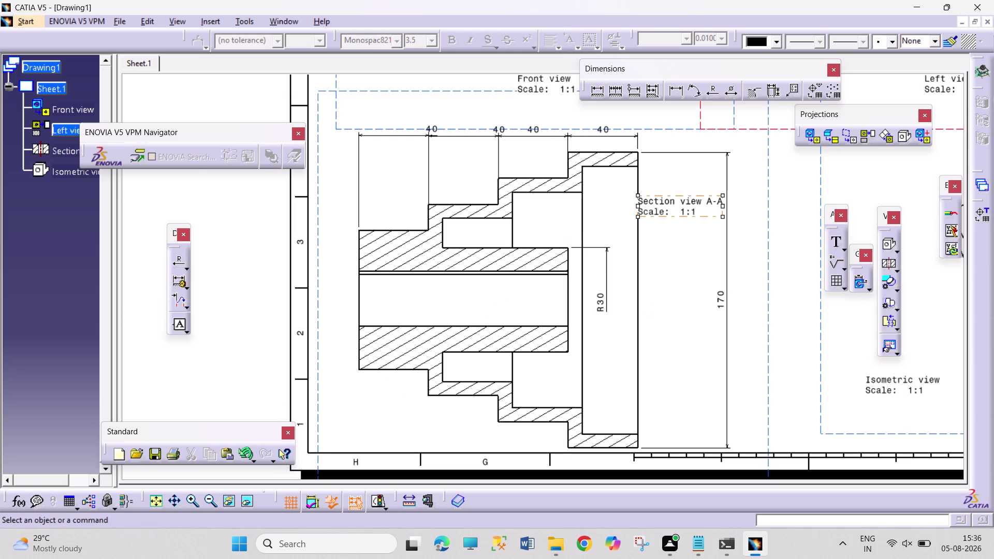
drag(653, 207, 667, 207)
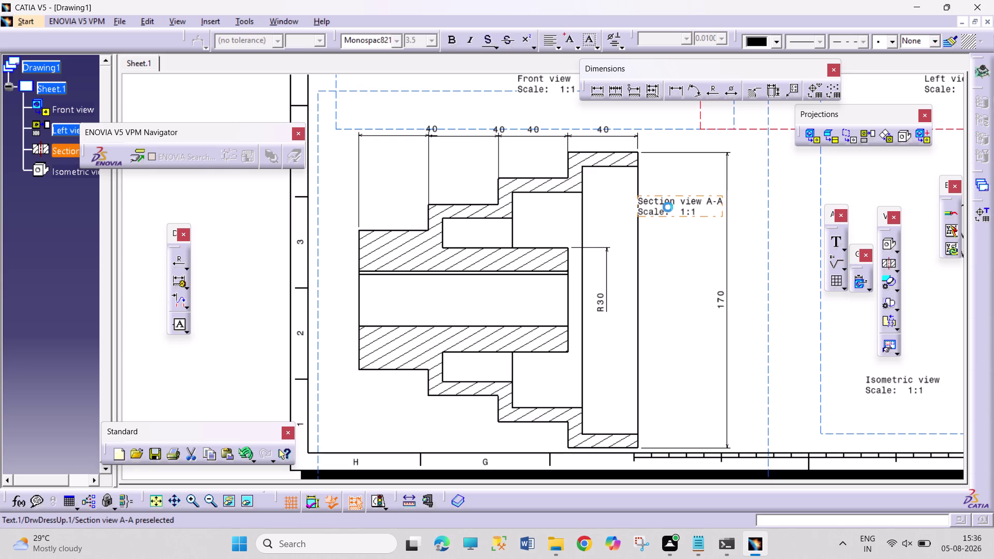
drag(668, 207, 682, 211)
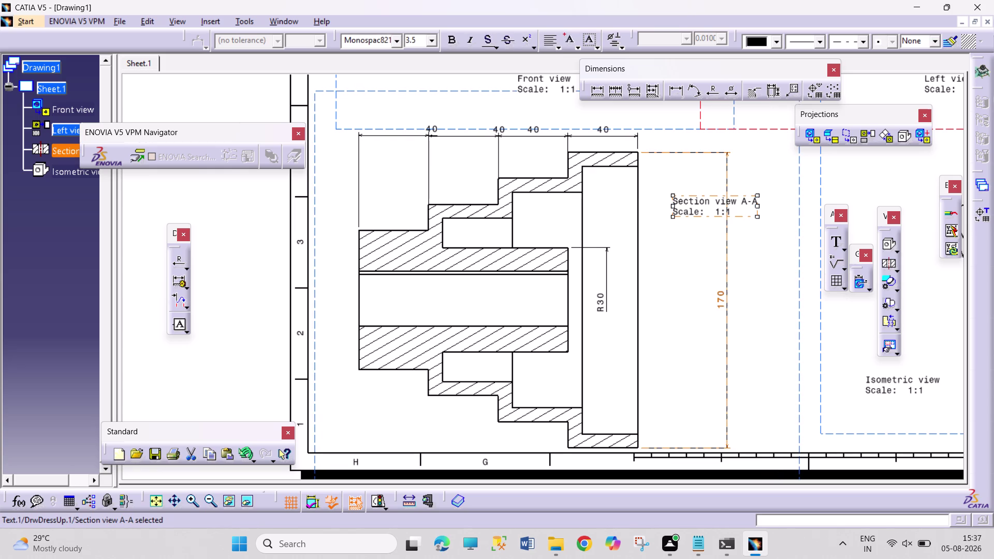
Bring the 170 dimension closer to the pulley outline.
drag(729, 352, 701, 339)
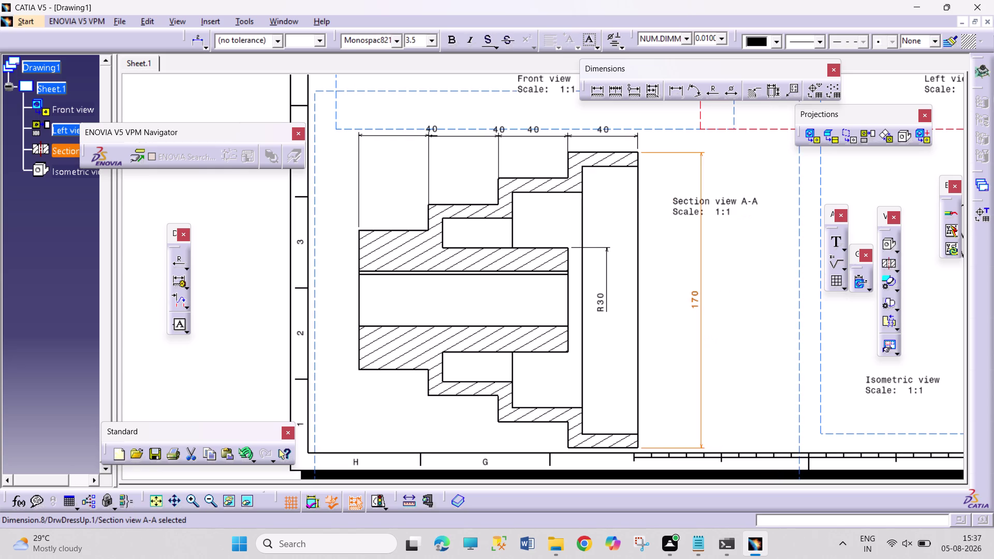
drag(701, 339, 669, 323)
click(702, 365)
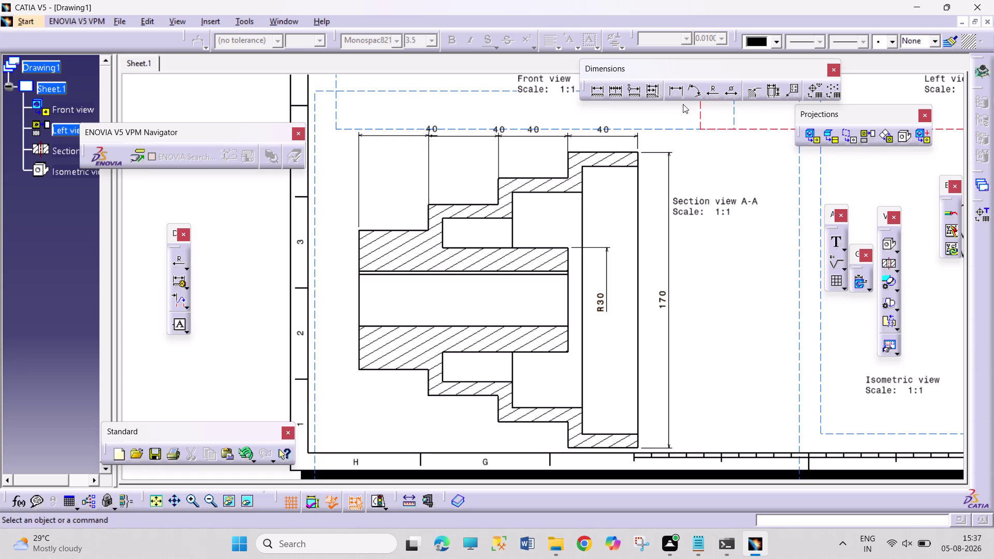
Add Ø80, Ø110 and Ø140 diameter dimensions across the section's steps and position them.
click(729, 90)
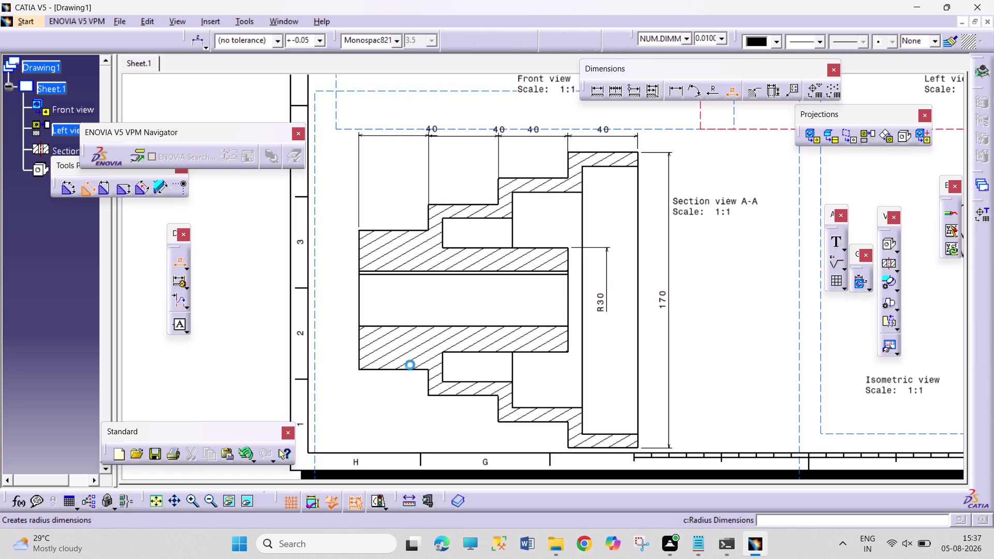
click(392, 370)
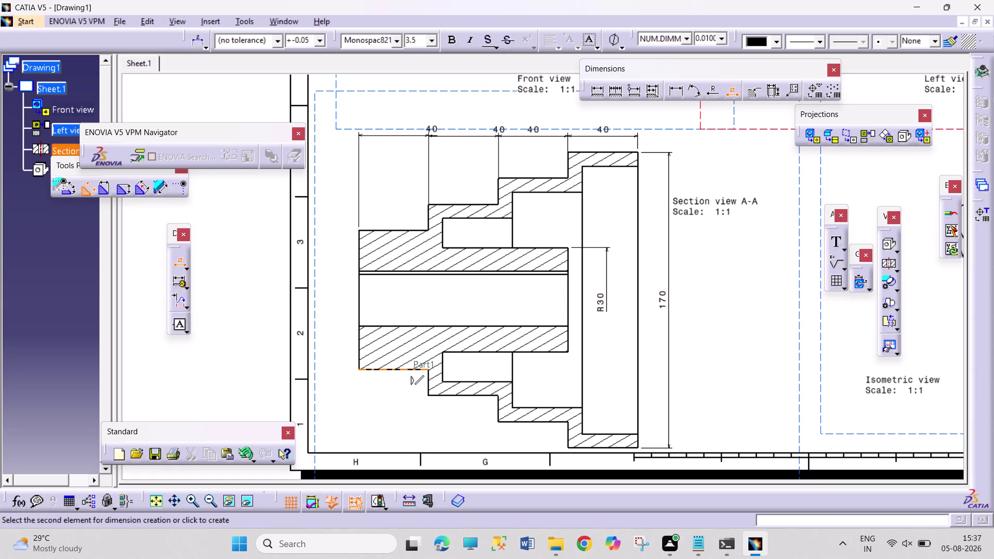
click(394, 314)
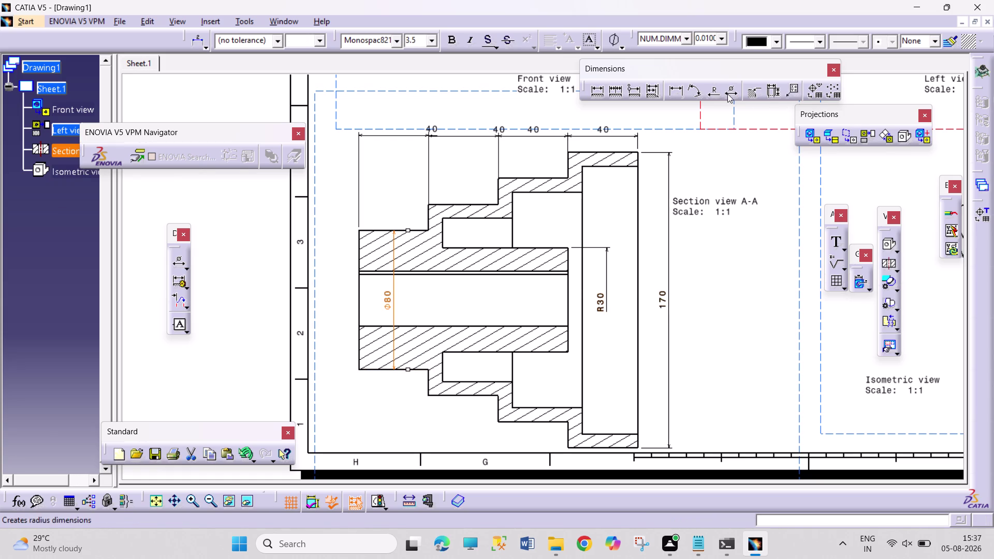
click(734, 90)
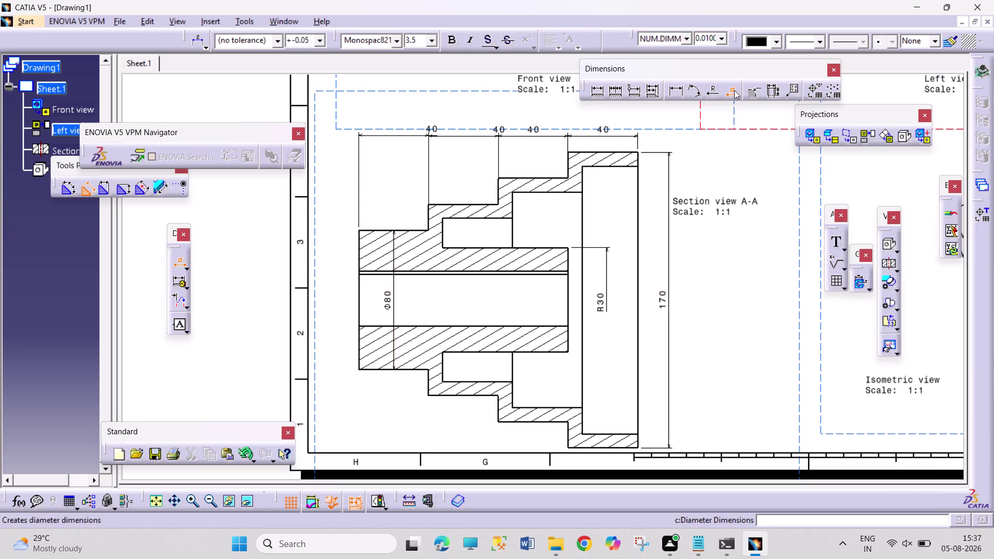
click(462, 397)
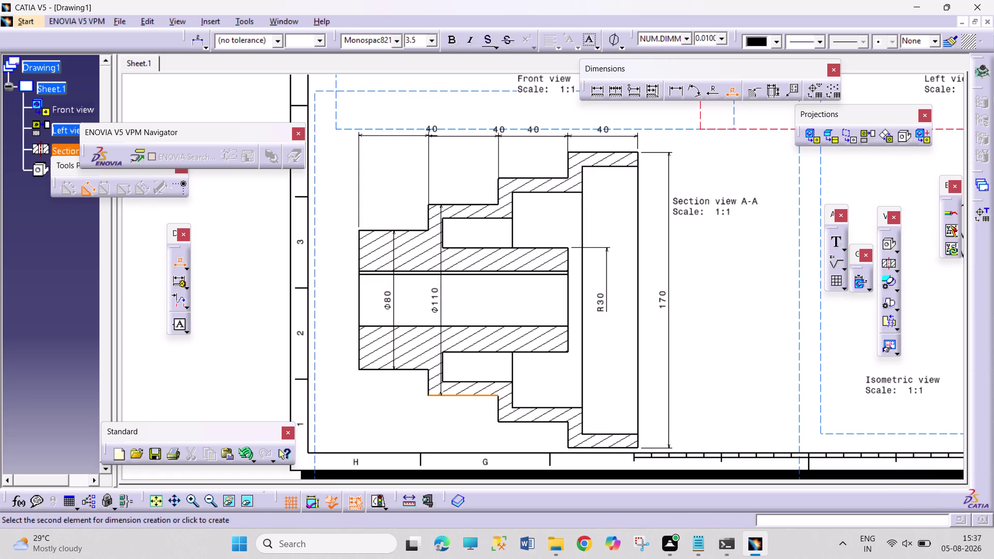
click(441, 301)
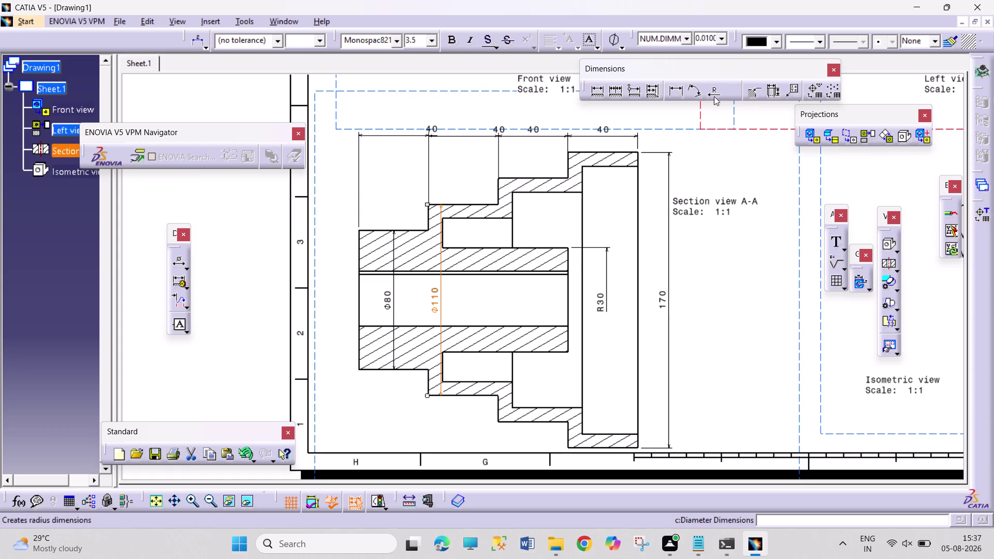
click(729, 92)
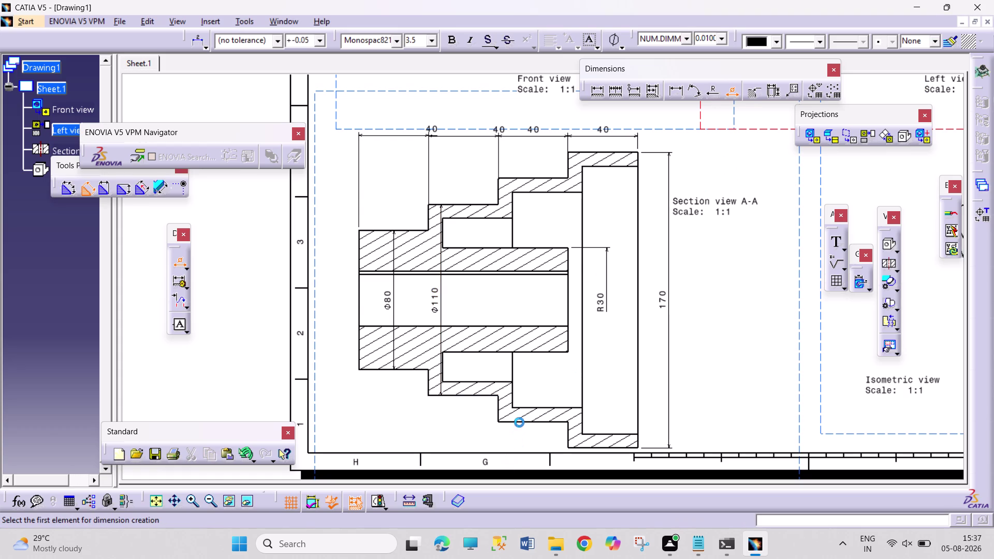
click(520, 421)
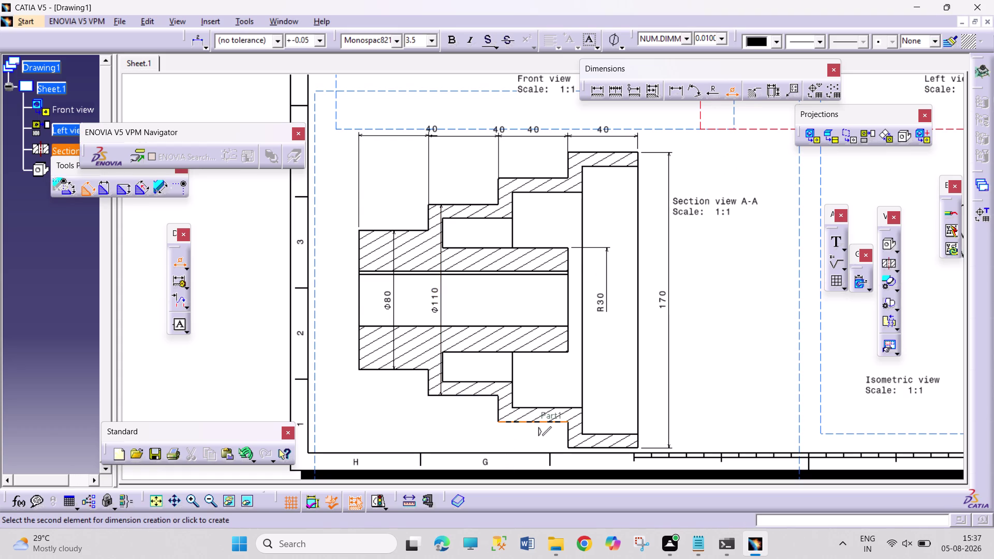
click(525, 302)
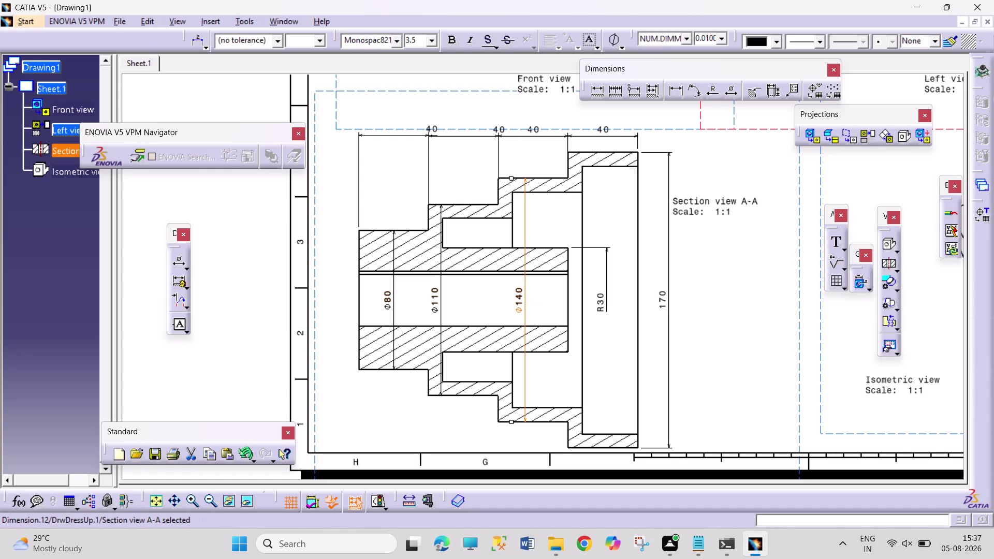
drag(386, 299, 365, 296)
drag(365, 297, 327, 284)
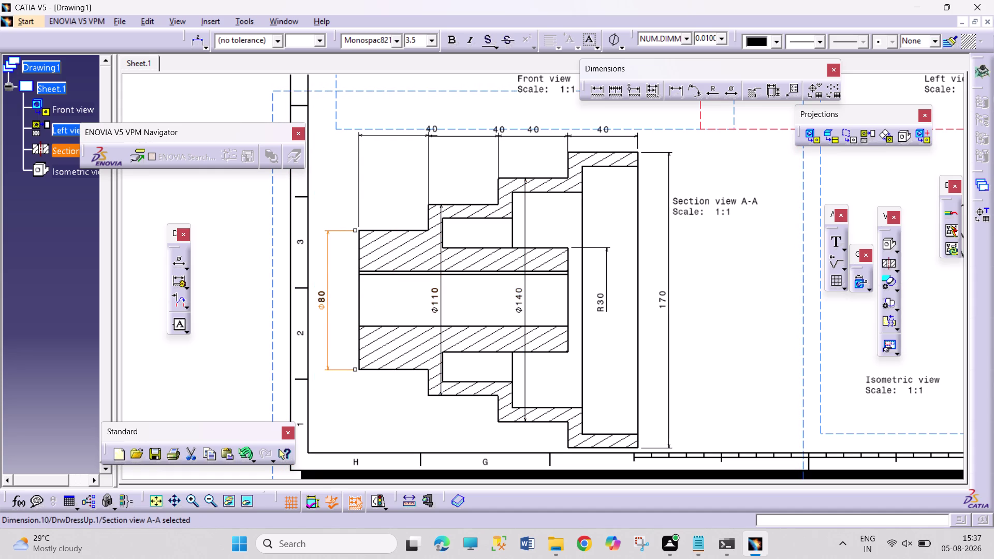
drag(324, 296, 390, 312)
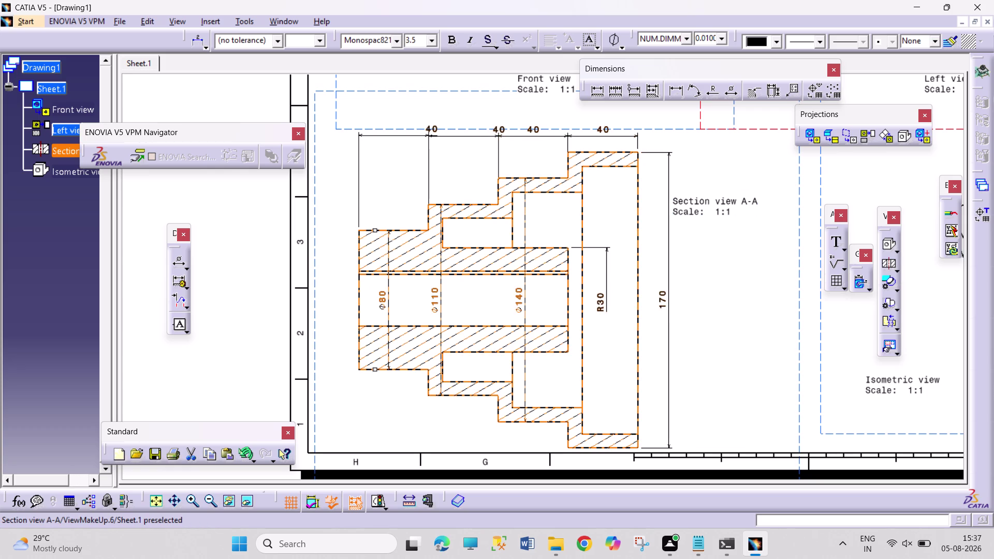
Slide the Section view A-A frame rightward, carrying all its dimensions along.
drag(798, 342, 810, 337)
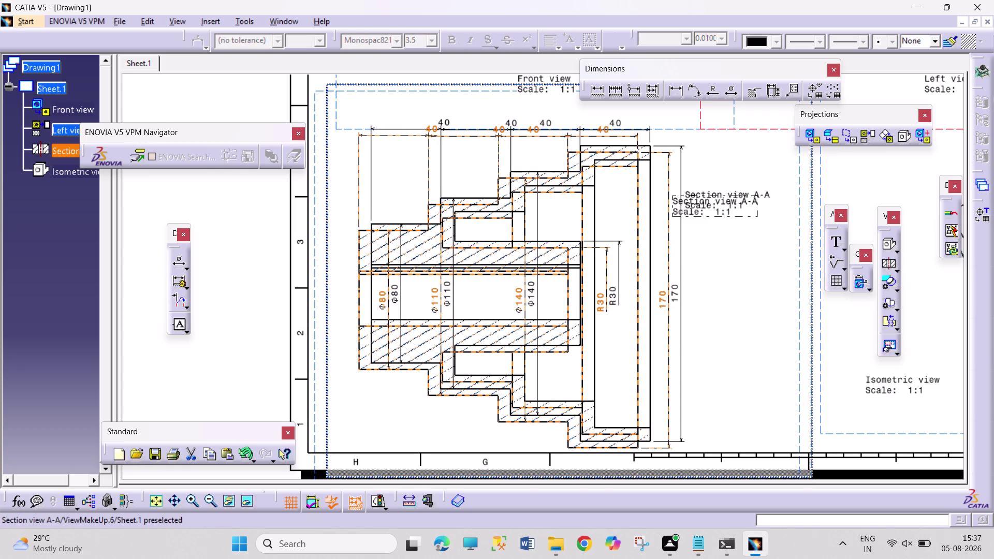
drag(810, 337, 842, 344)
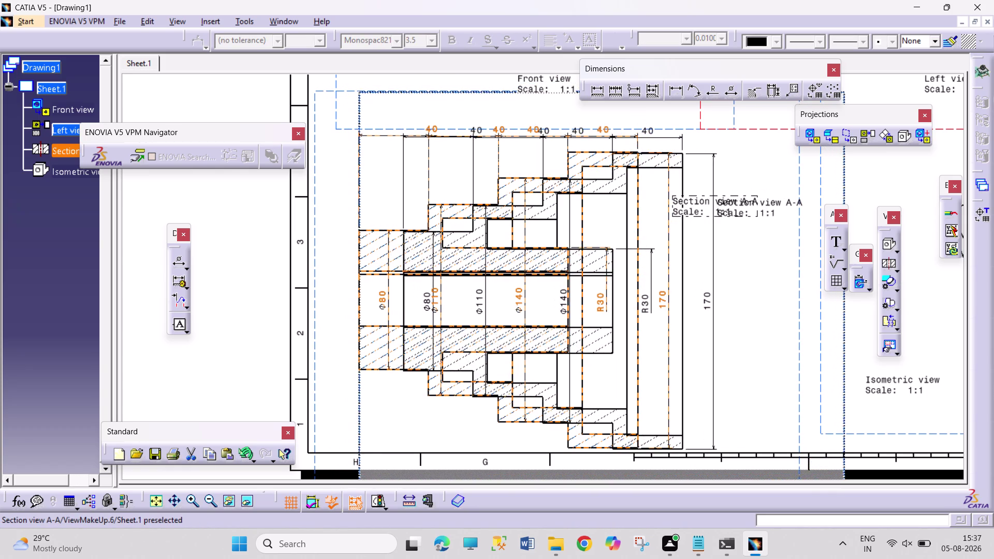
drag(842, 343, 837, 341)
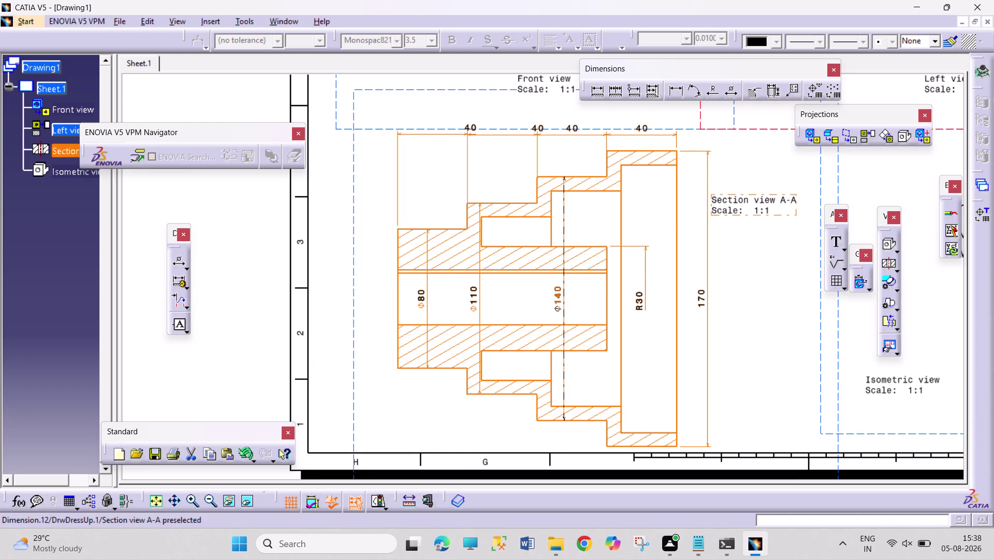
Stack the Ø80, Ø110 and Ø140 dimensions outward, evenly spaced, left of the pulley.
drag(556, 299, 394, 288)
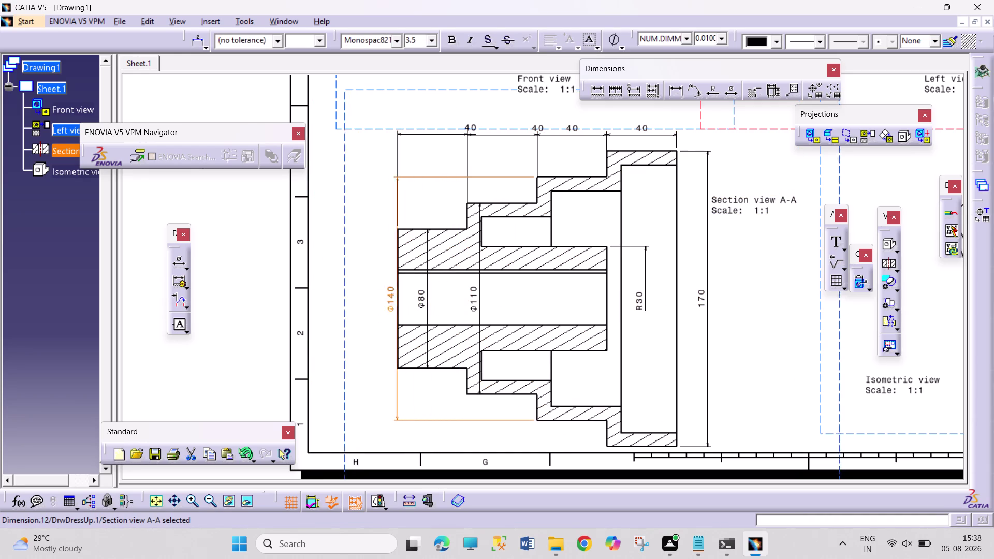
drag(394, 287, 332, 270)
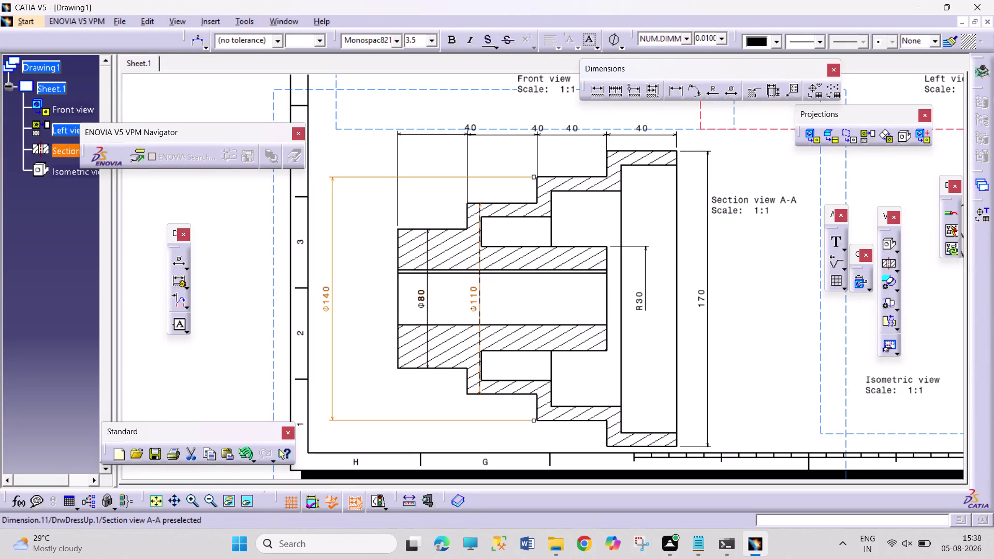
drag(478, 301, 376, 297)
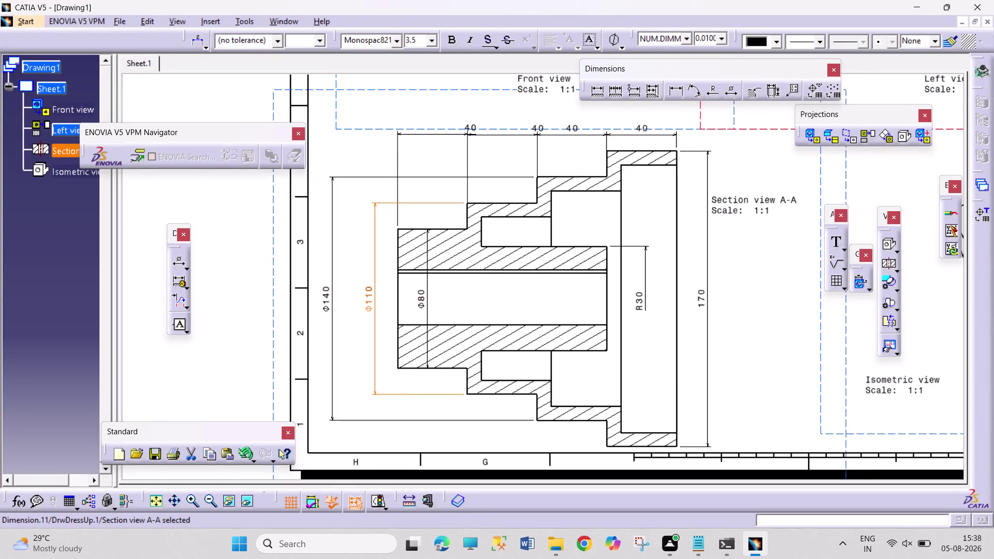
drag(375, 297, 360, 295)
drag(427, 300, 415, 298)
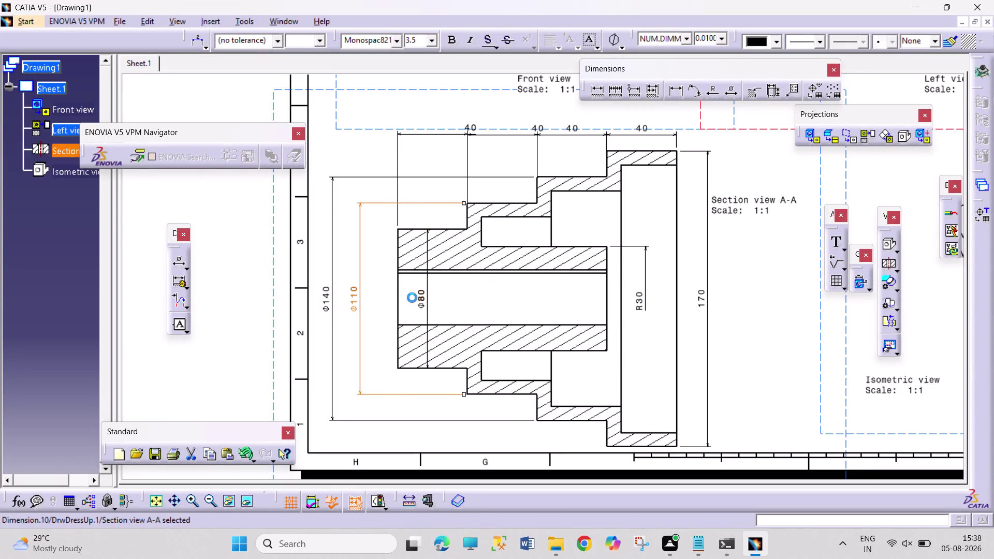
drag(416, 298, 378, 297)
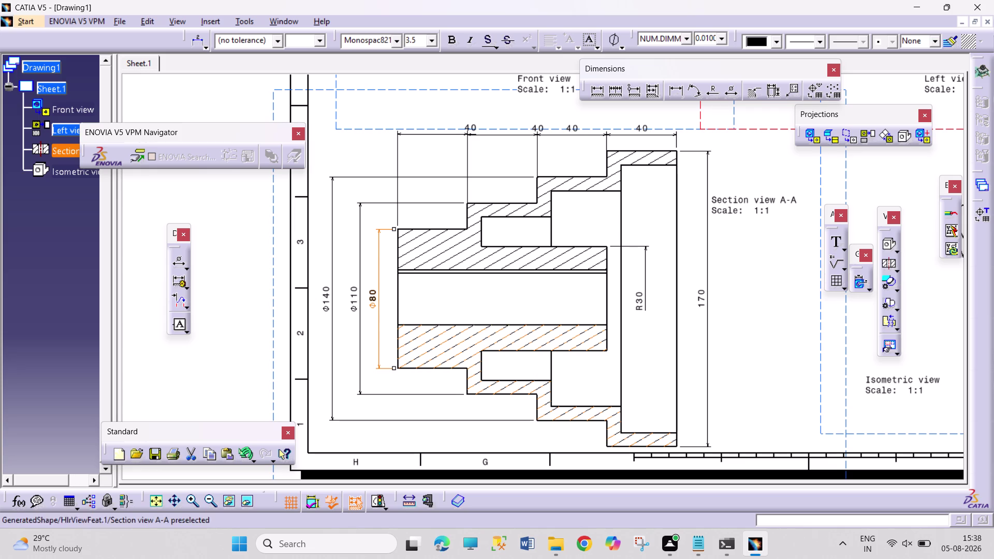
drag(327, 301, 319, 298)
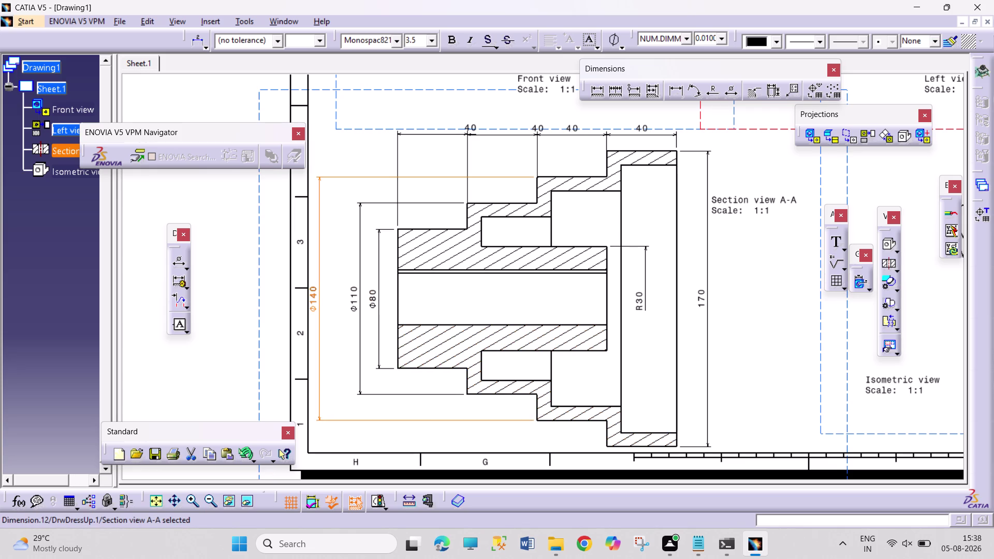
drag(319, 299, 319, 298)
drag(356, 301, 338, 298)
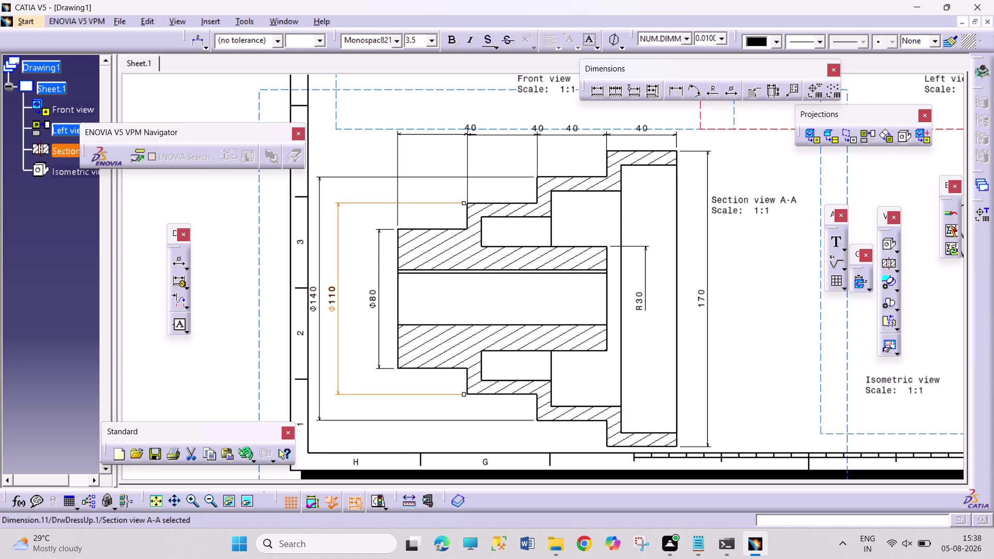
drag(376, 300, 357, 297)
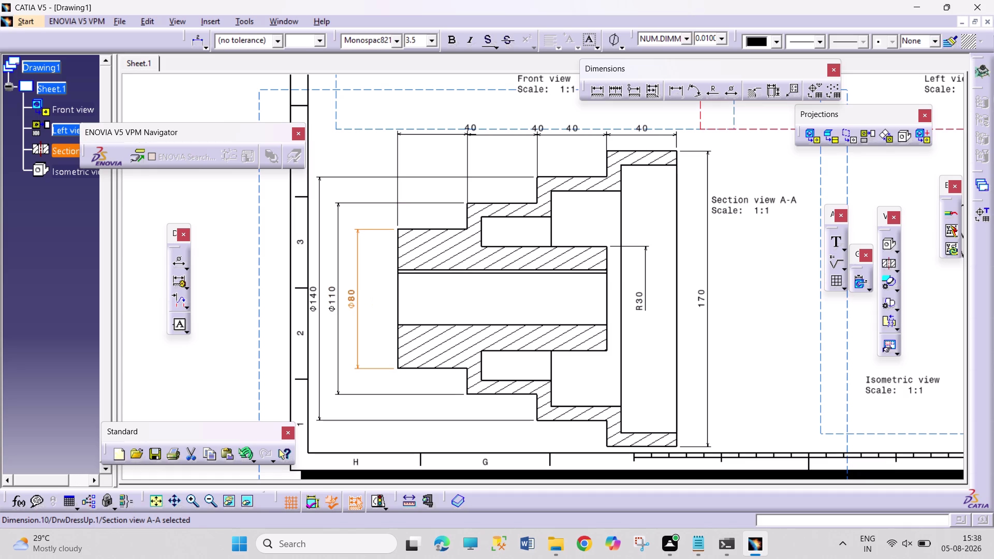
drag(357, 297, 358, 298)
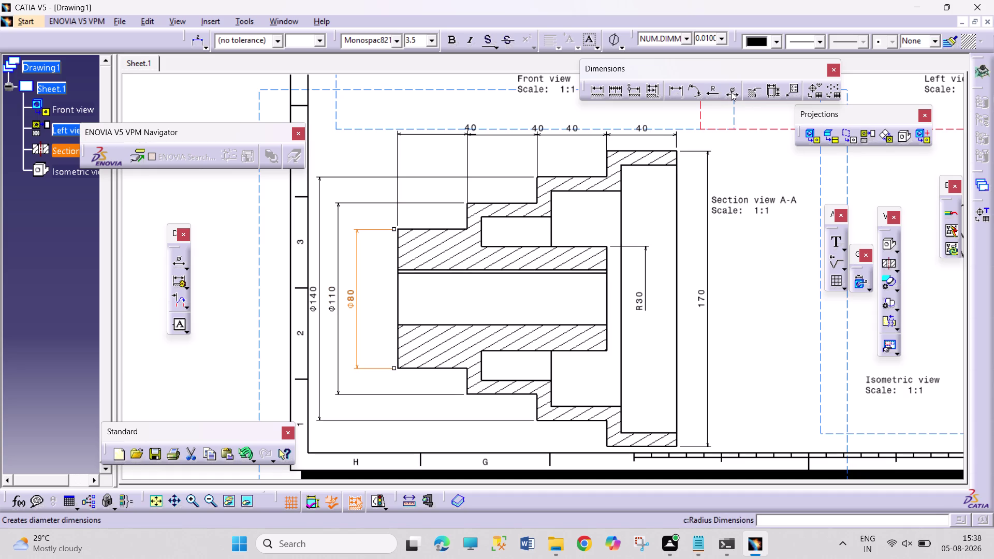
Dimension the central bore as Ø30, placed inside the Ø80 dimension.
click(731, 92)
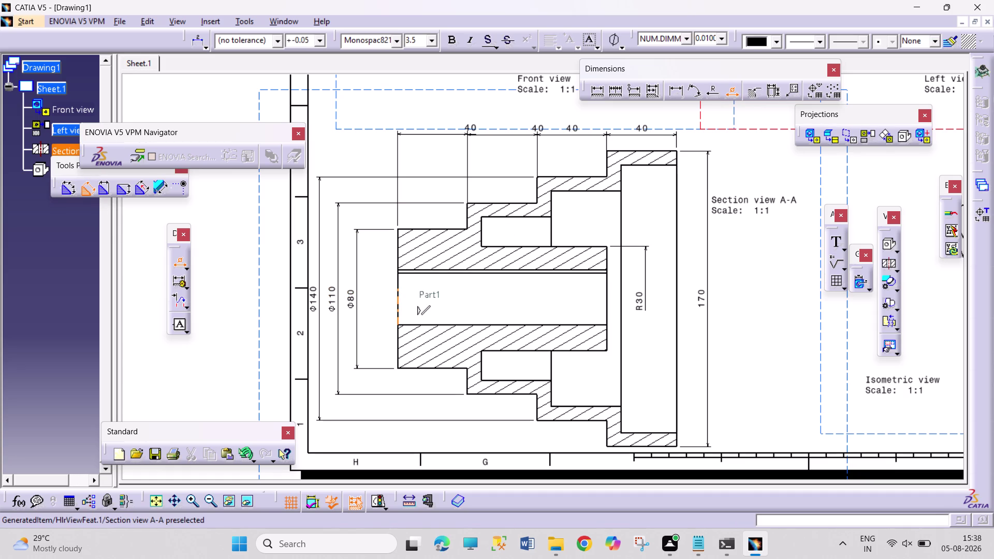
click(398, 299)
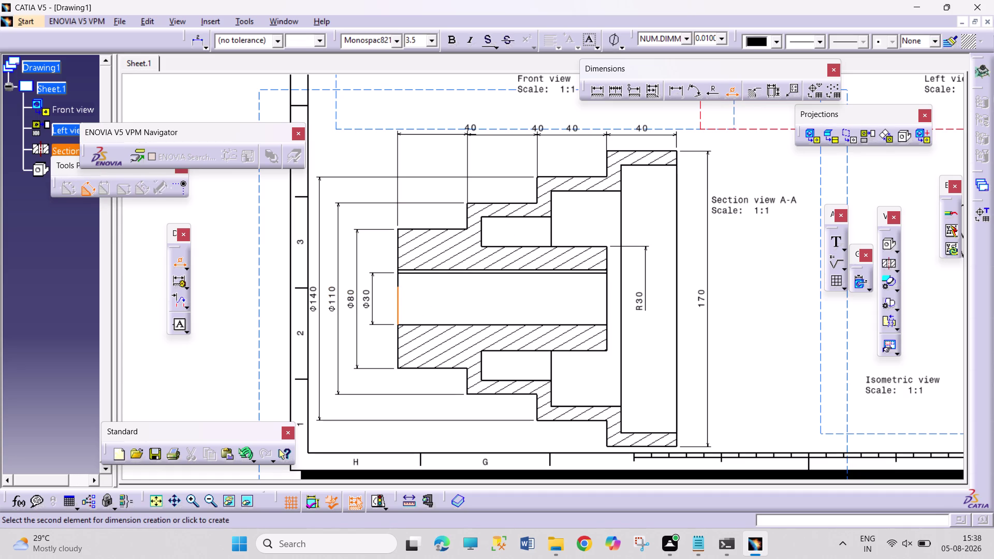
click(372, 293)
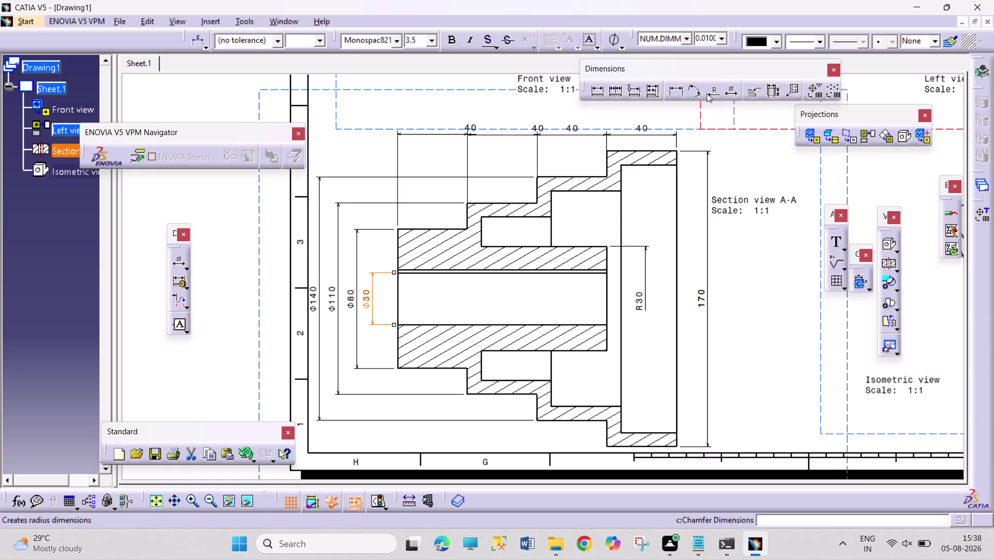
Dimension the largest step's rim thickness as 8, placed beside the 170 dimension.
click(678, 90)
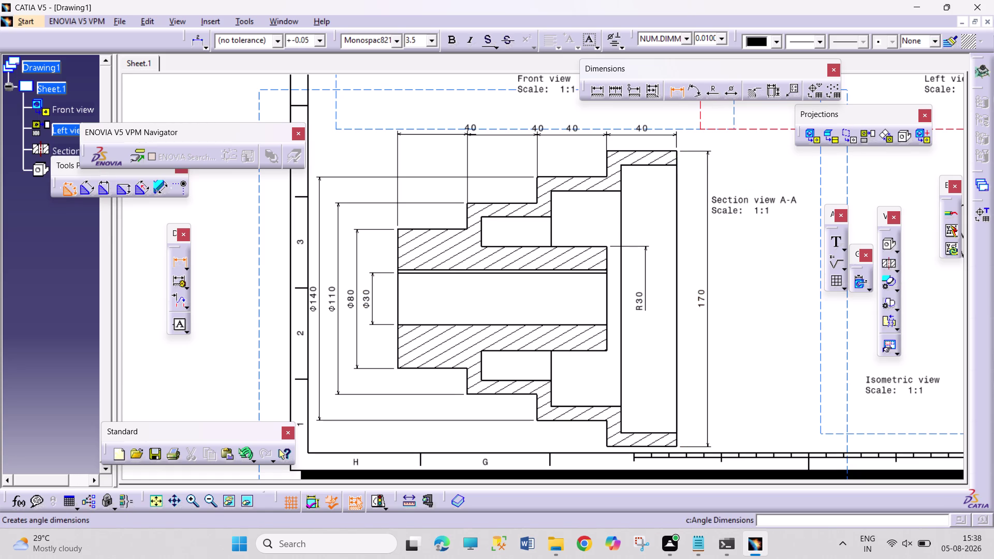
click(676, 157)
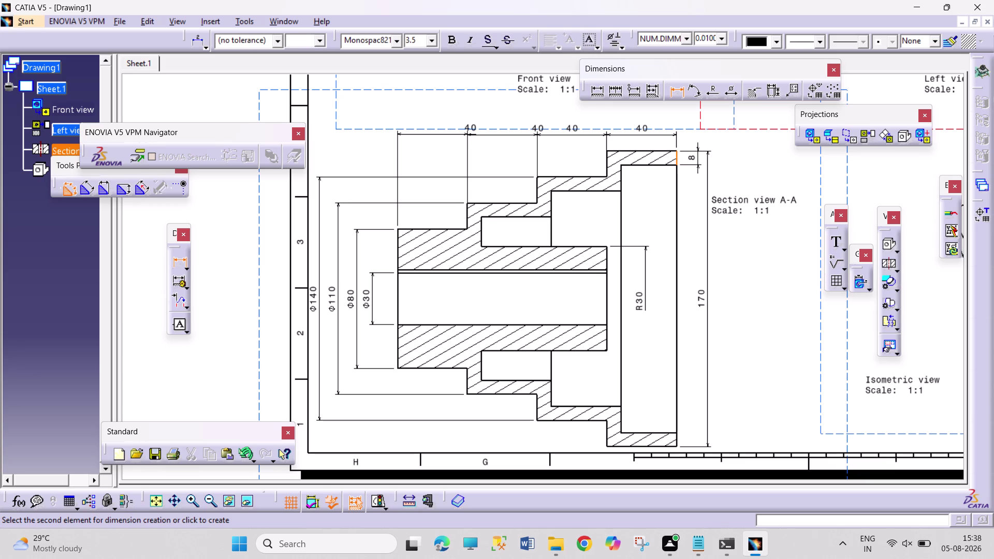
click(698, 162)
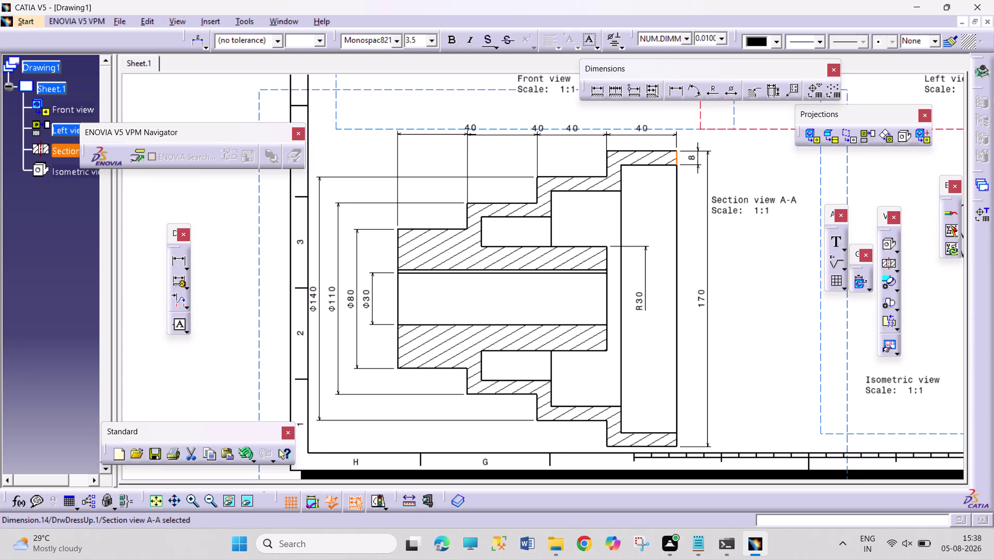
click(680, 94)
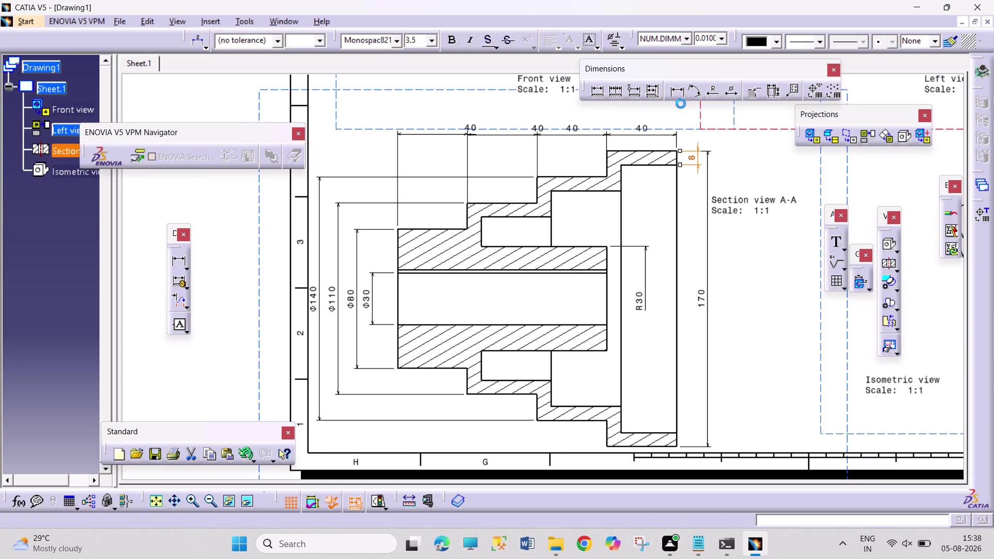
Add the 120 bore-length dimension and an 8 inner-step width dimension above the part.
click(549, 275)
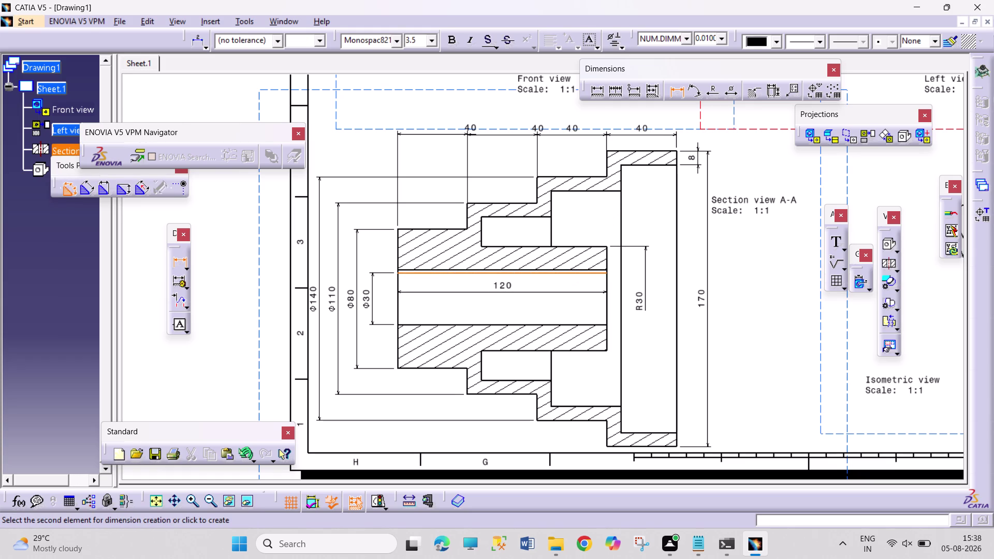
click(522, 295)
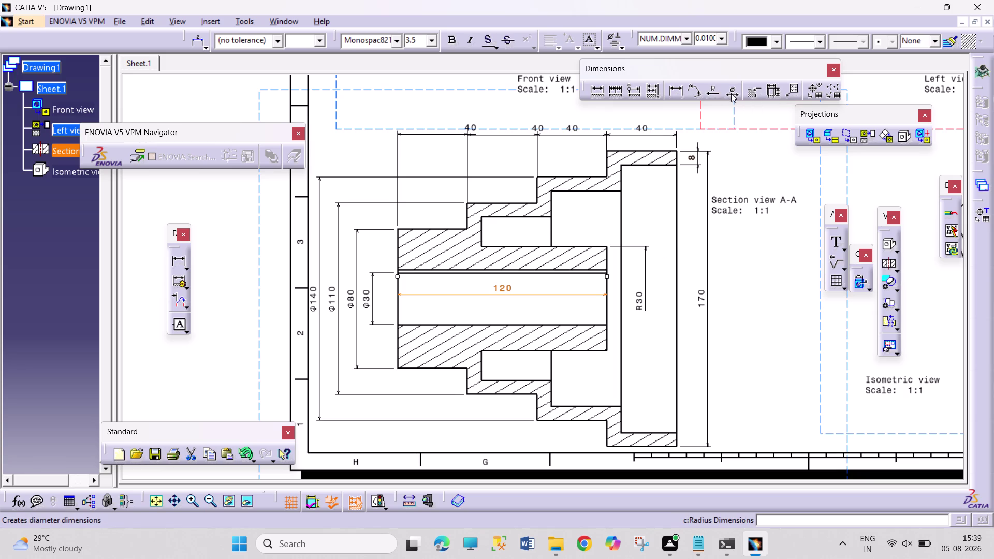
click(672, 91)
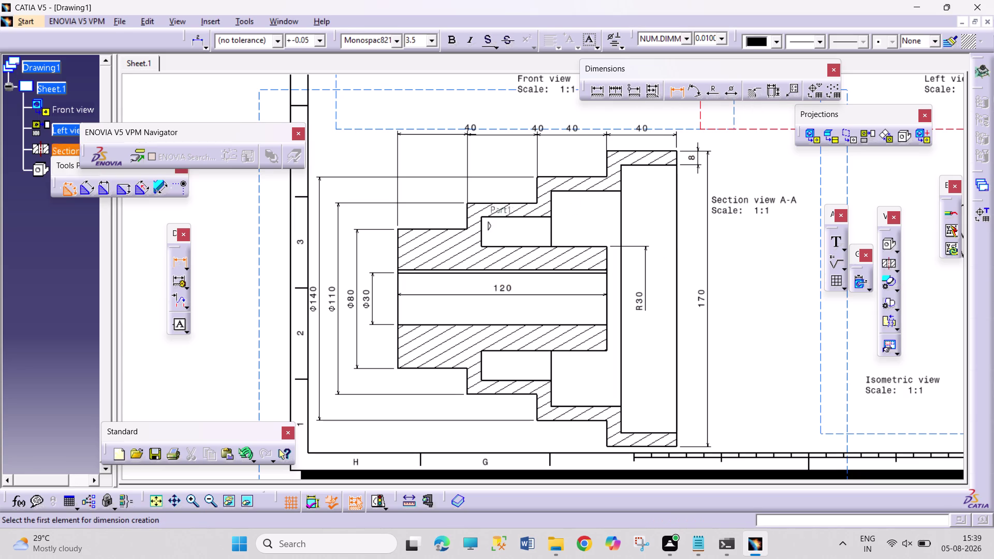
click(465, 217)
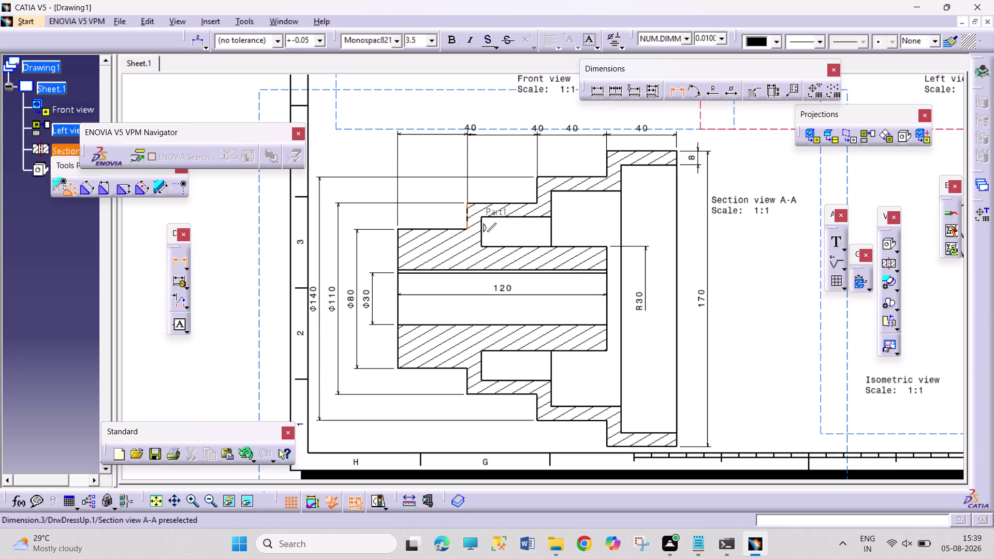
click(480, 230)
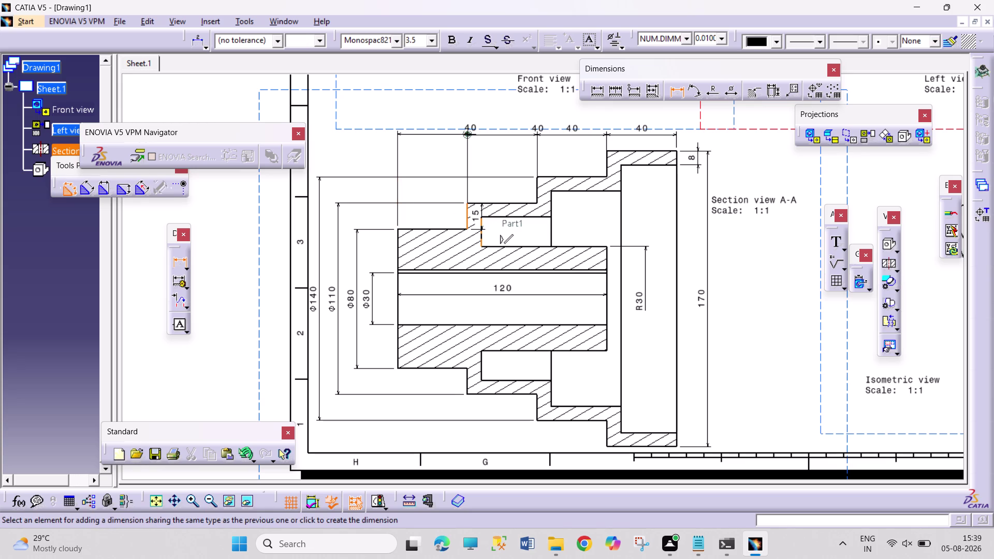
click(496, 164)
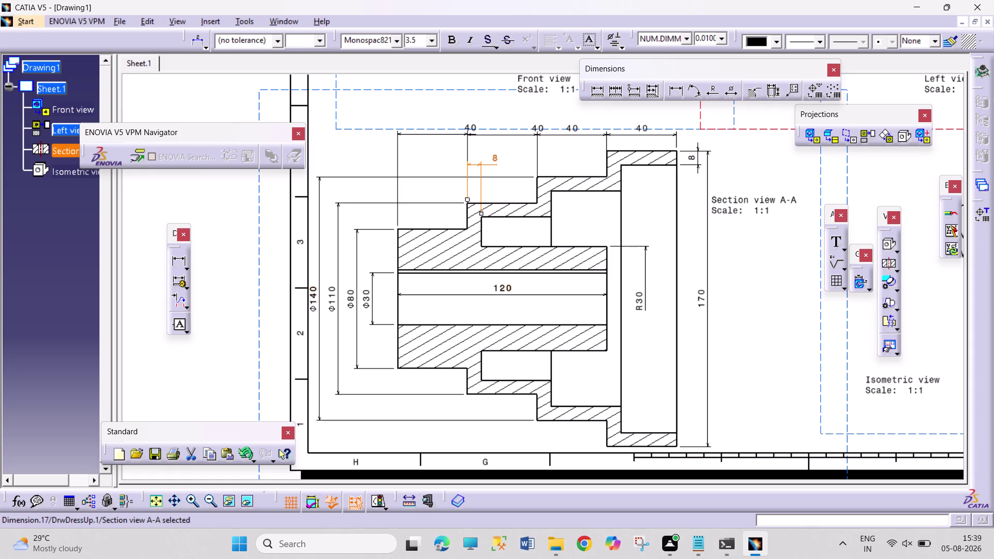
click(745, 343)
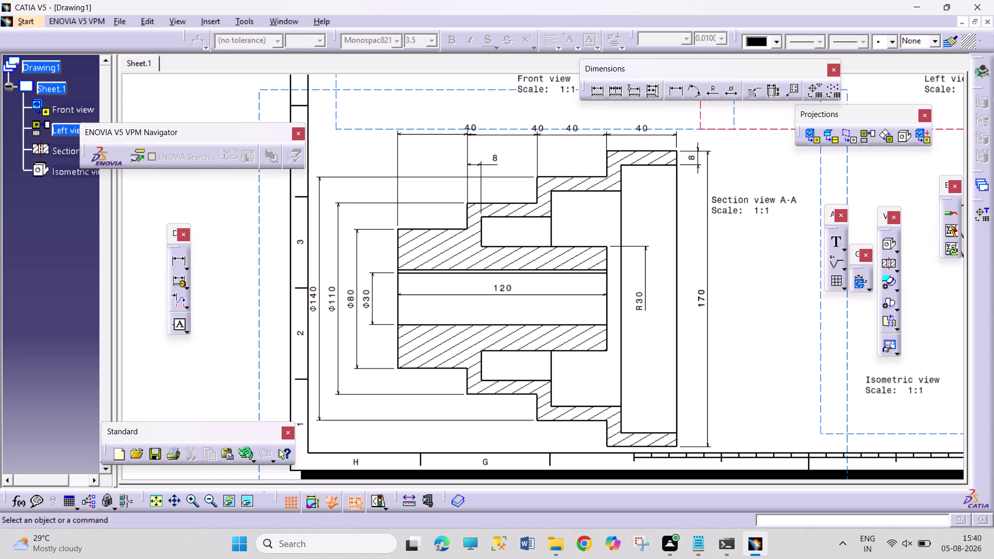
Move the Ø110 and Ø140 dimension lines slightly closer to the part.
drag(330, 292, 341, 297)
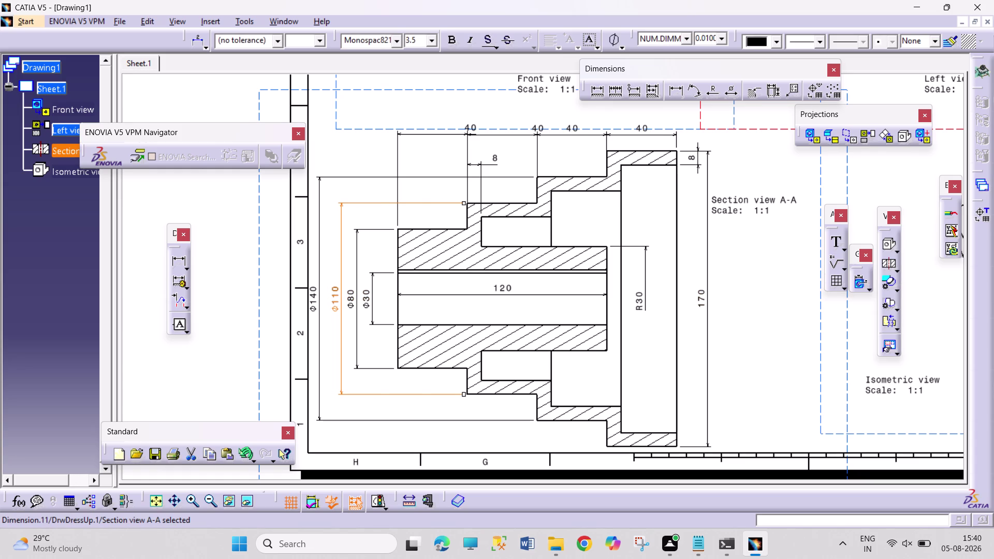
drag(314, 292, 320, 293)
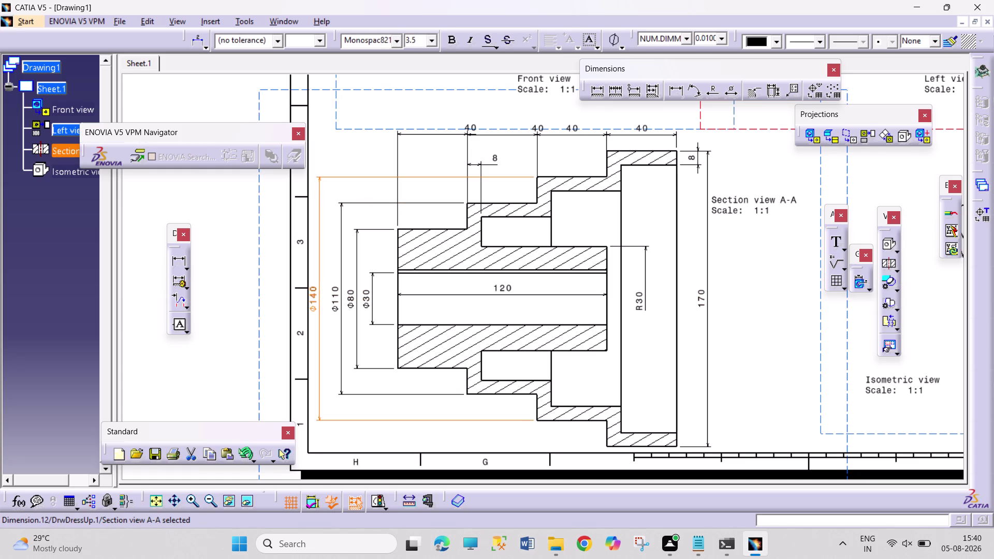
drag(320, 293, 327, 296)
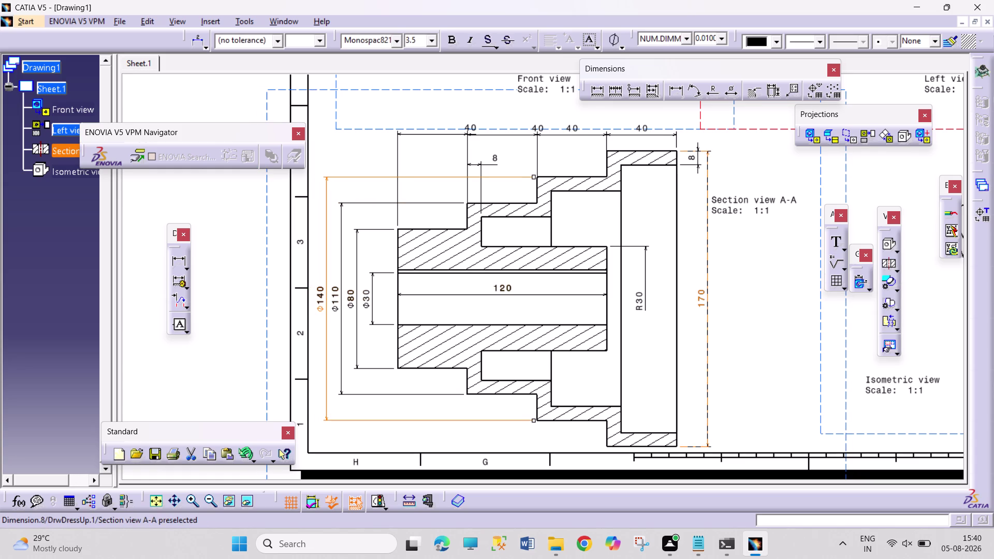
click(782, 368)
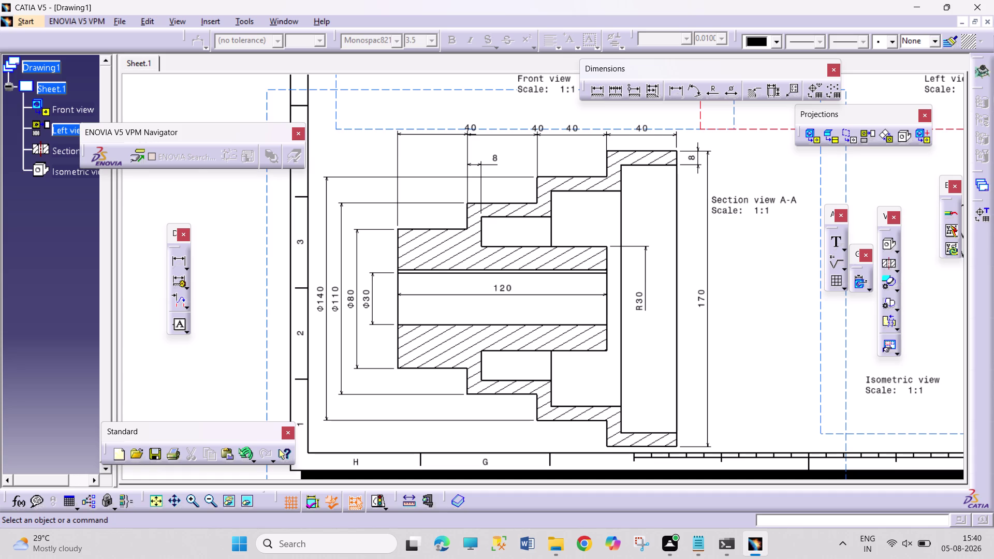
middle_drag(747, 313, 631, 472)
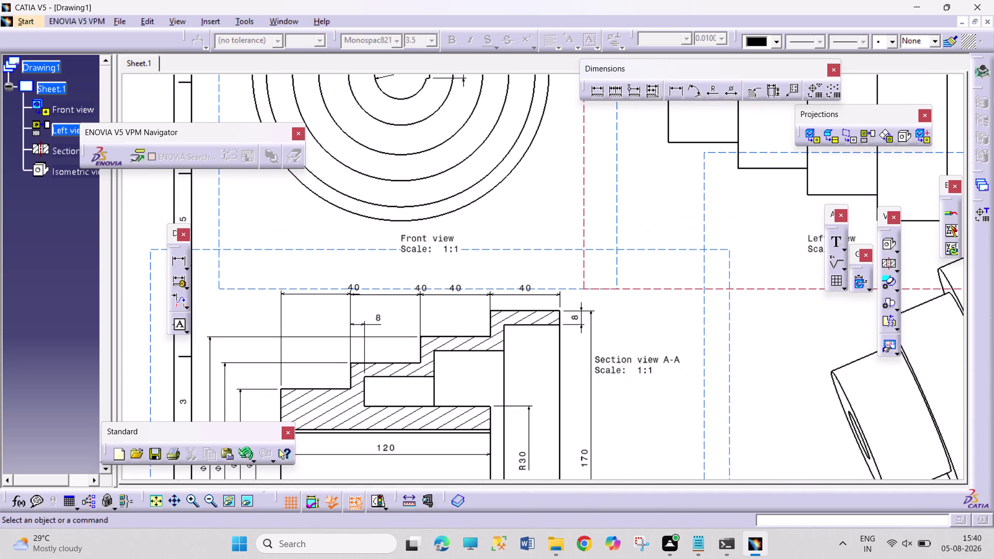
Pan across the sheet to center the pulley's left view.
click(655, 309)
middle_drag(655, 308, 634, 351)
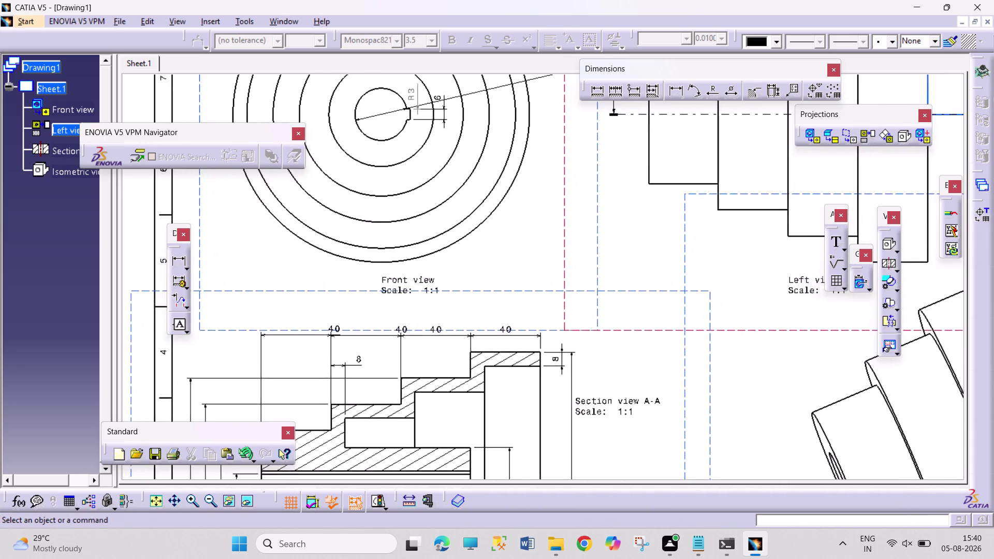
middle_drag(634, 351, 511, 381)
middle_drag(551, 338, 482, 431)
middle_drag(507, 383, 502, 376)
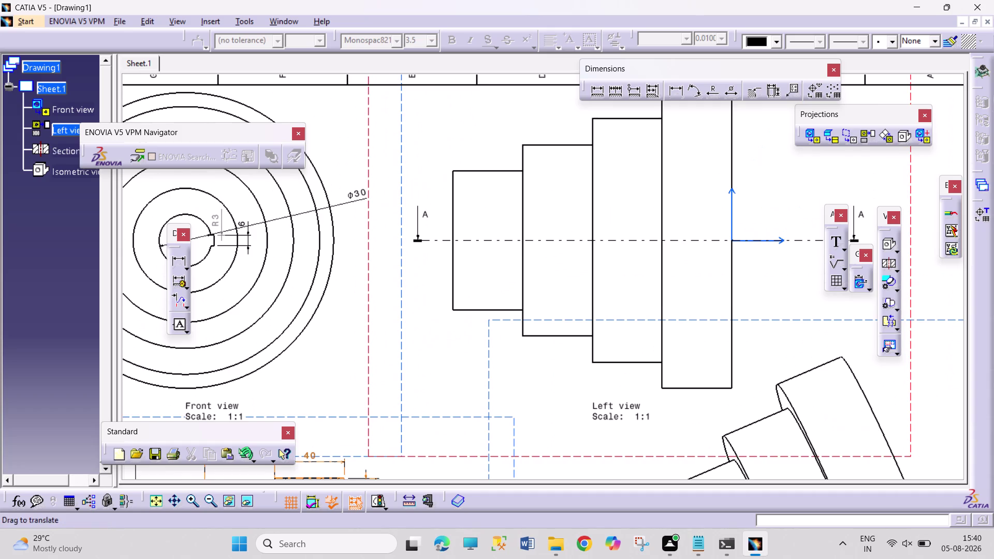
middle_drag(503, 375, 468, 321)
middle_drag(547, 439, 548, 328)
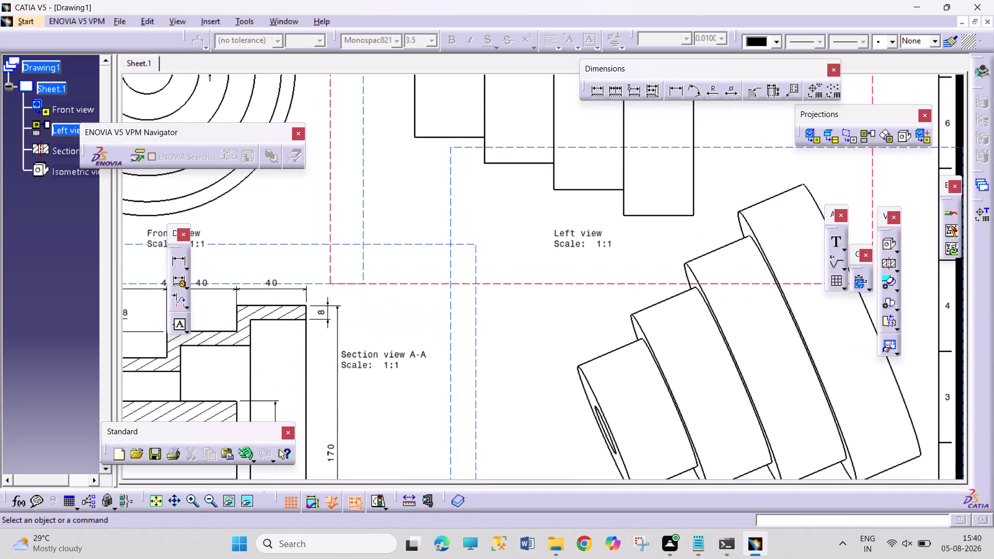
middle_drag(558, 372, 538, 315)
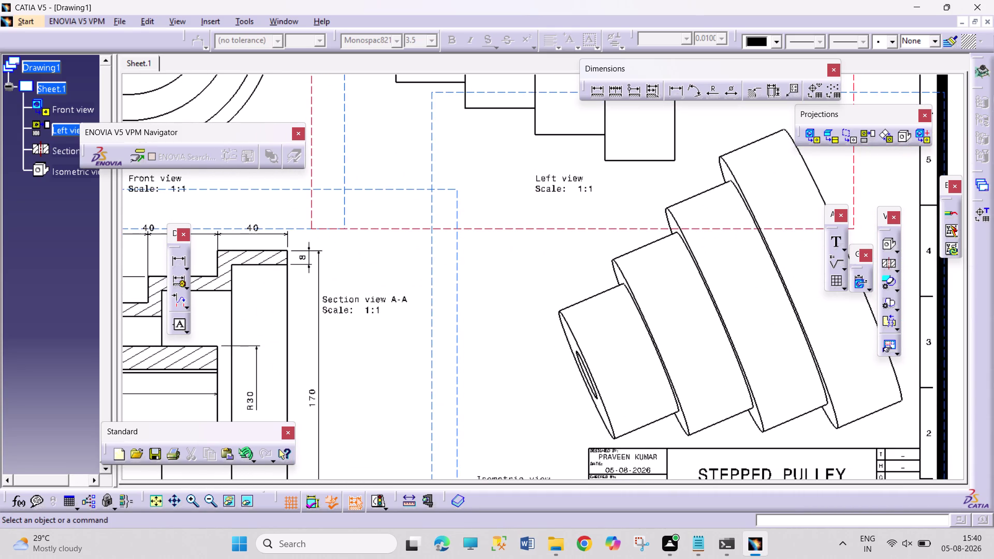
middle_drag(467, 391, 497, 385)
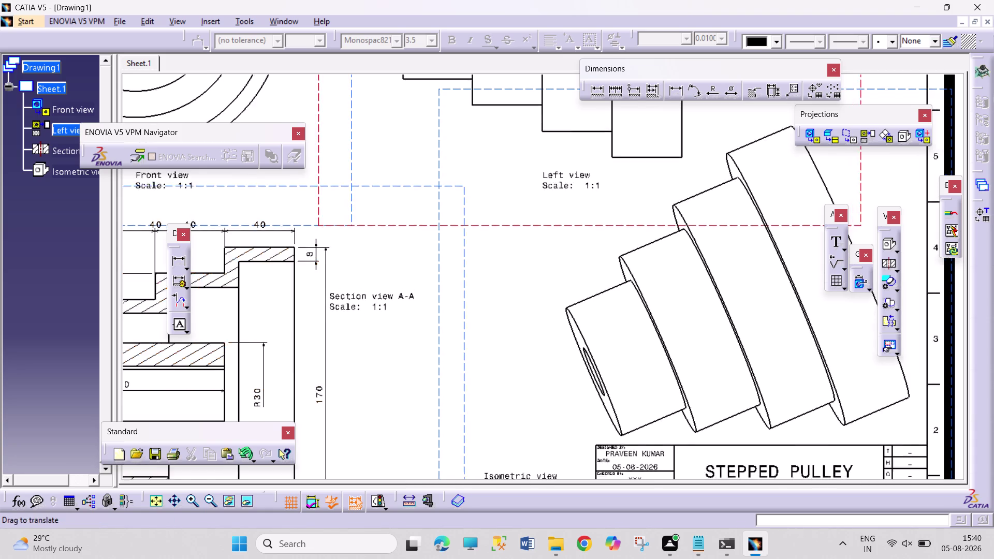
middle_drag(498, 384, 602, 357)
middle_drag(522, 340, 512, 467)
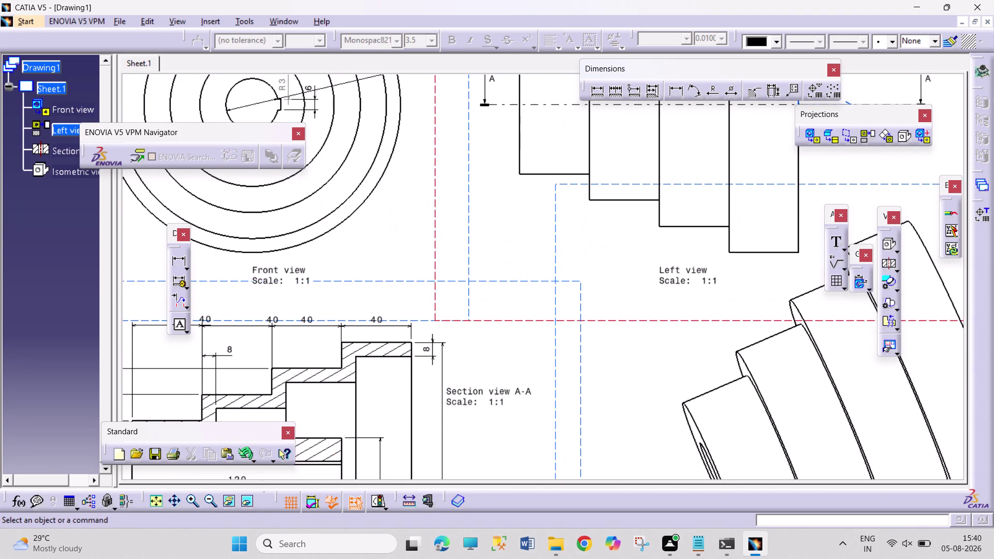
middle_drag(497, 360, 522, 473)
middle_drag(542, 372, 520, 373)
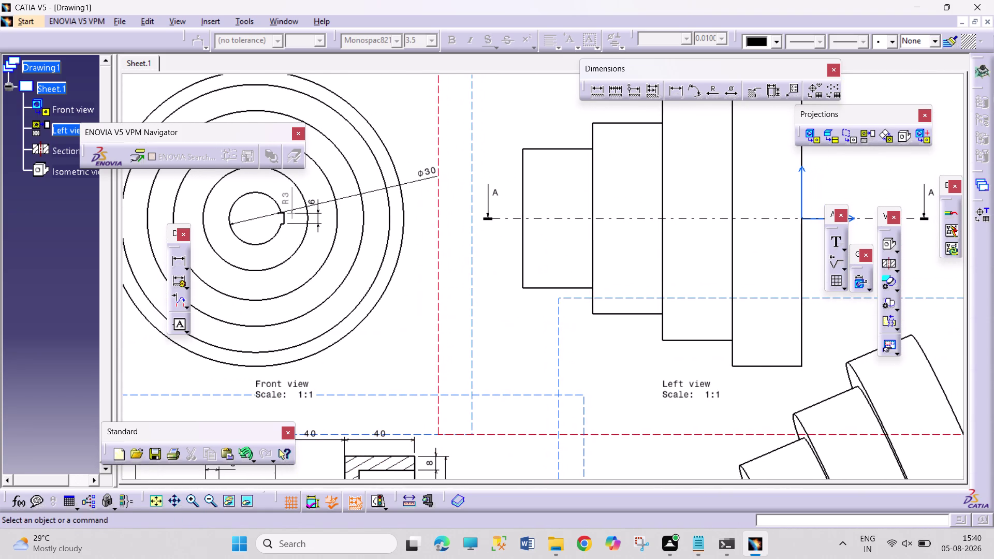
middle_drag(581, 393, 571, 392)
Select the smallest step's bottom edge and open its context menu.
click(541, 281)
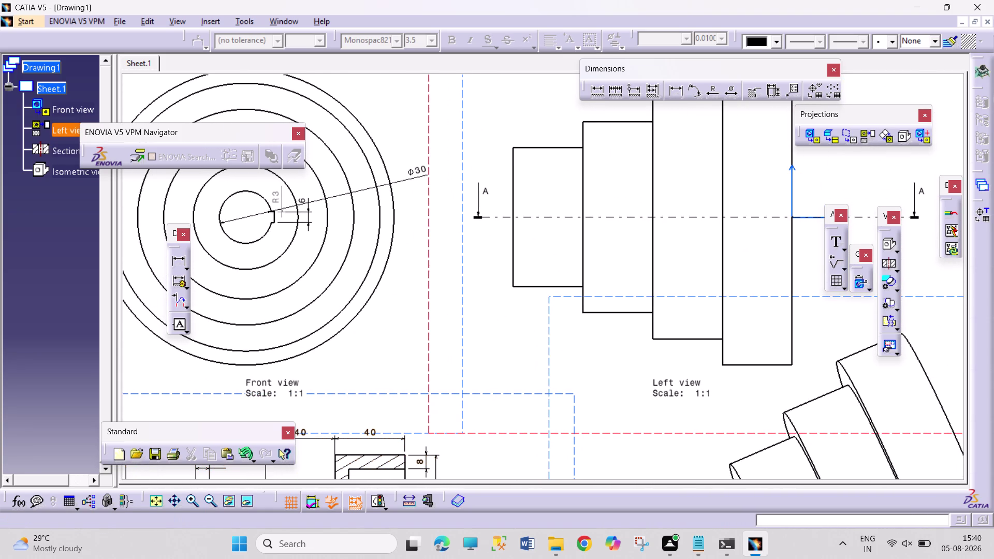
click(536, 286)
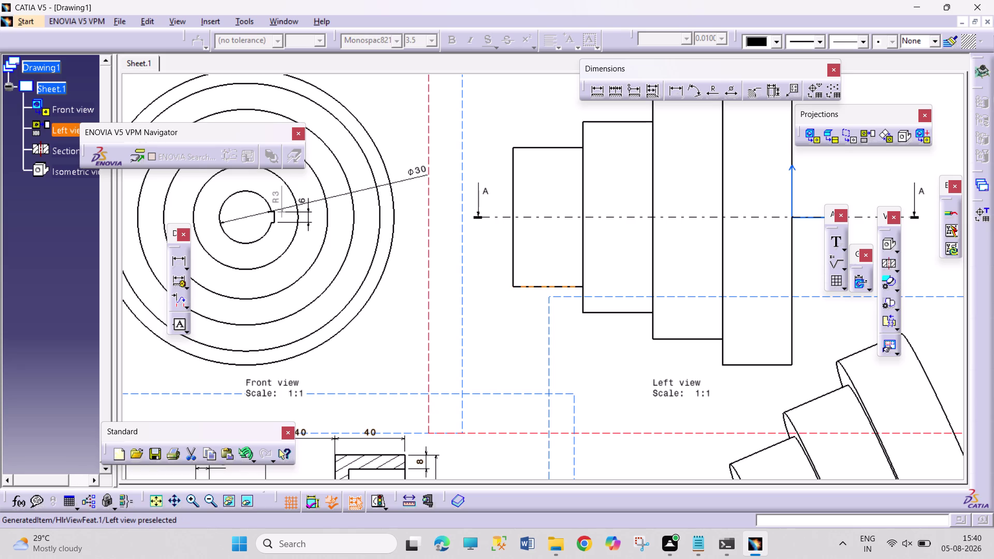
right_click(536, 286)
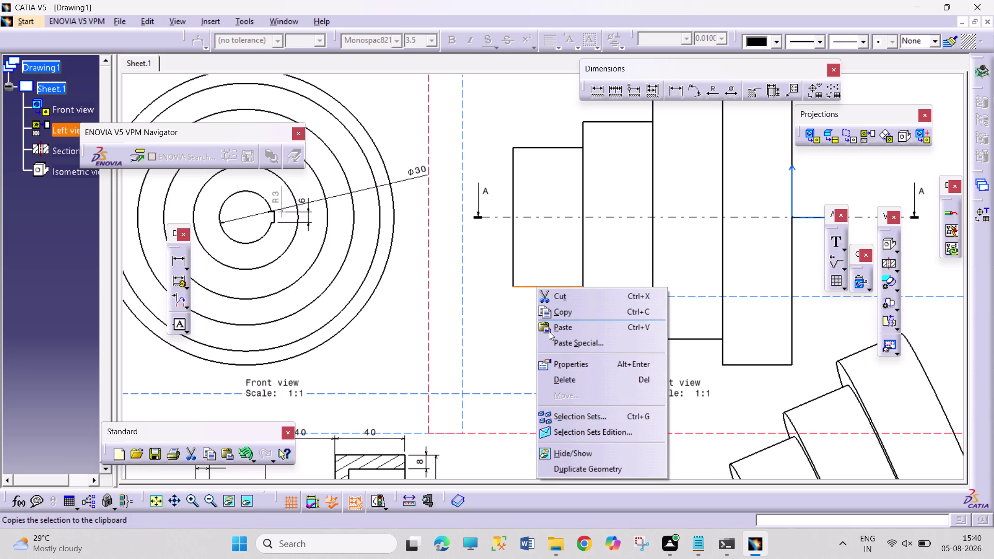
click(556, 359)
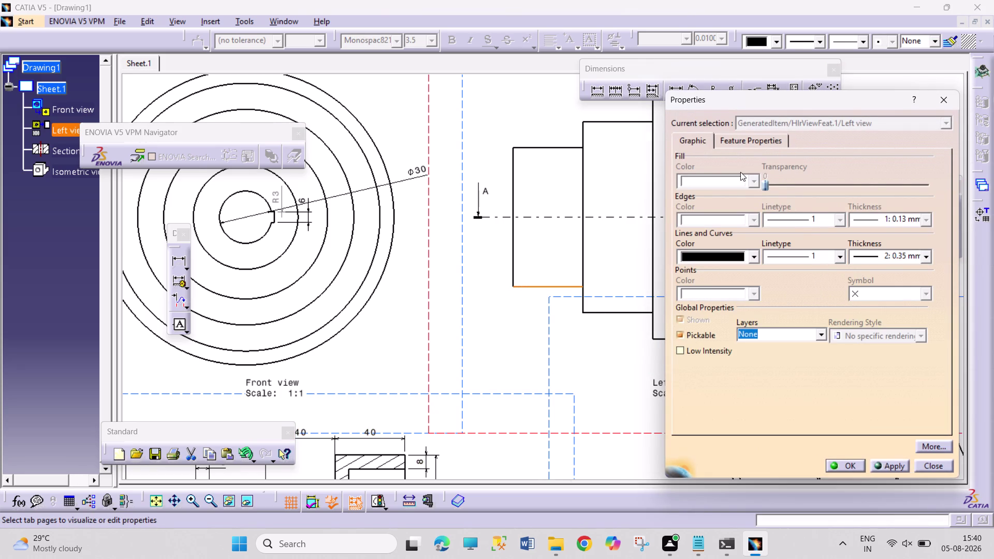
click(694, 138)
click(697, 143)
click(727, 141)
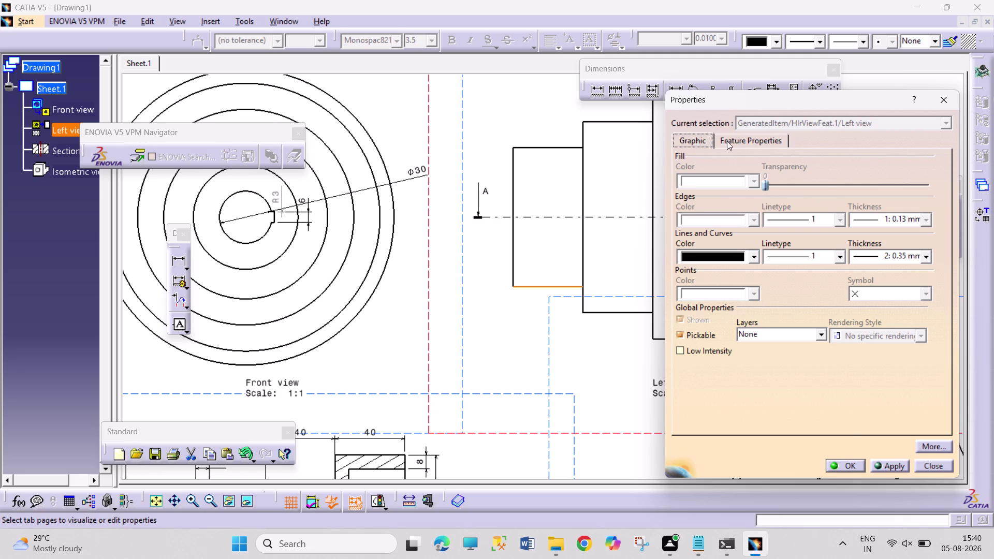
click(941, 96)
double_click(584, 244)
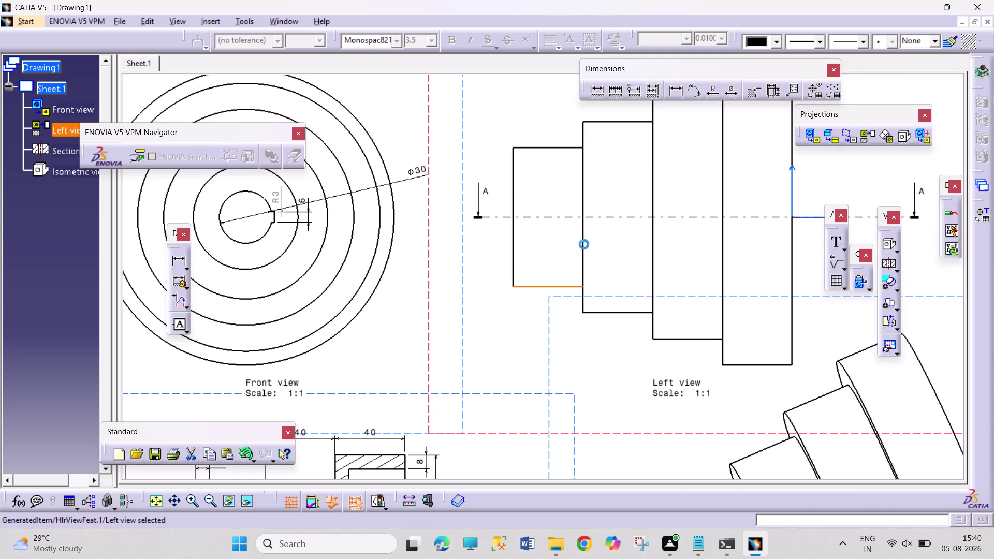
double_click(584, 245)
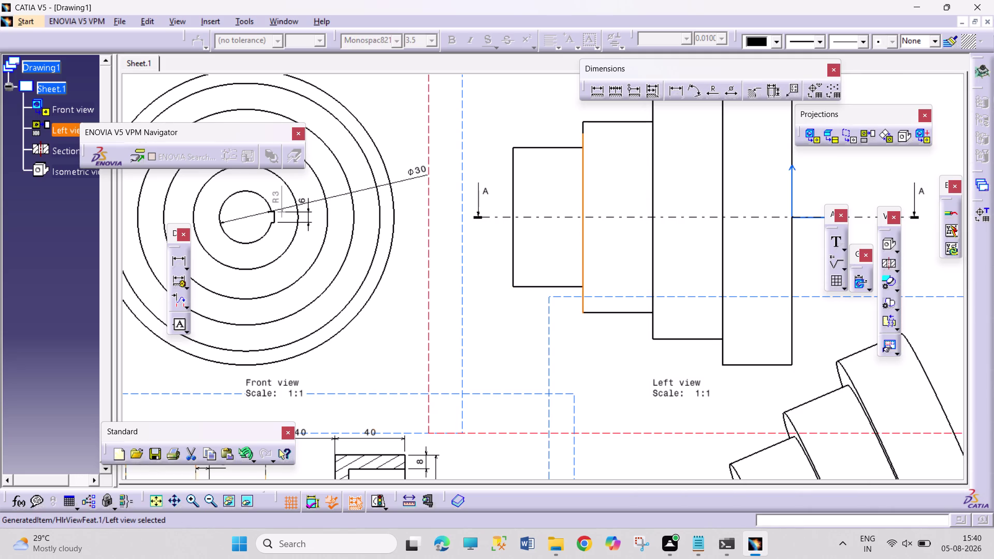
click(464, 379)
click(463, 380)
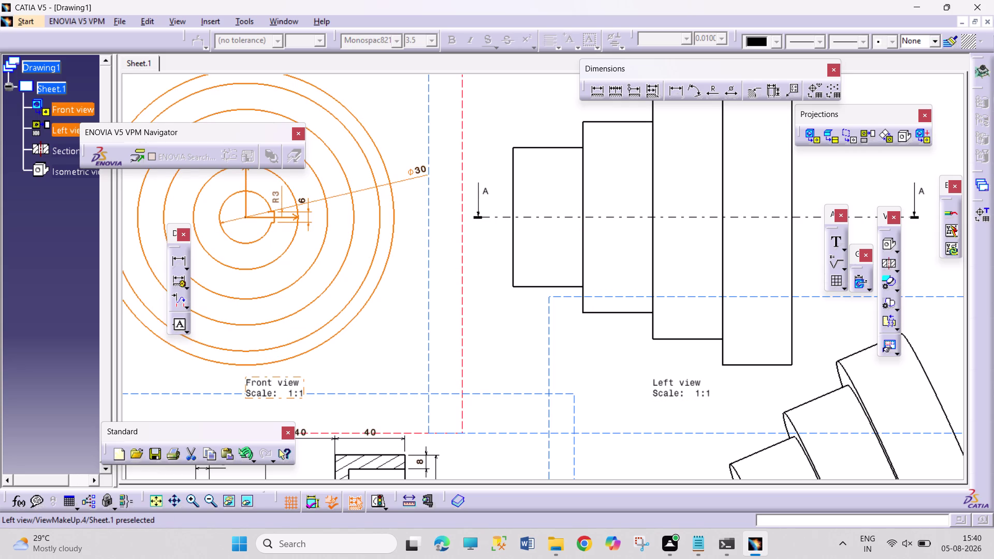
double_click(514, 435)
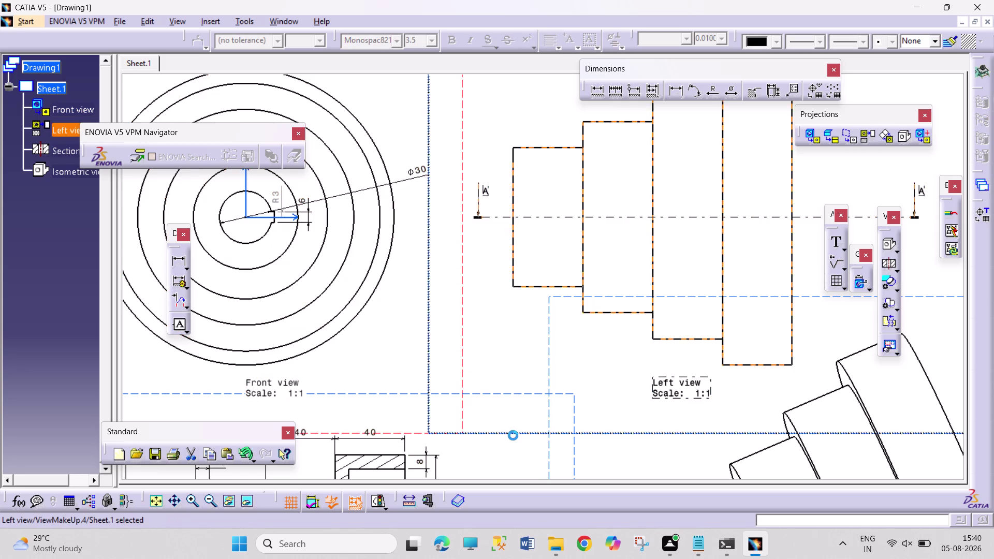
right_click(581, 282)
click(603, 356)
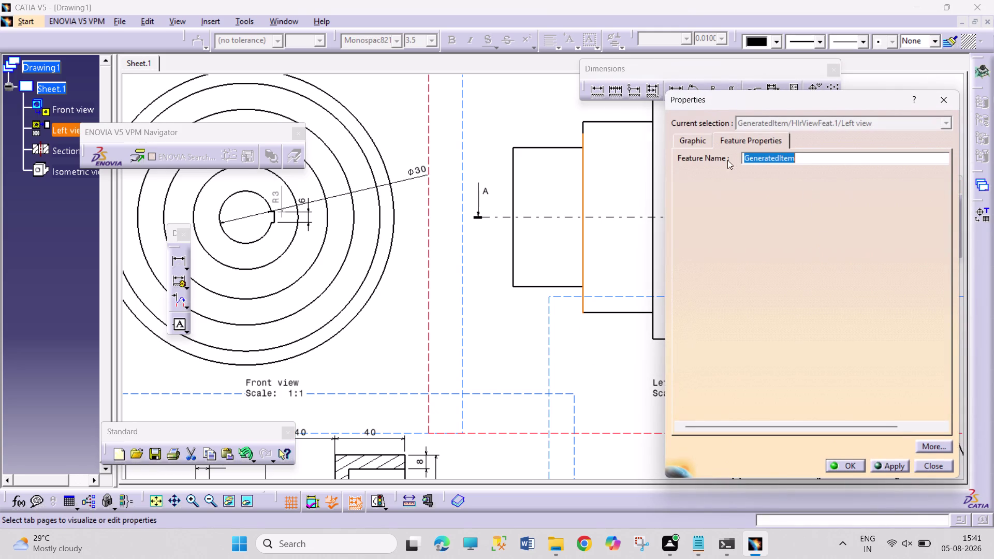
click(694, 137)
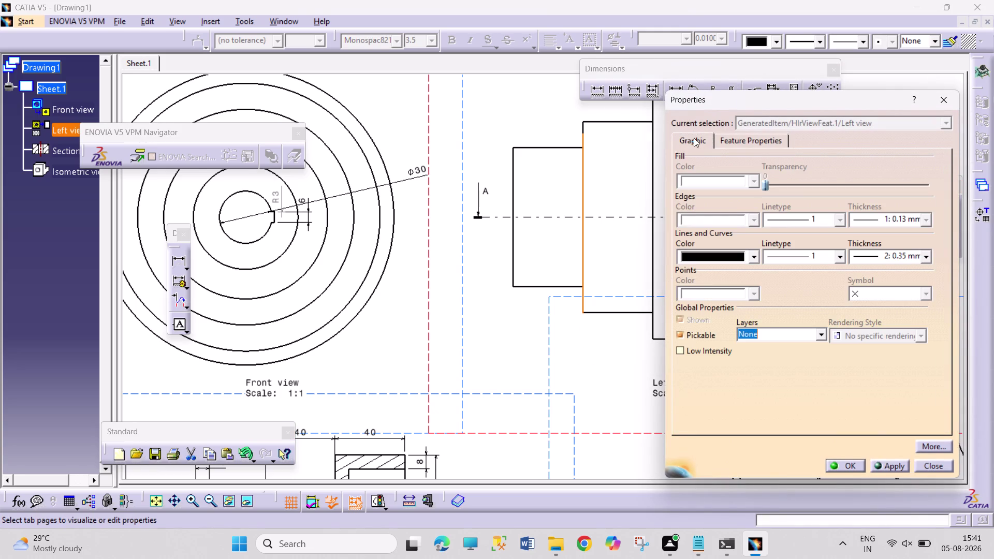
click(932, 463)
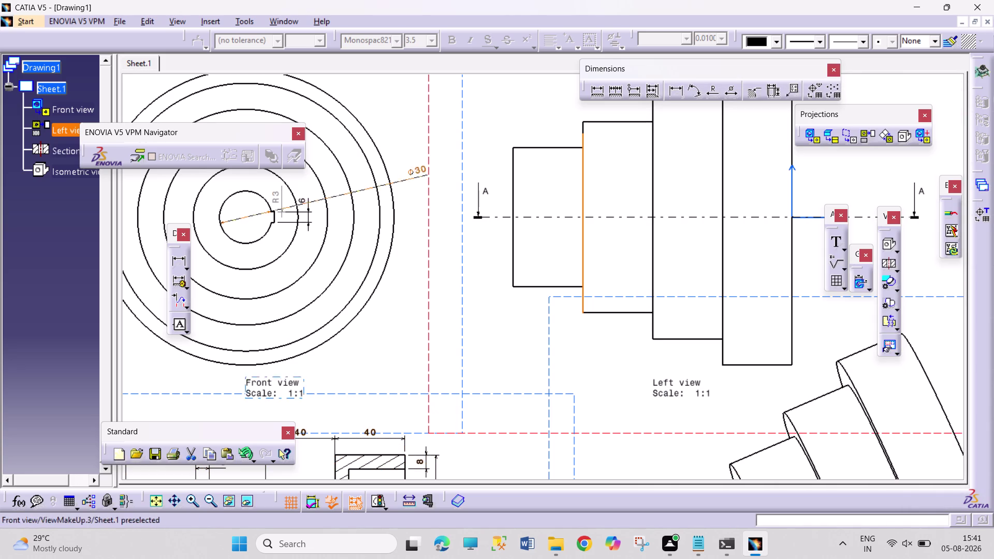
double_click(428, 324)
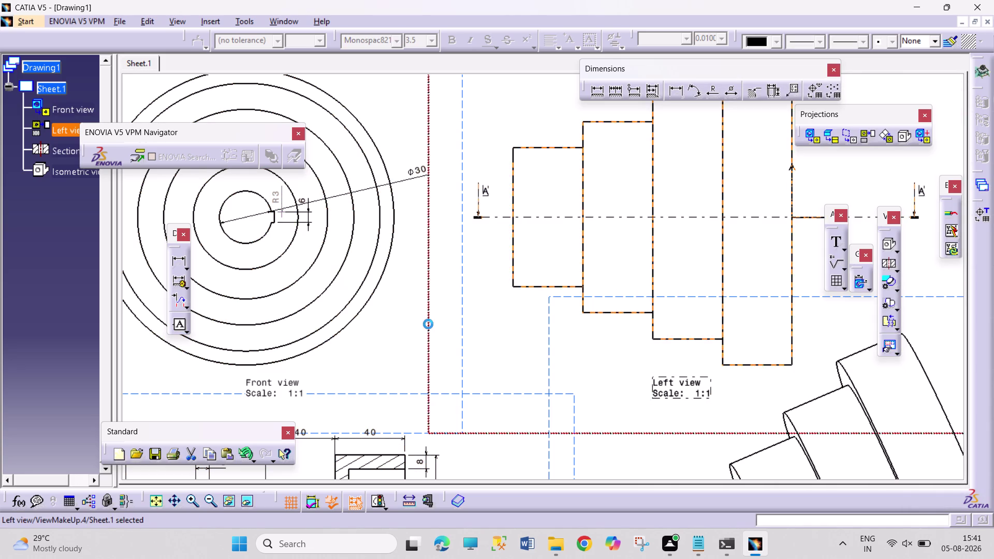
Enable Hidden Lines in the left view's properties to show dashed internal edges.
double_click(428, 323)
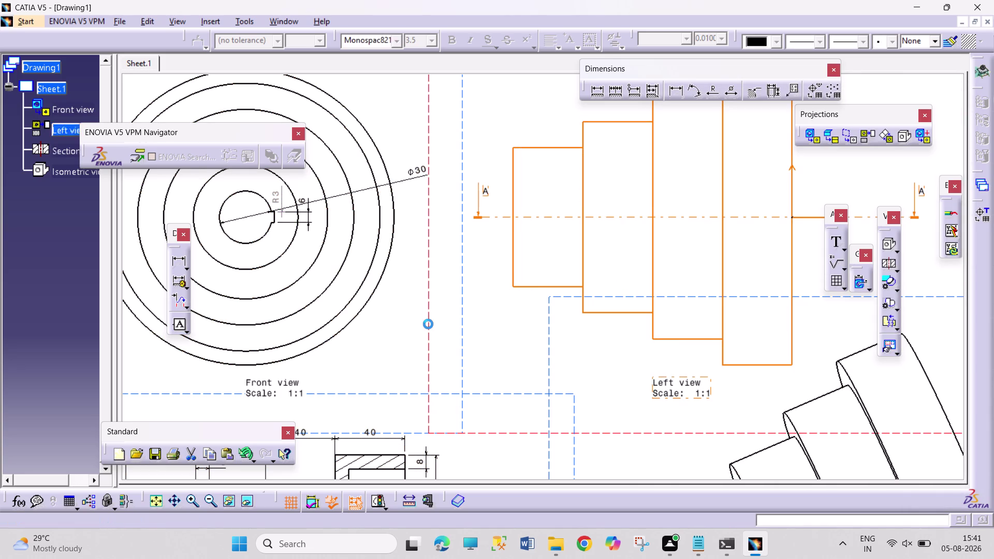
right_click(428, 324)
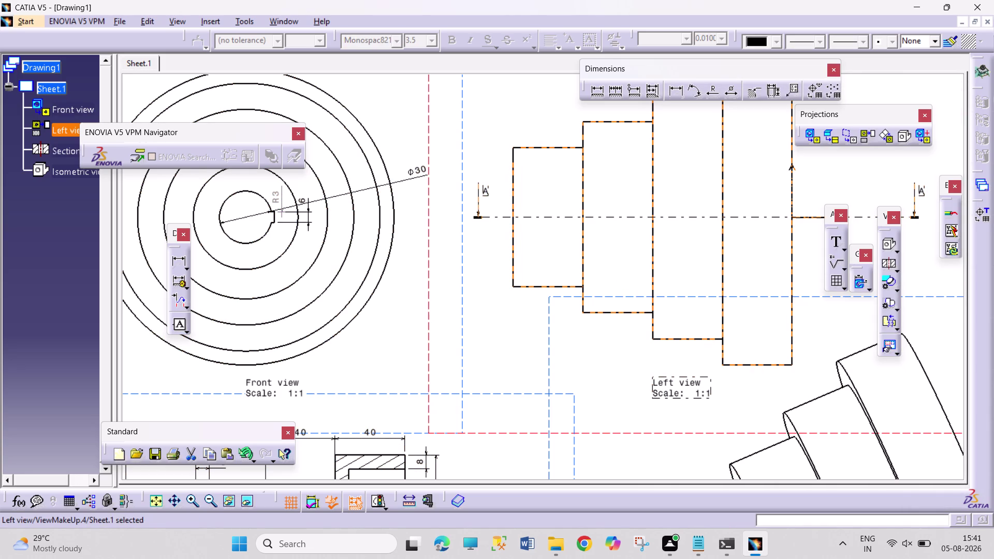
right_click(428, 324)
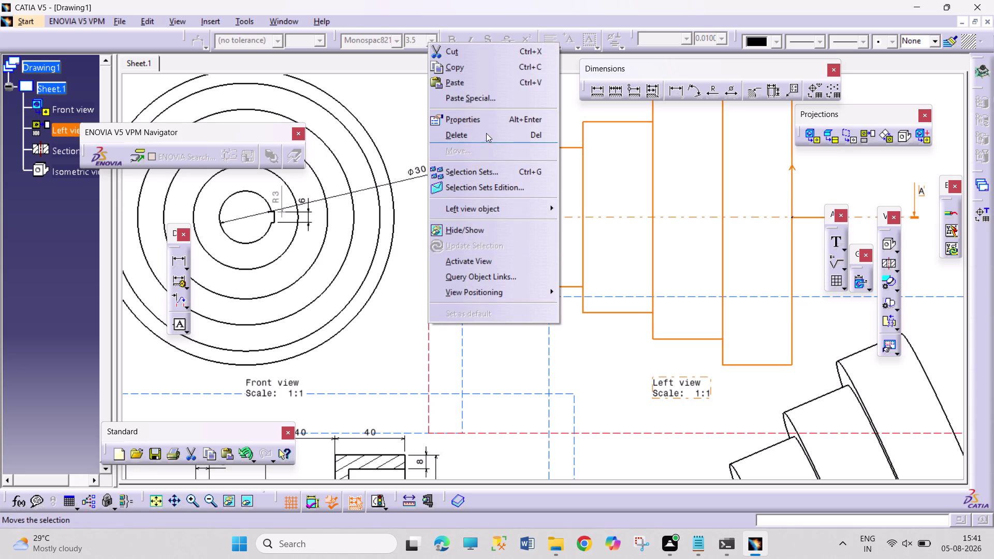
click(489, 124)
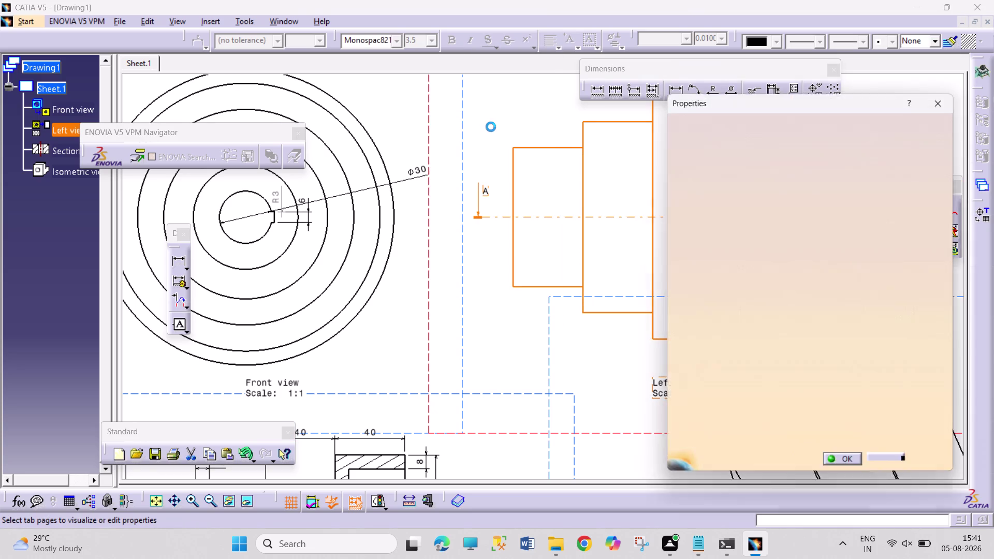
click(680, 143)
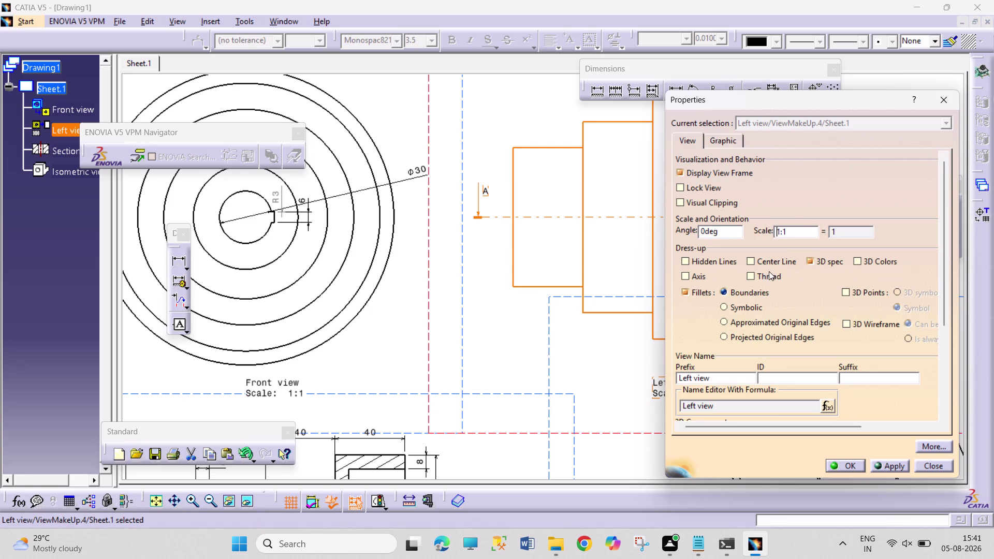
click(711, 260)
click(843, 466)
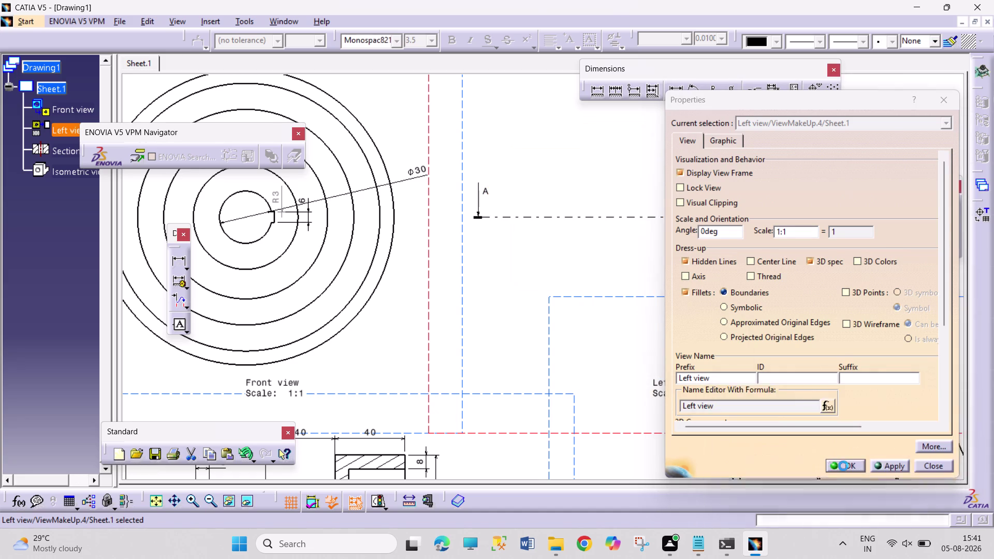
click(600, 366)
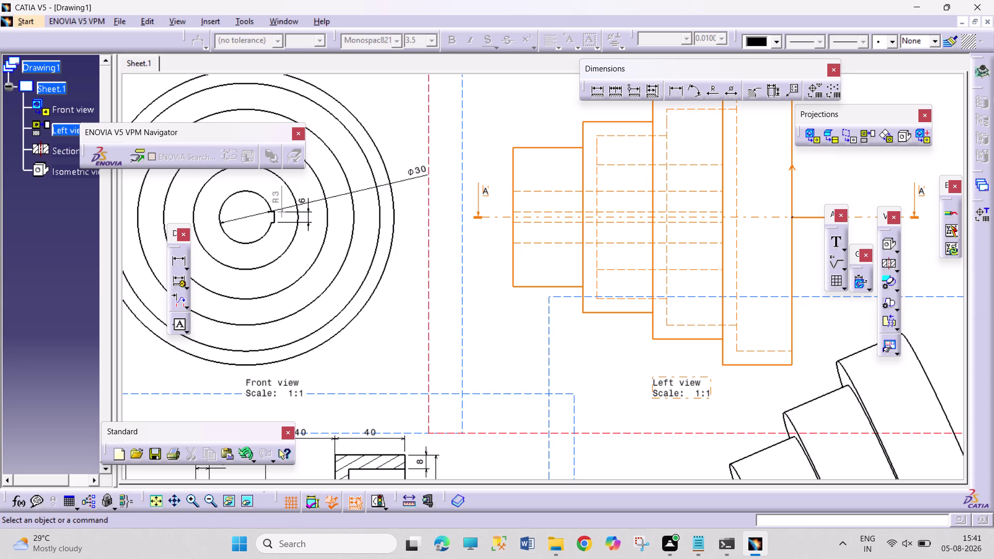
Pan and zoom around the sheet to bring the 'Front view Scale: 1:1' caption into view.
middle_drag(696, 422, 661, 294)
middle_drag(718, 406, 669, 232)
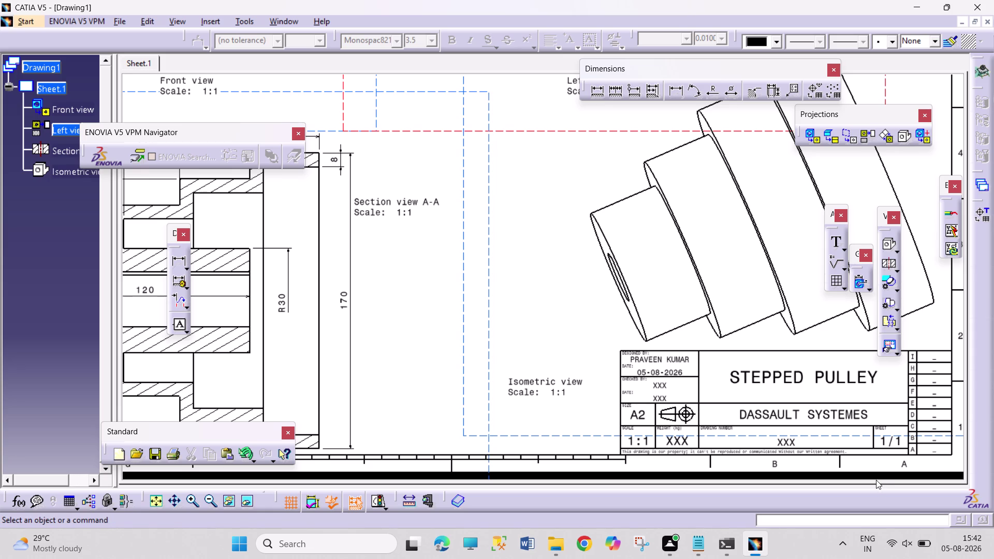
middle_drag(648, 341, 884, 424)
middle_drag(634, 361, 769, 317)
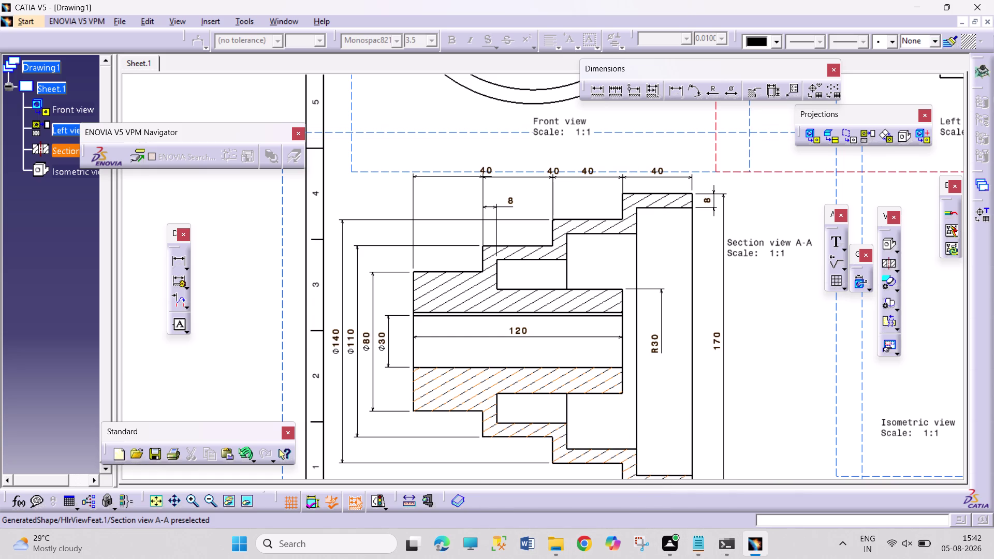
middle_drag(757, 344, 748, 433)
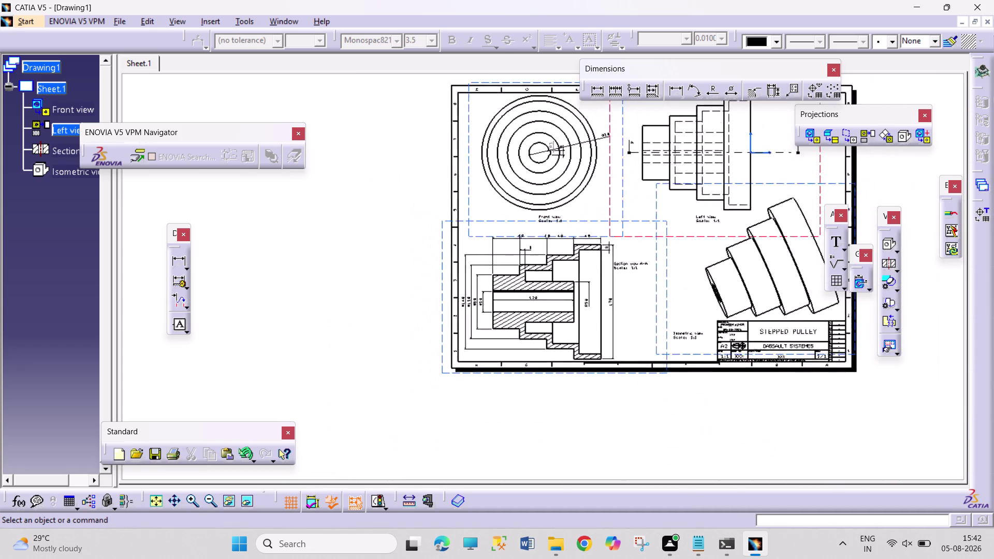
middle_drag(748, 433, 755, 453)
middle_drag(681, 390, 649, 425)
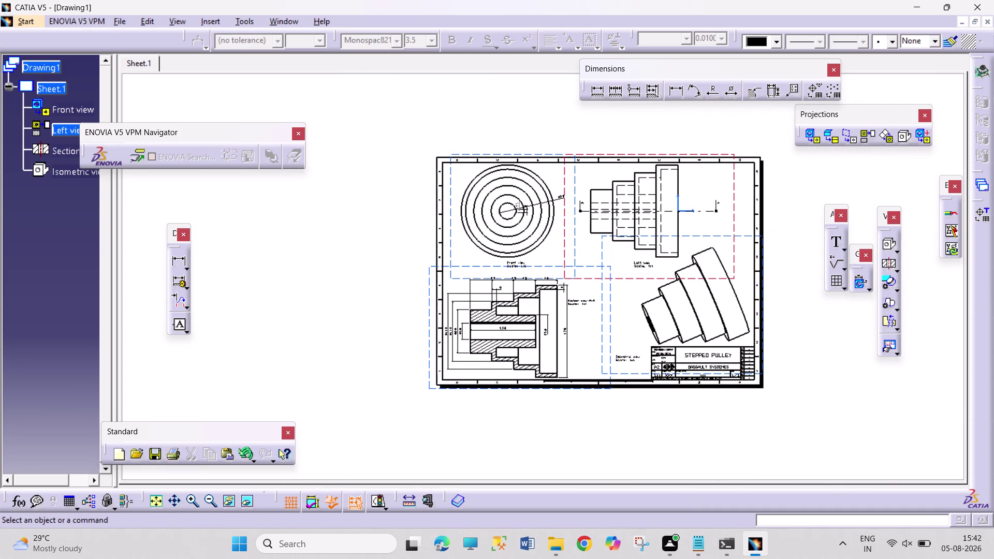
middle_drag(482, 384, 499, 313)
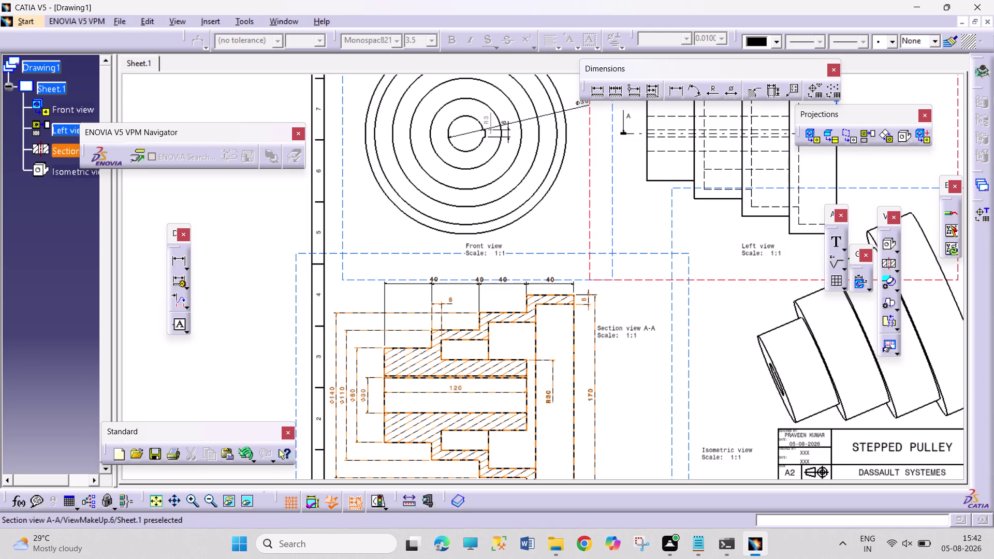
middle_drag(549, 237, 548, 267)
middle_drag(530, 251, 553, 201)
middle_drag(520, 239, 533, 218)
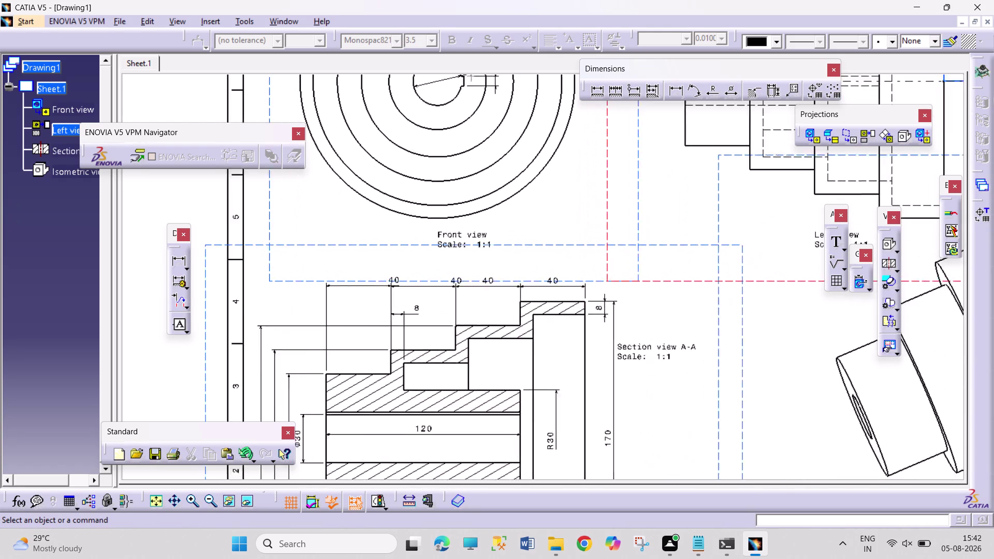
middle_drag(533, 218, 549, 191)
middle_drag(494, 232, 523, 183)
middle_drag(498, 208, 620, 269)
middle_drag(468, 293, 483, 273)
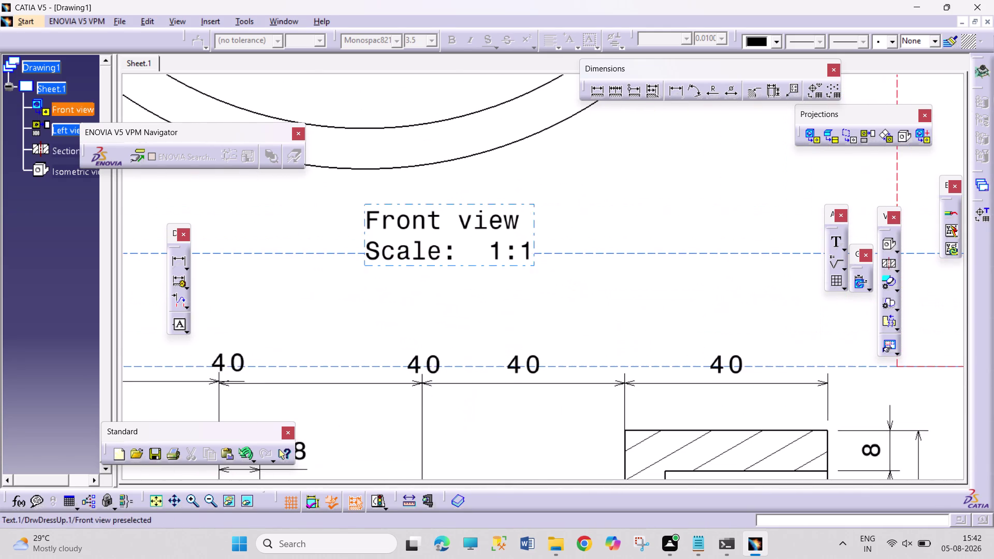
Open the Front view caption's Properties and choose a 5 mm text size.
double_click(472, 226)
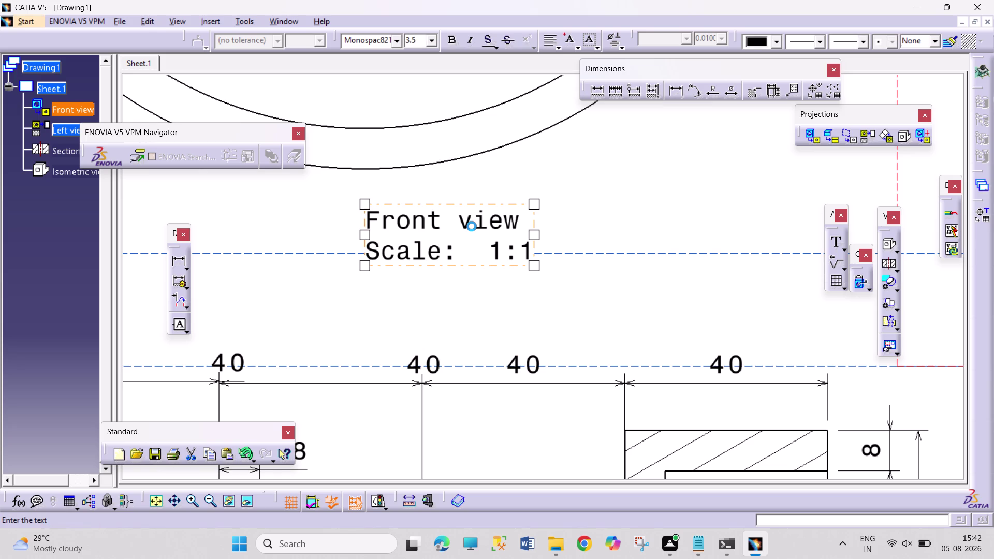
click(928, 397)
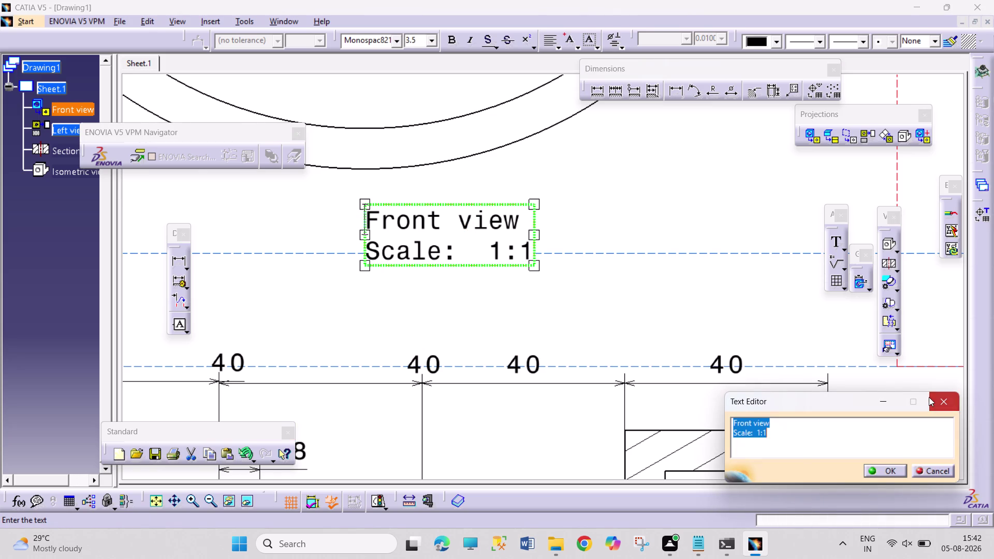
right_click(421, 226)
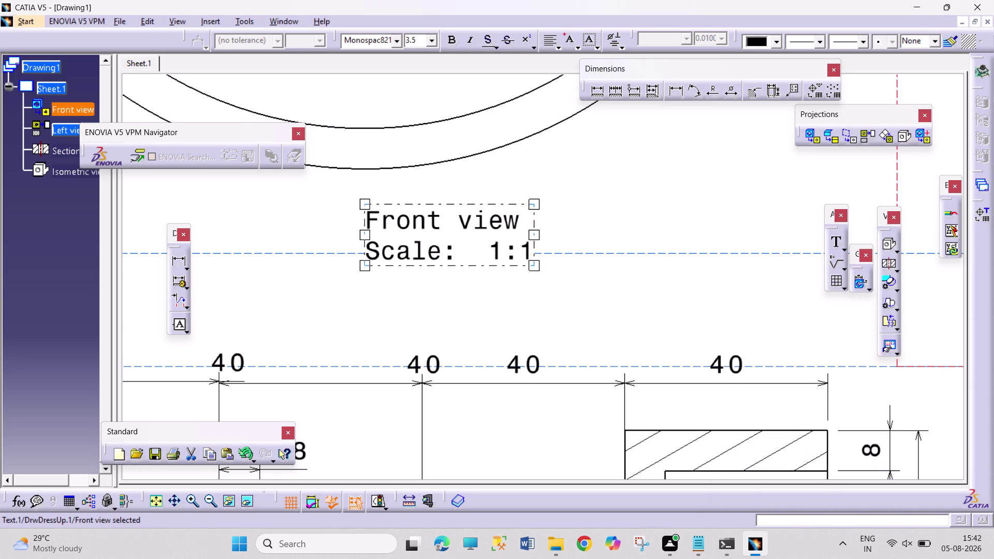
right_click(420, 213)
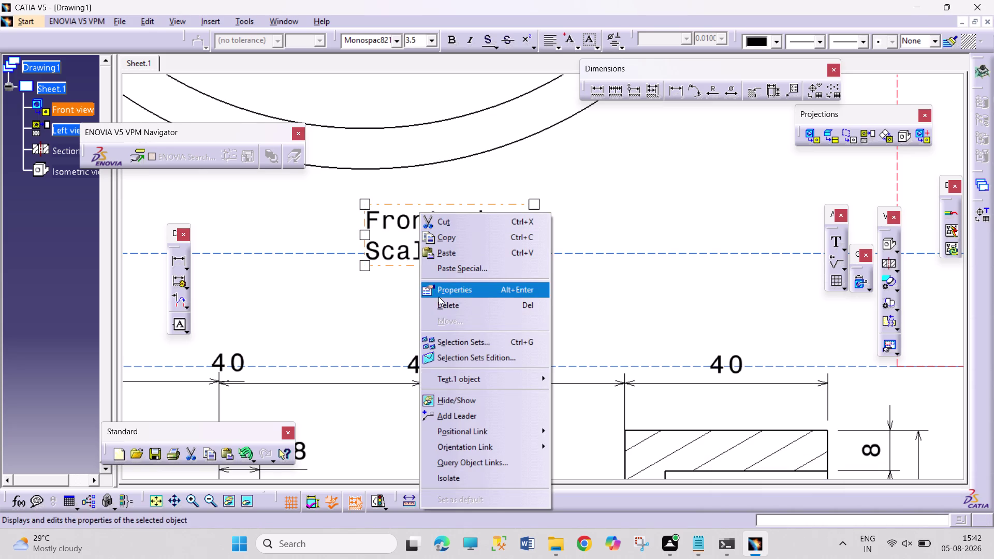
click(456, 291)
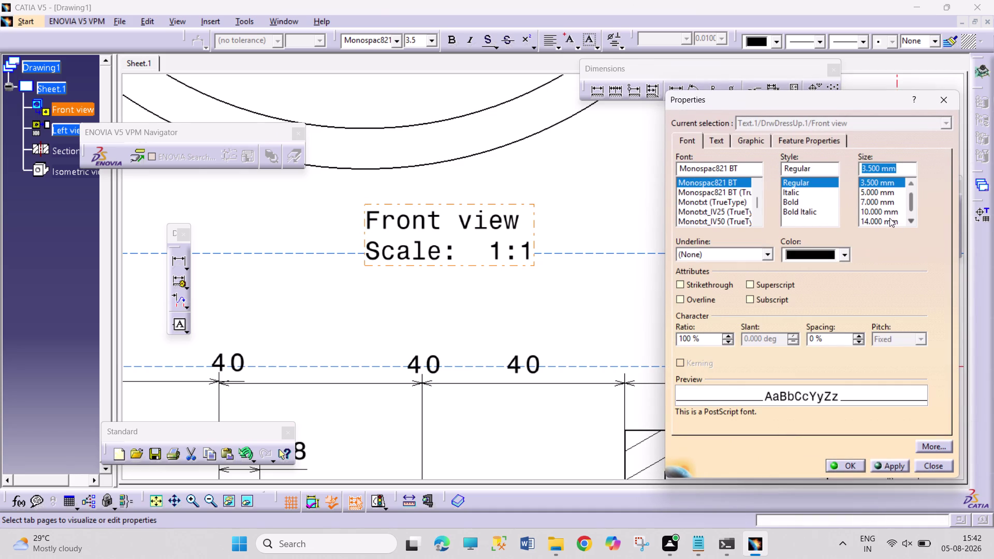
click(885, 190)
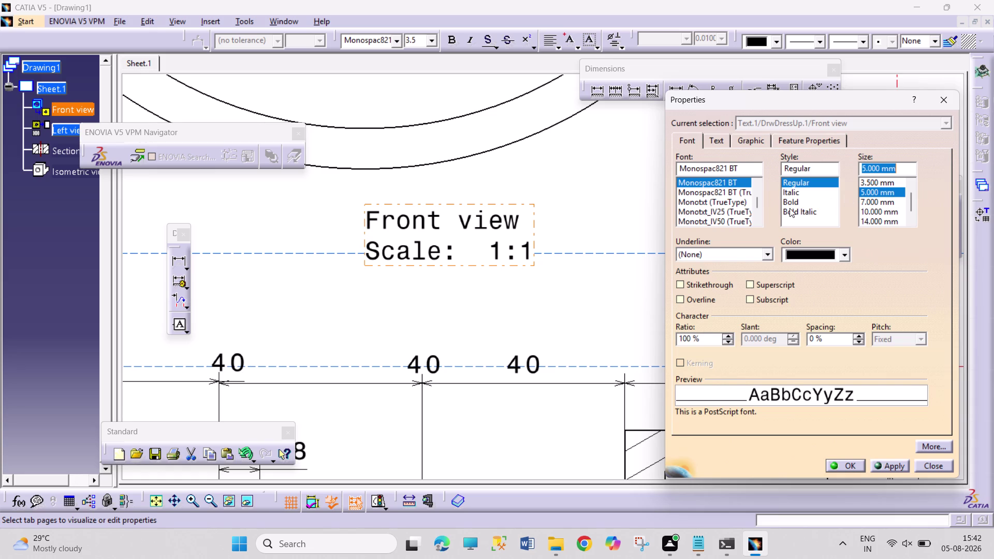
Choose Times New Roman from the font list for the caption.
scroll(down, 3)
scroll(down, 3)
scroll(down, 3)
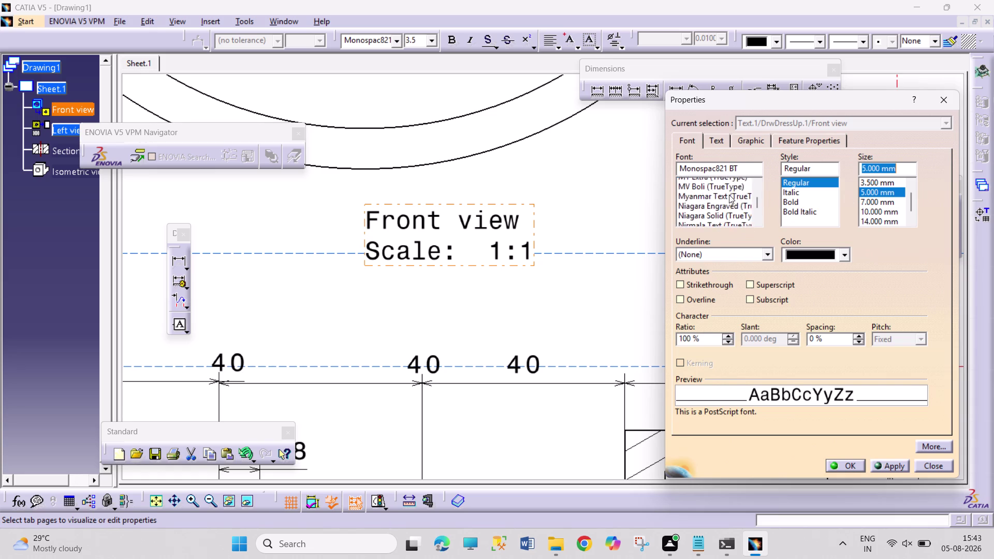
scroll(down, 3)
scroll(down, 3)
scroll(down, 3)
scroll(down, 3)
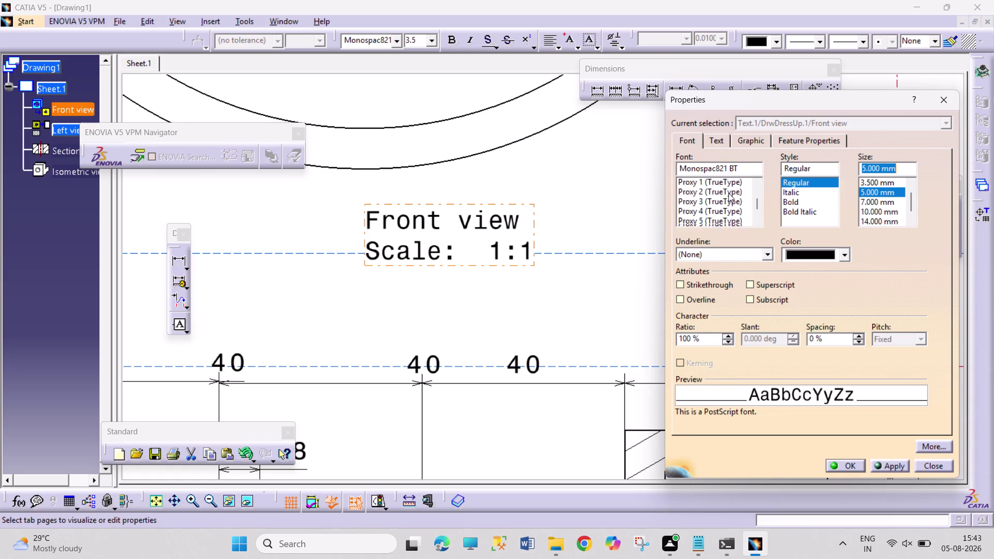
scroll(down, 3)
scroll(down, 3)
scroll(down, 3)
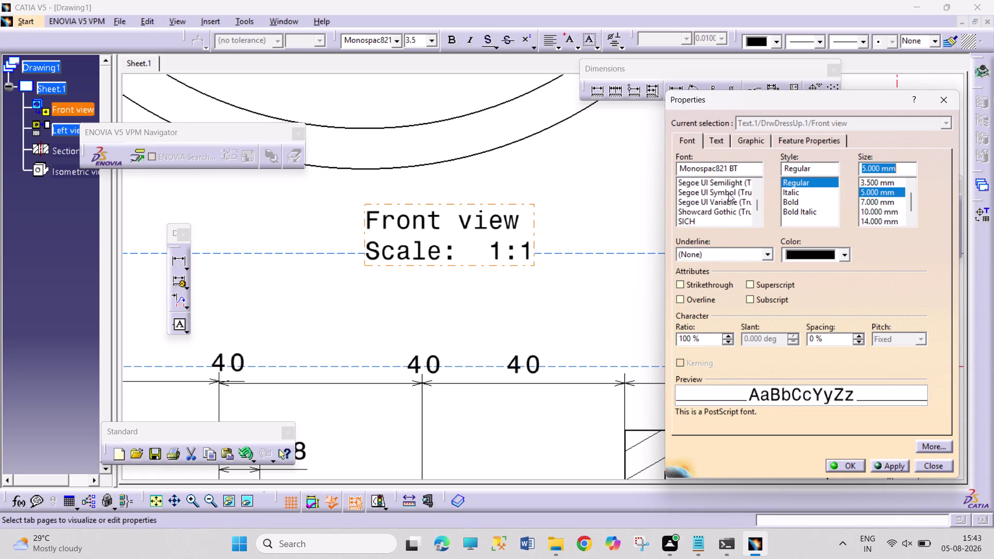
scroll(down, 3)
scroll(down, 3)
scroll(down, 3)
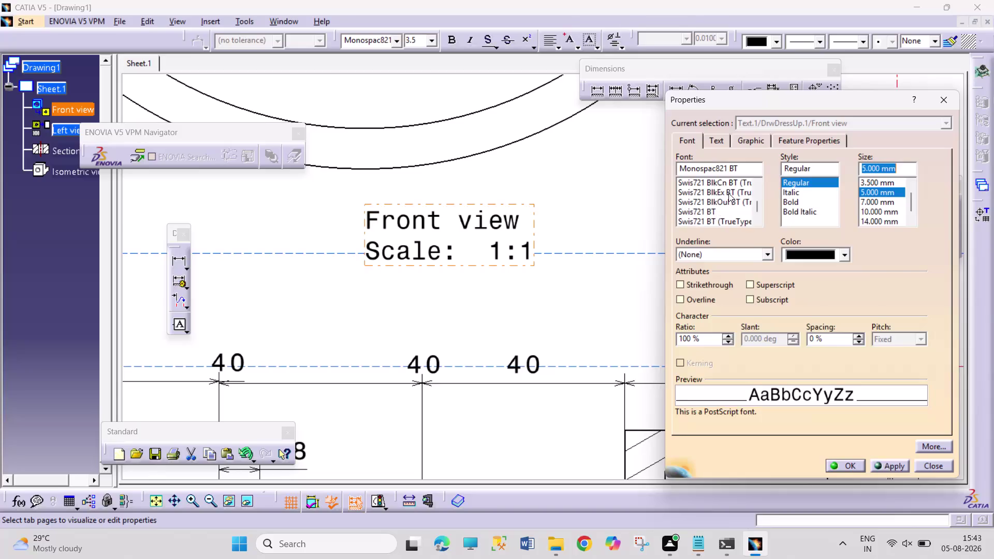
scroll(down, 3)
scroll(down, 3)
scroll(down, 3)
scroll(down, 3)
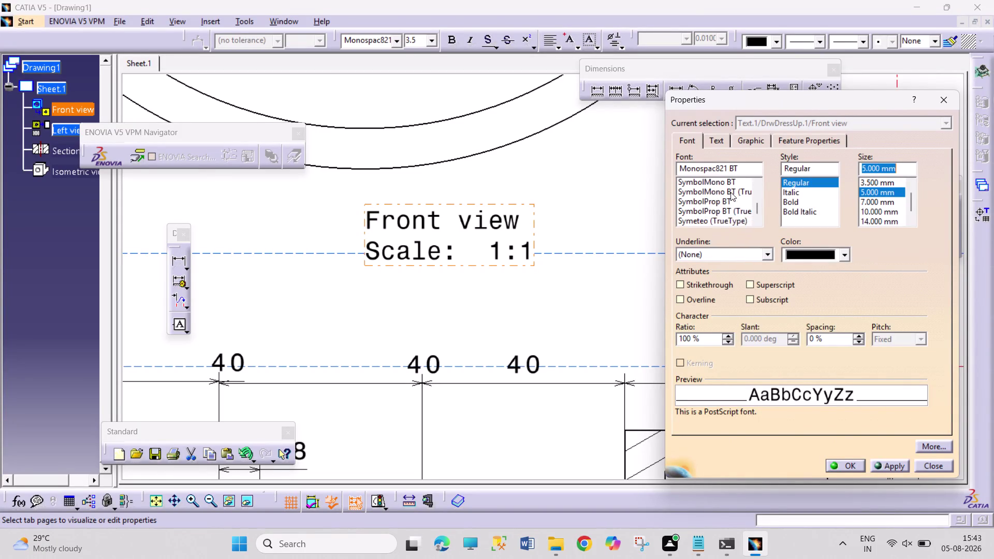
scroll(down, 3)
scroll(down, 3)
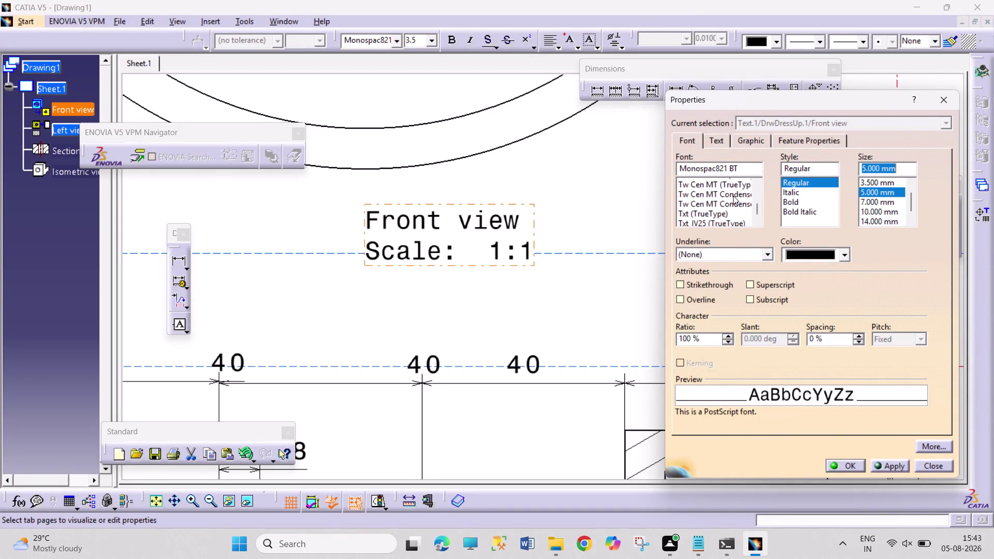
scroll(up, 3)
scroll(up, 3)
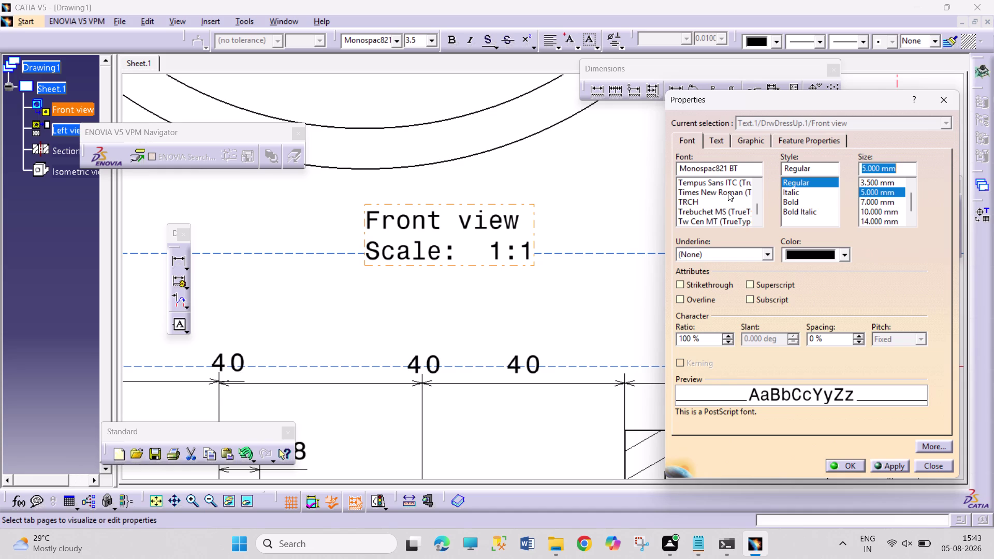
click(728, 192)
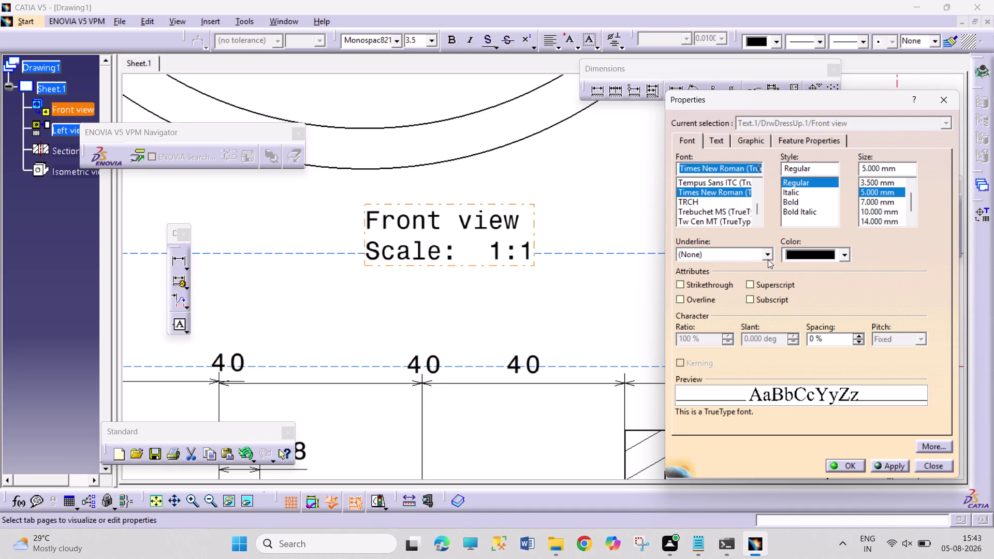
Keep the caption colour black and view its text positioning settings.
click(845, 259)
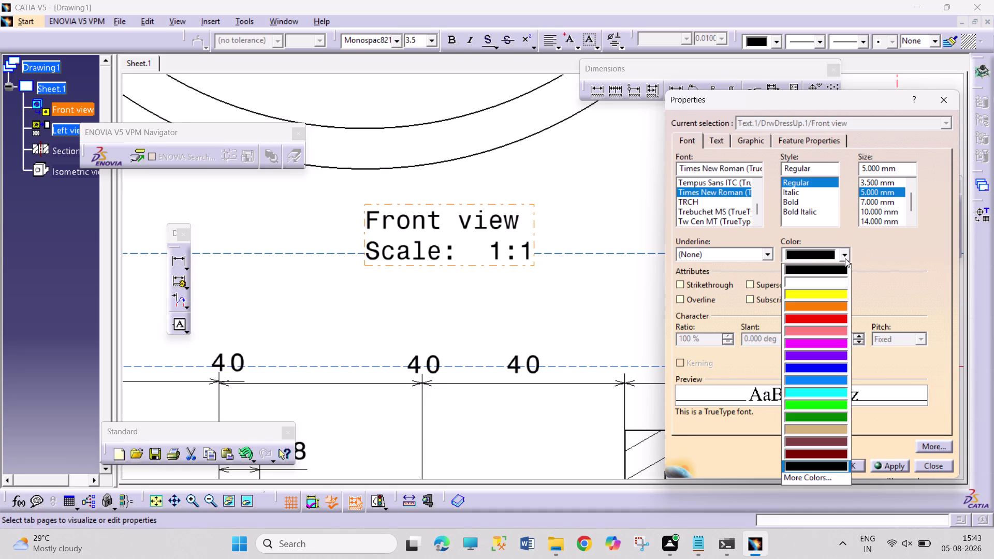
click(878, 273)
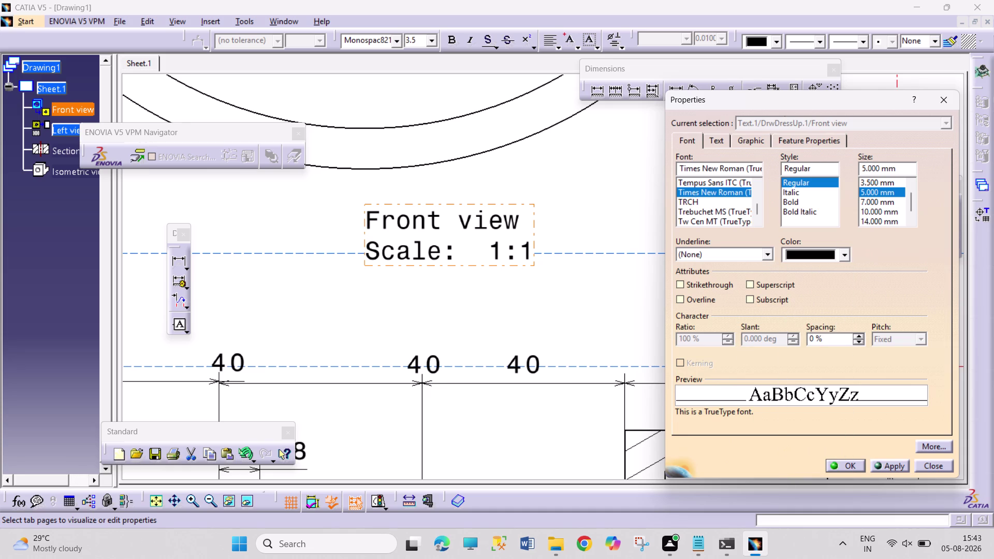
click(696, 140)
click(719, 147)
click(718, 143)
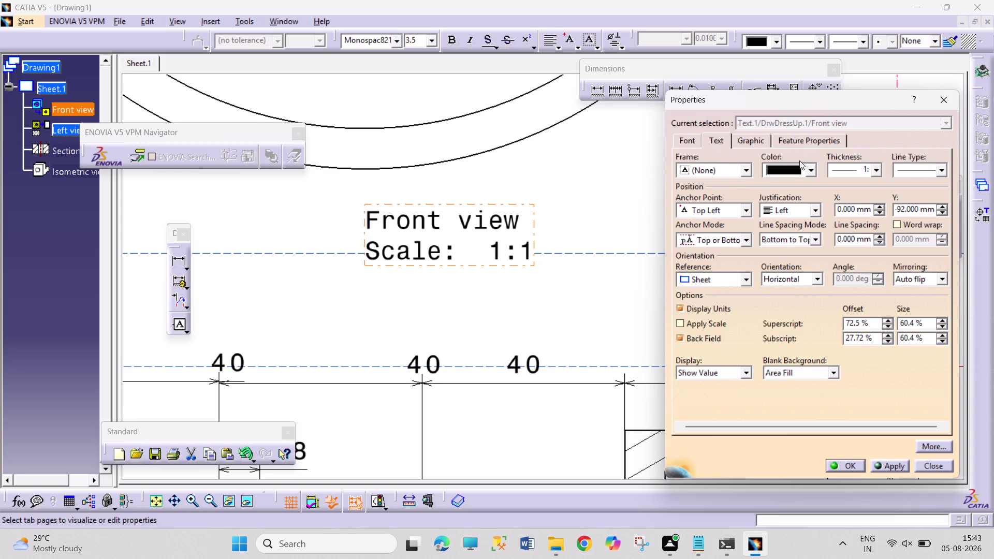
Browse the caption's Graphic and Feature Properties pages, then reveal extra pages with More....
click(761, 144)
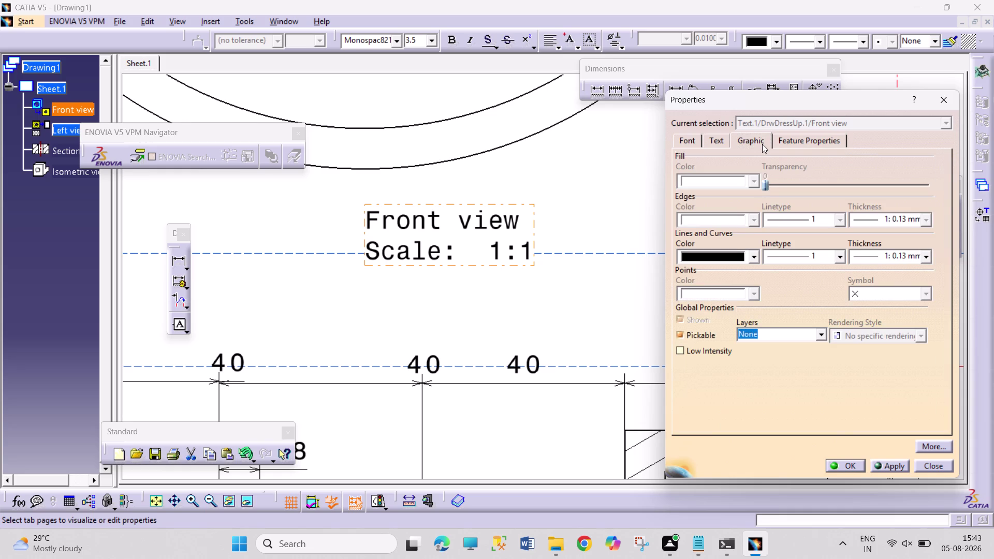
drag(764, 183, 793, 190)
click(789, 144)
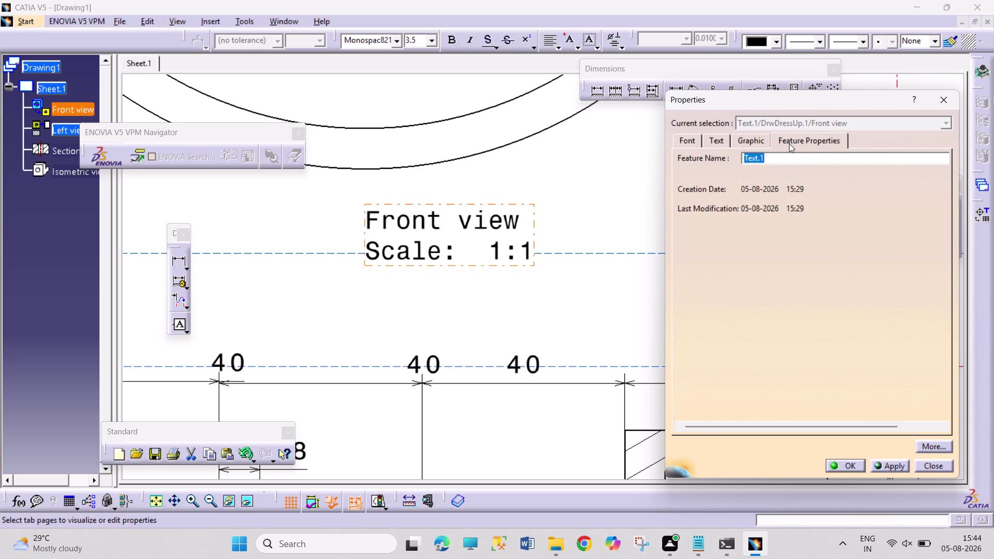
click(741, 132)
click(725, 142)
click(695, 143)
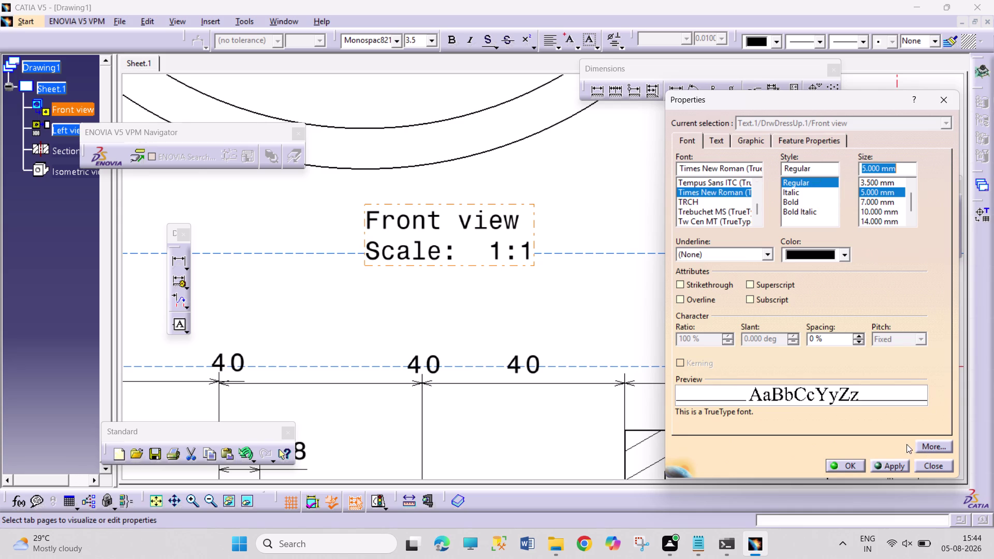
click(924, 451)
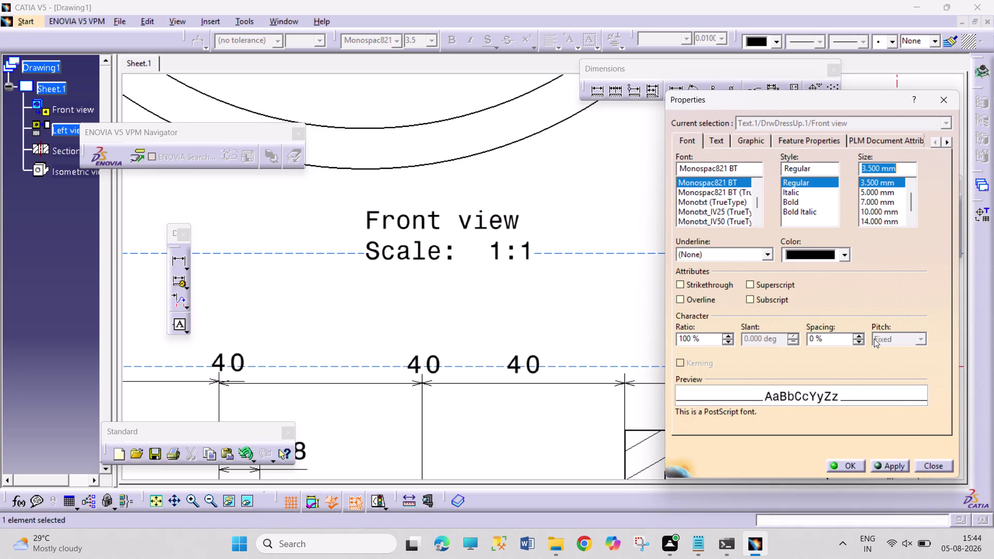
scroll(down, 3)
scroll(up, 3)
click(951, 141)
triple_click(951, 142)
click(951, 141)
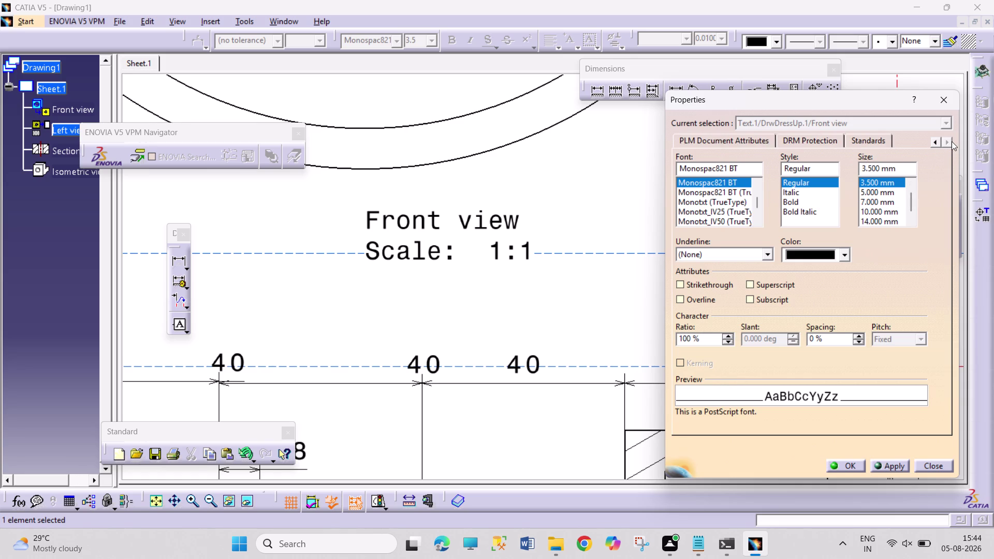
click(878, 143)
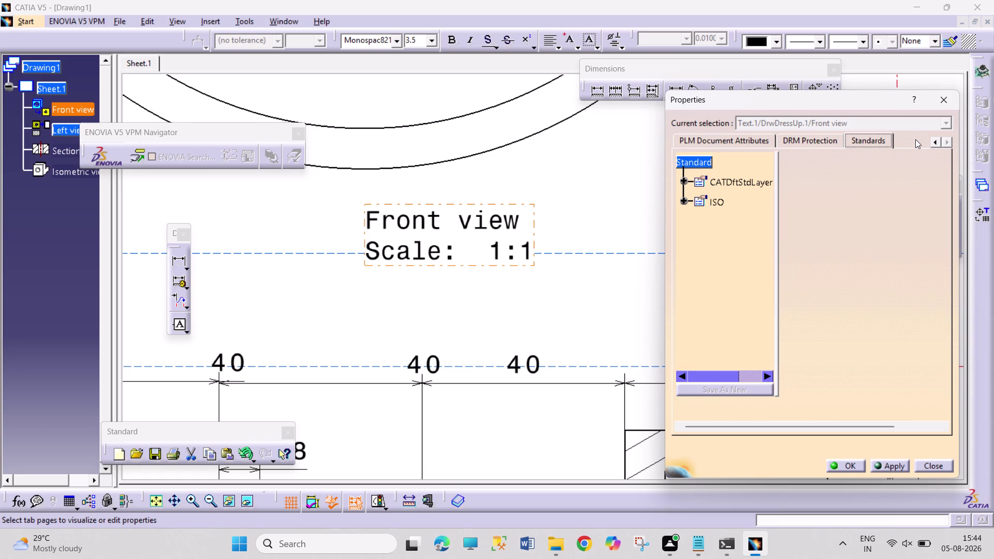
click(839, 140)
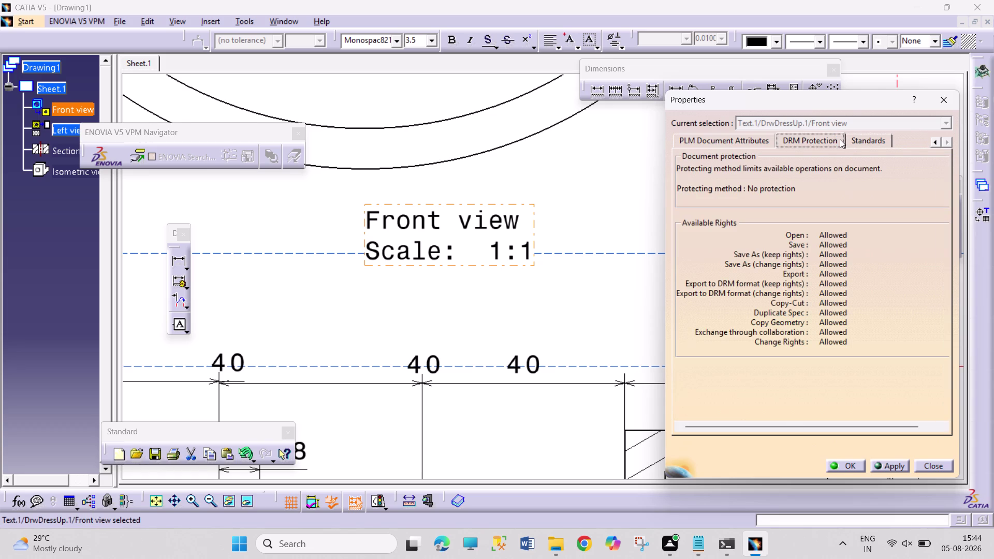
click(743, 137)
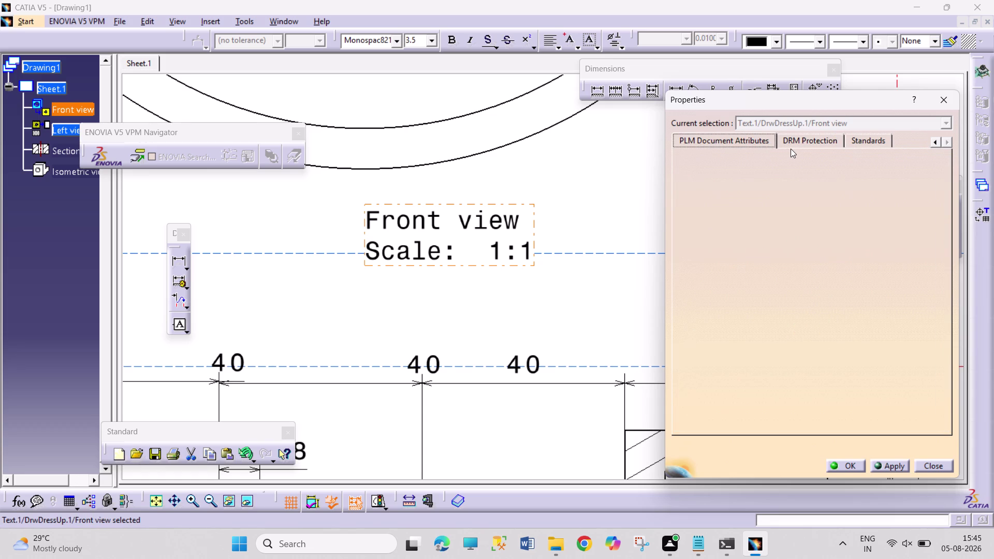
click(933, 138)
click(719, 144)
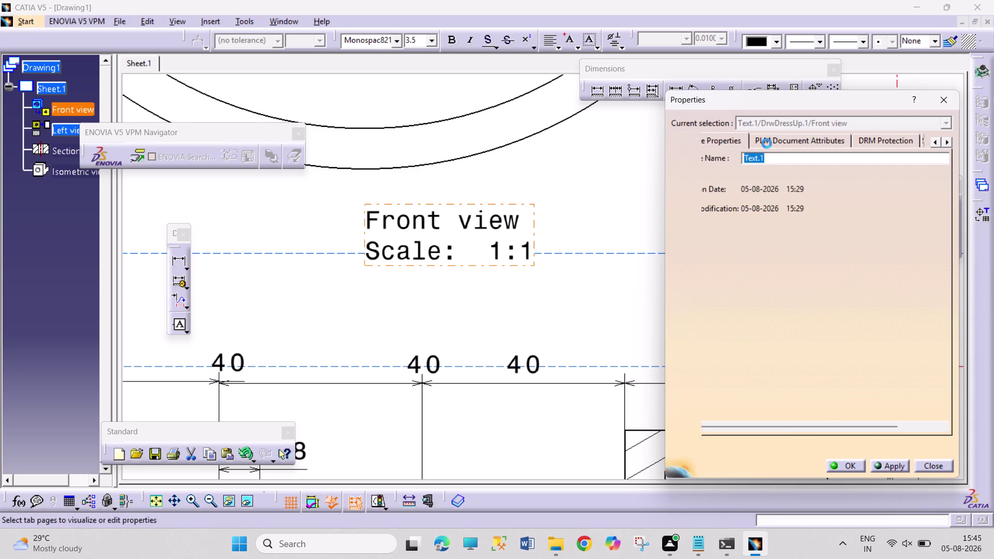
click(935, 141)
click(935, 141)
click(936, 141)
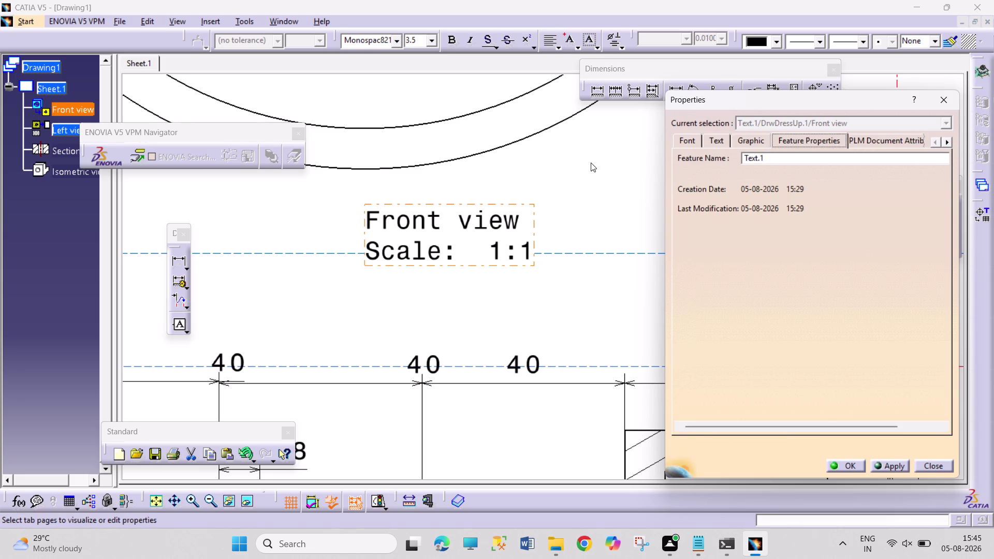
click(682, 140)
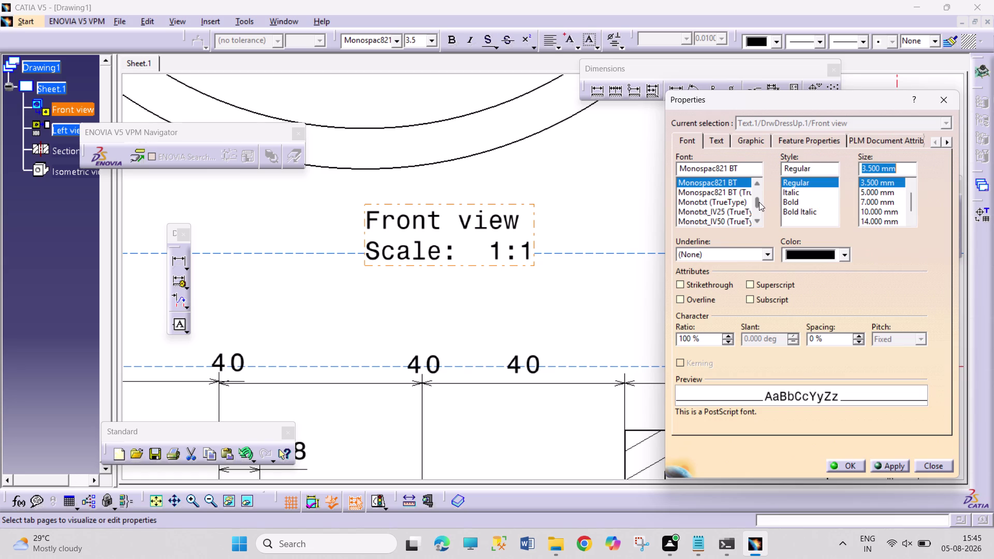
Apply Times New Roman at 5 mm to the Front view title and close Properties.
click(878, 190)
drag(758, 197, 758, 209)
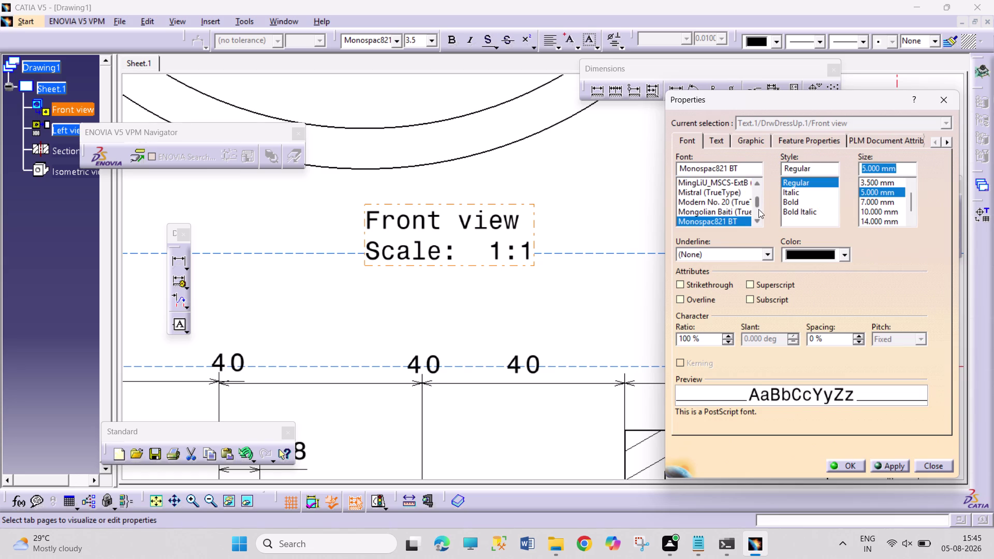
drag(758, 209, 758, 212)
scroll(down, 3)
scroll(down, 3)
scroll(down, 3)
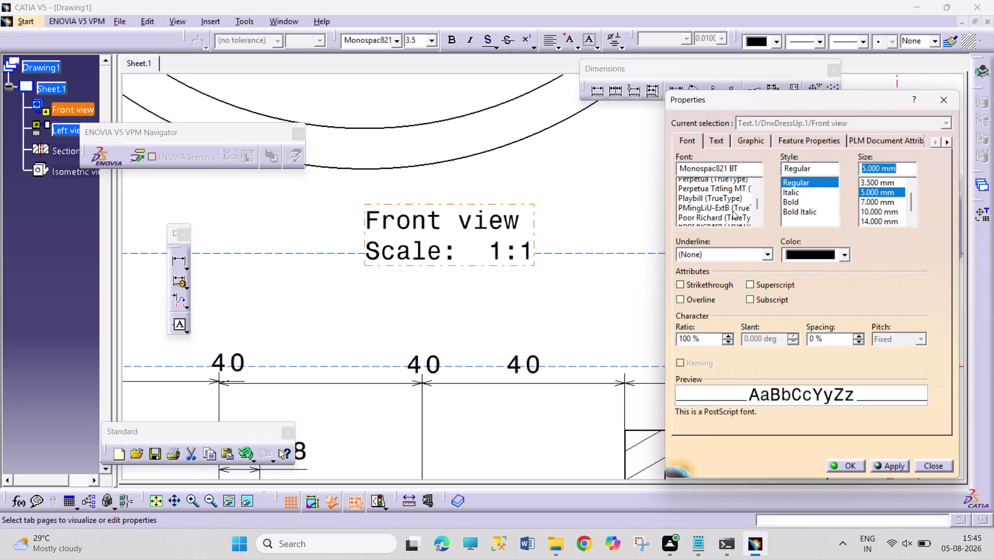
scroll(down, 3)
scroll(down, 3)
scroll(down, 3)
scroll(down, 3)
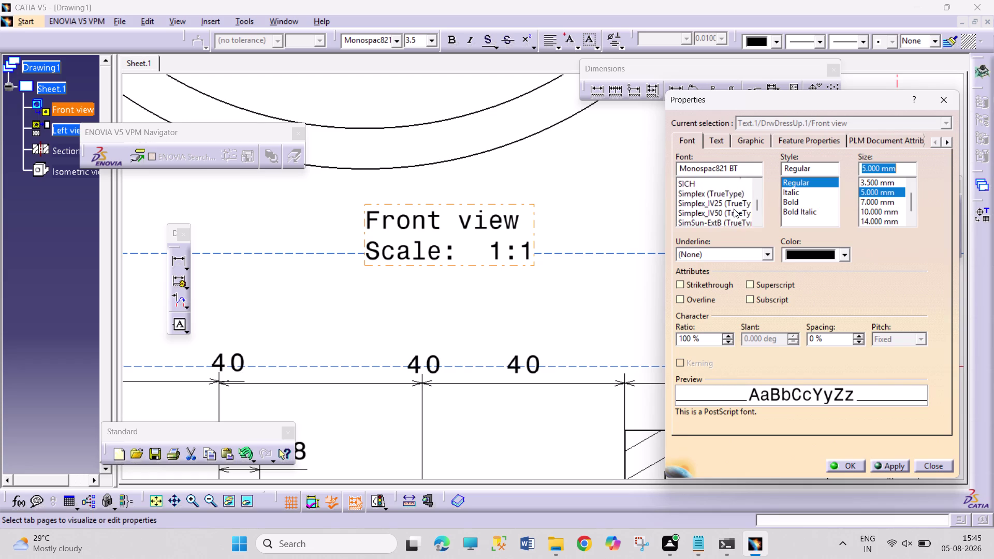
scroll(down, 3)
scroll(down, 3)
scroll(up, 3)
scroll(down, 3)
scroll(down, 3)
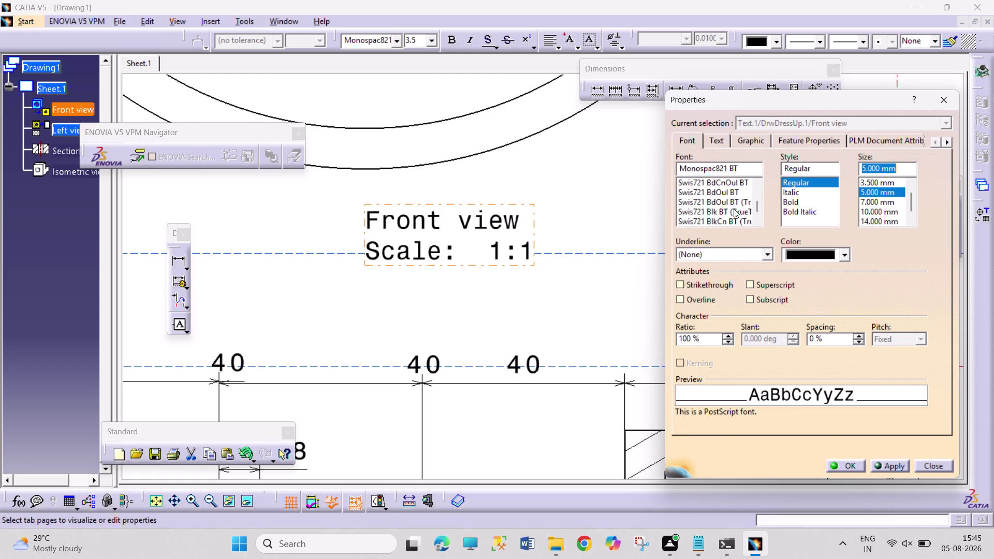
scroll(down, 3)
scroll(down, 3)
scroll(down, 3)
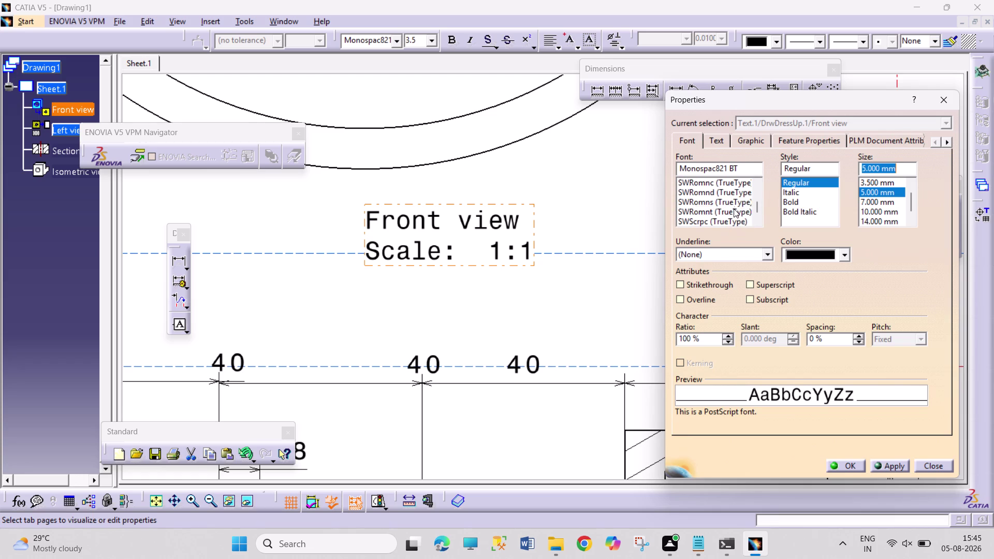
scroll(down, 3)
scroll(down, 3)
scroll(down, 3)
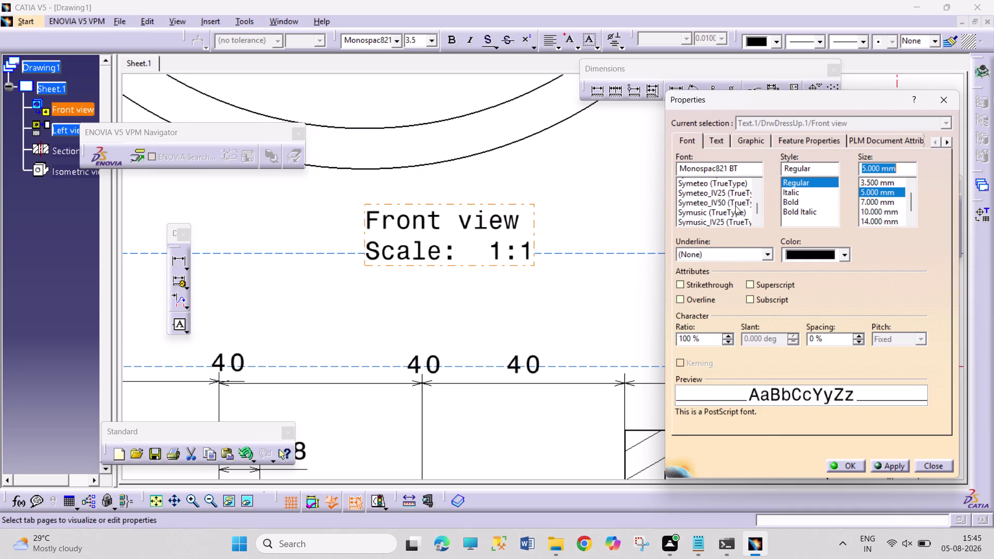
click(735, 203)
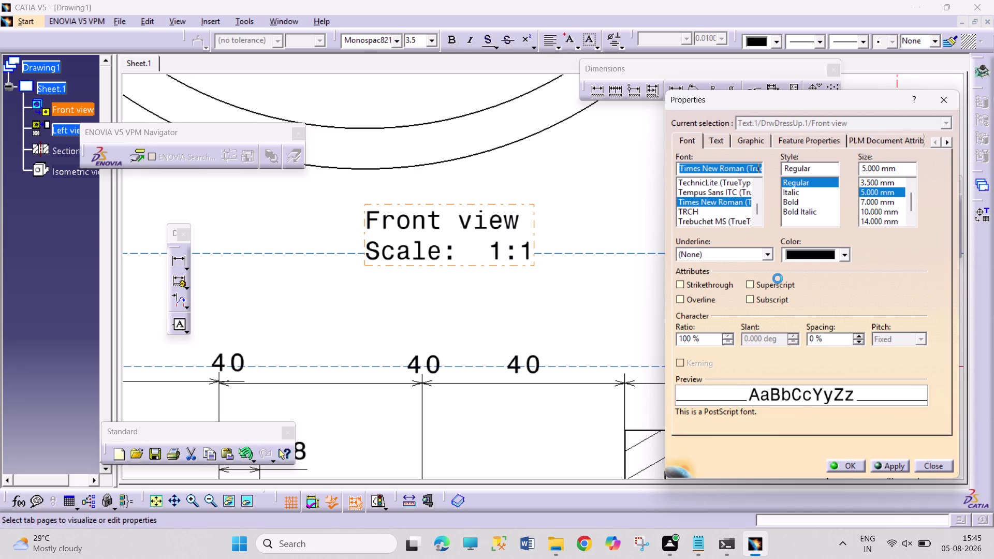
click(836, 461)
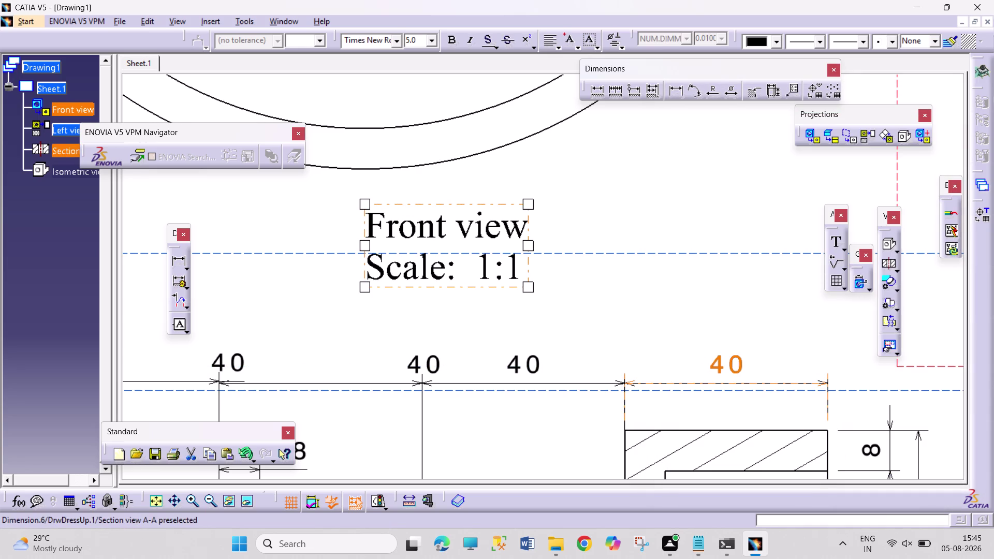
click(650, 355)
middle_drag(634, 304, 617, 361)
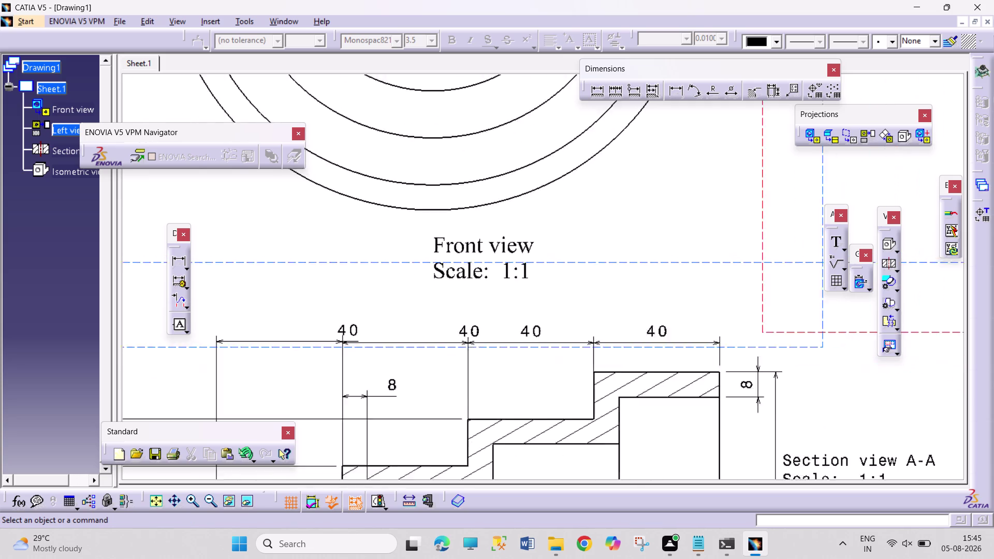
middle_drag(617, 360, 618, 416)
click(533, 277)
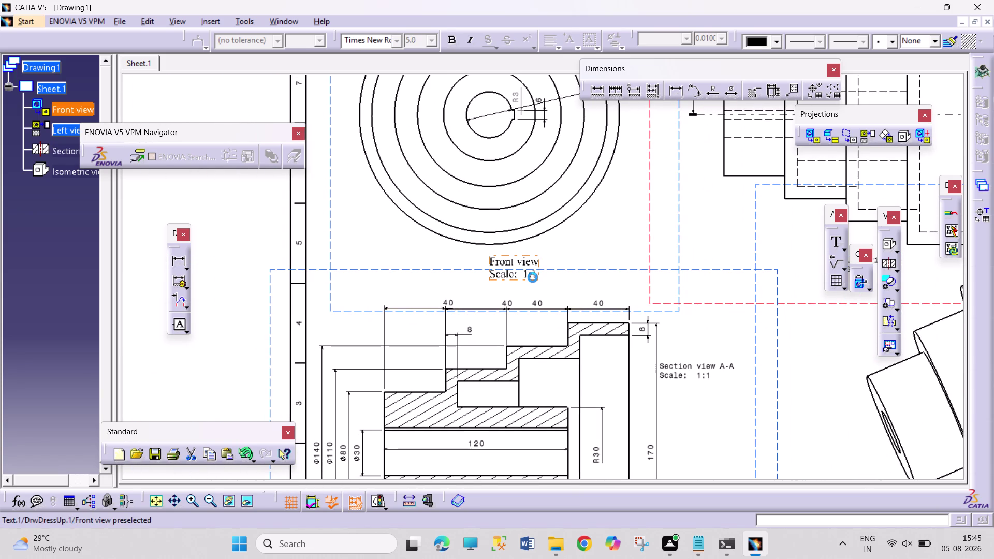
right_click(533, 275)
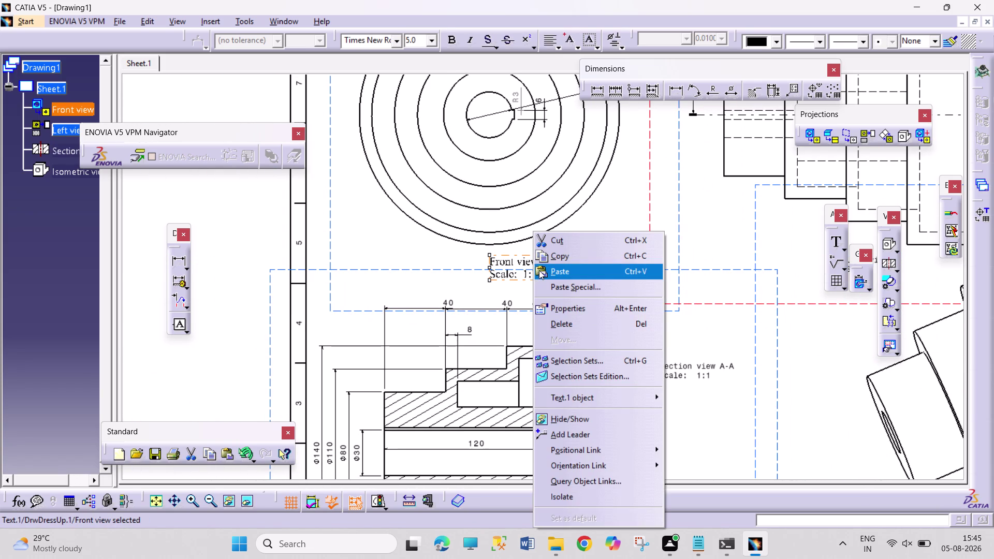
click(552, 262)
middle_drag(599, 335, 614, 251)
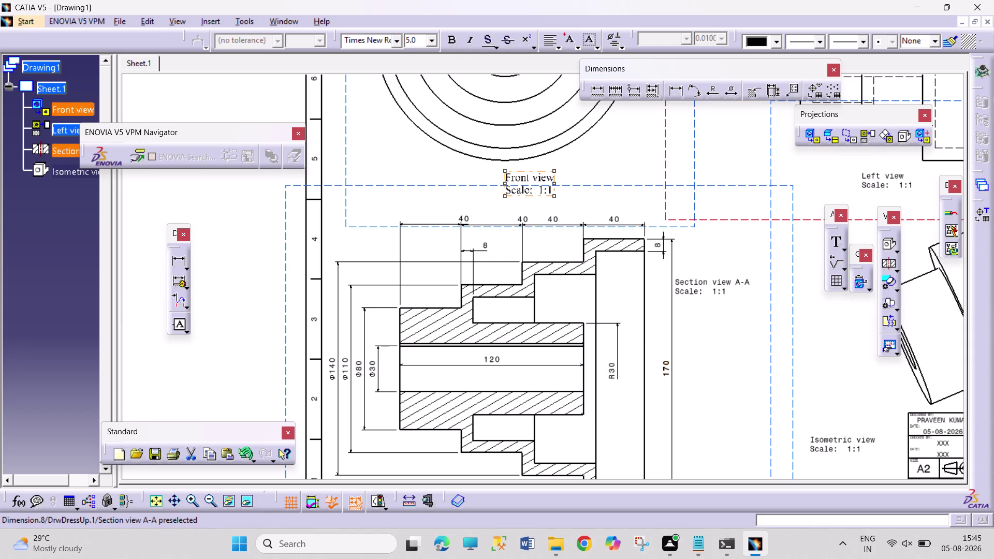
right_click(709, 318)
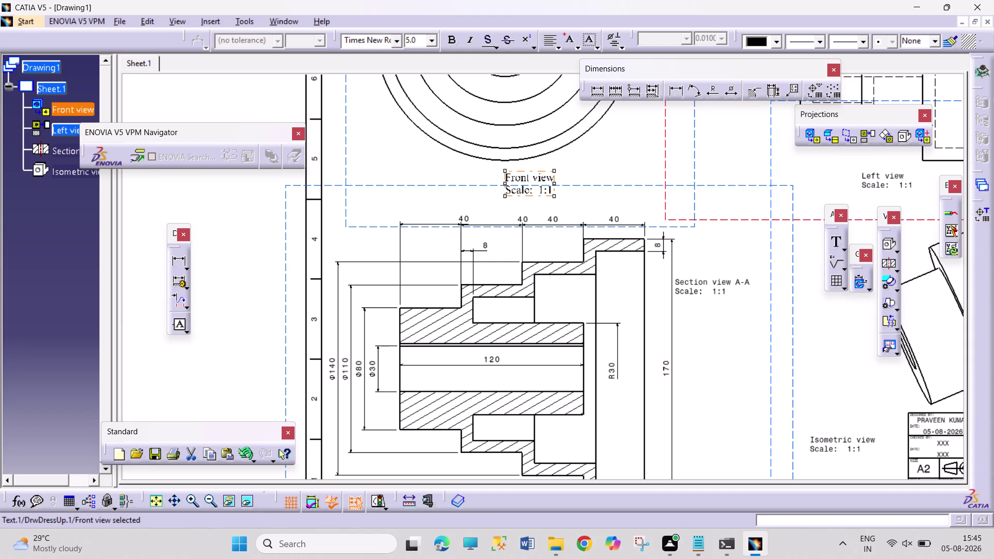
click(709, 318)
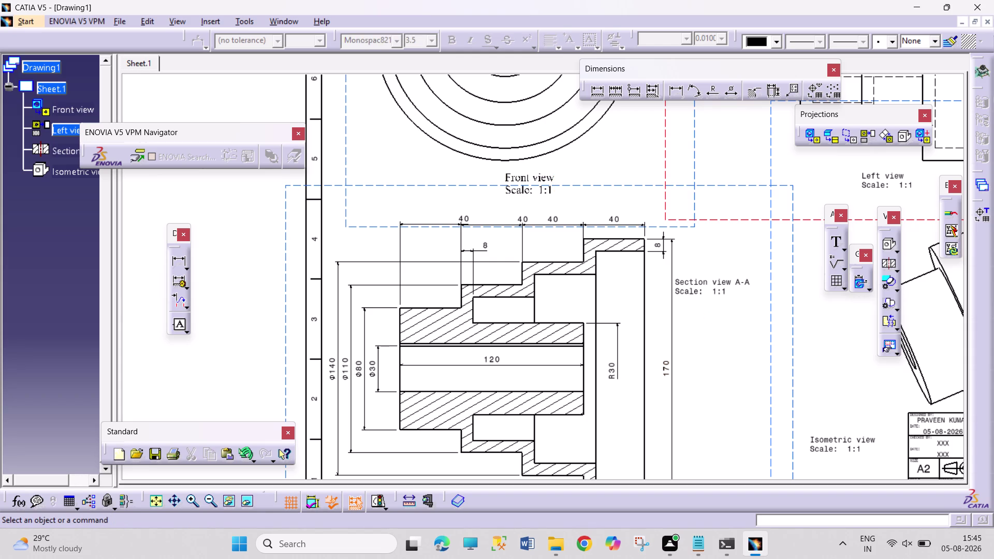
middle_drag(559, 234, 564, 207)
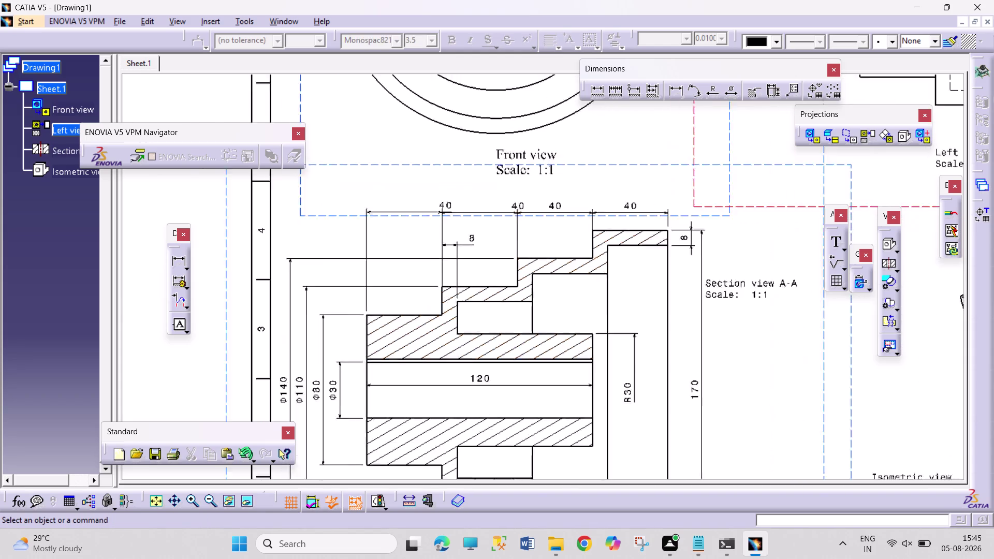
middle_drag(565, 207, 588, 172)
middle_drag(599, 164, 450, 219)
Select the Section view A-A title and open its text editor, closing it unchanged.
click(670, 358)
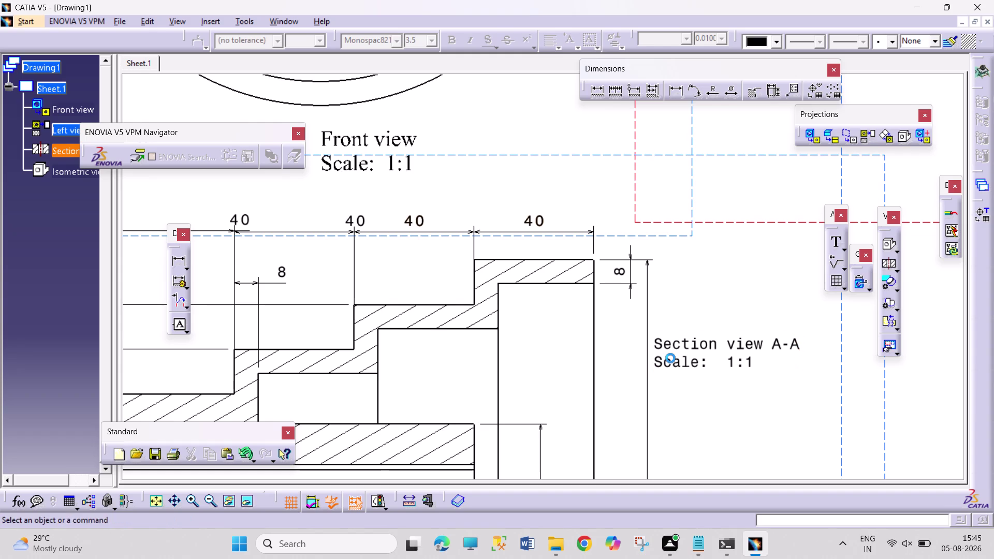
right_click(670, 358)
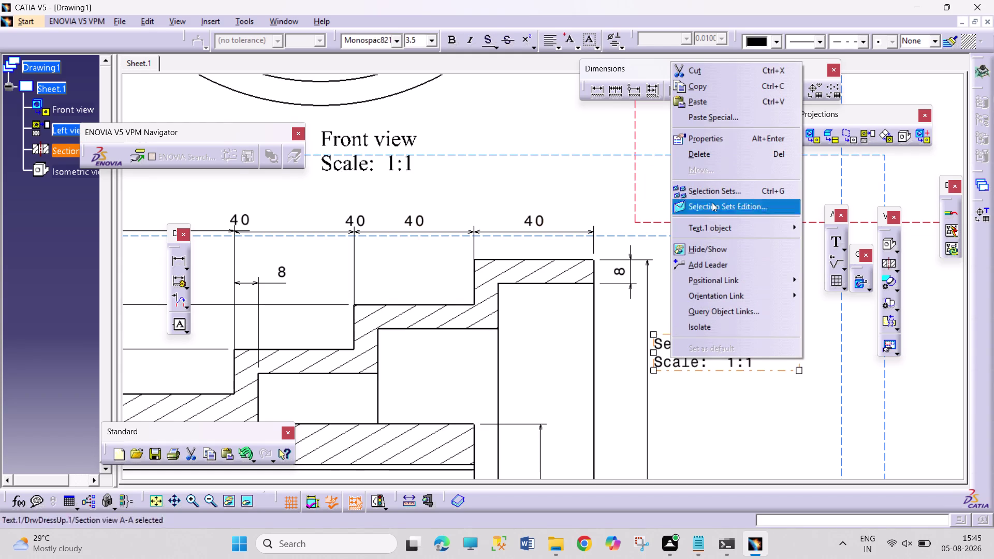
click(701, 100)
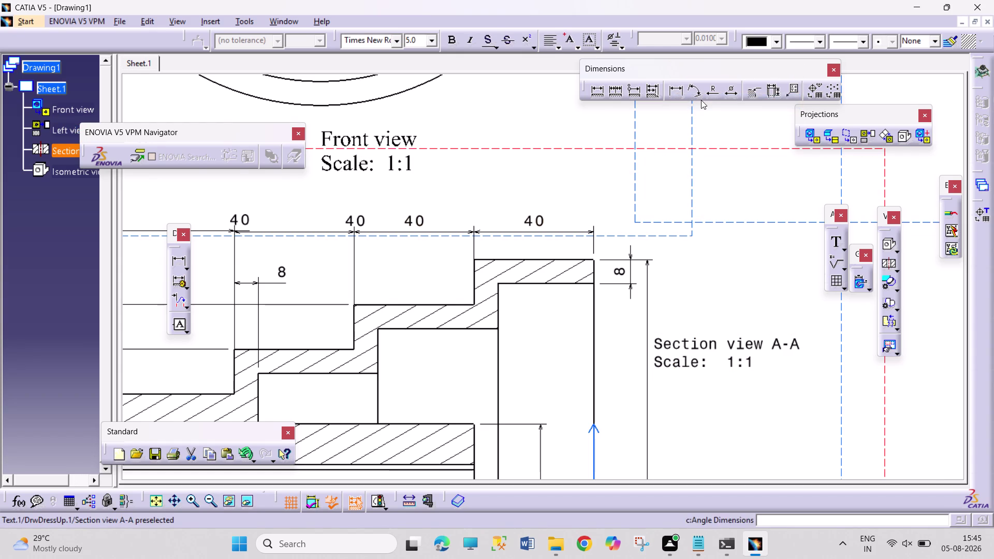
double_click(751, 359)
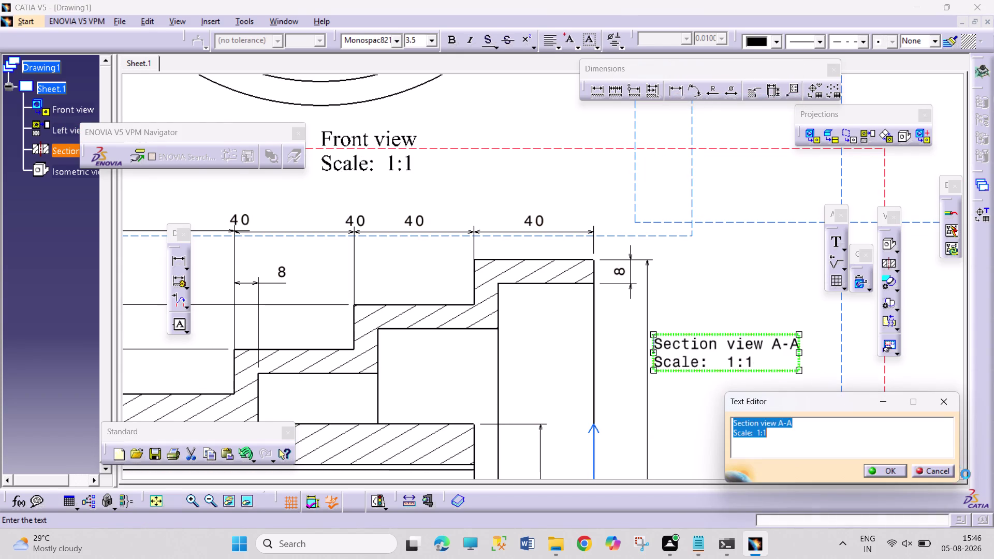
click(889, 467)
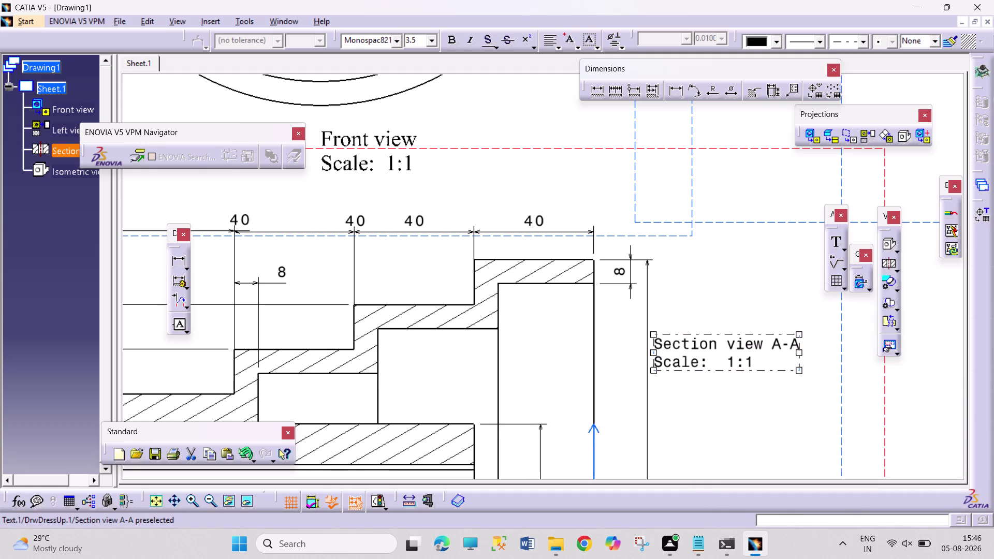
Set the Section view A-A title's font to Times New Roman, size 5 mm, in Properties.
right_click(742, 343)
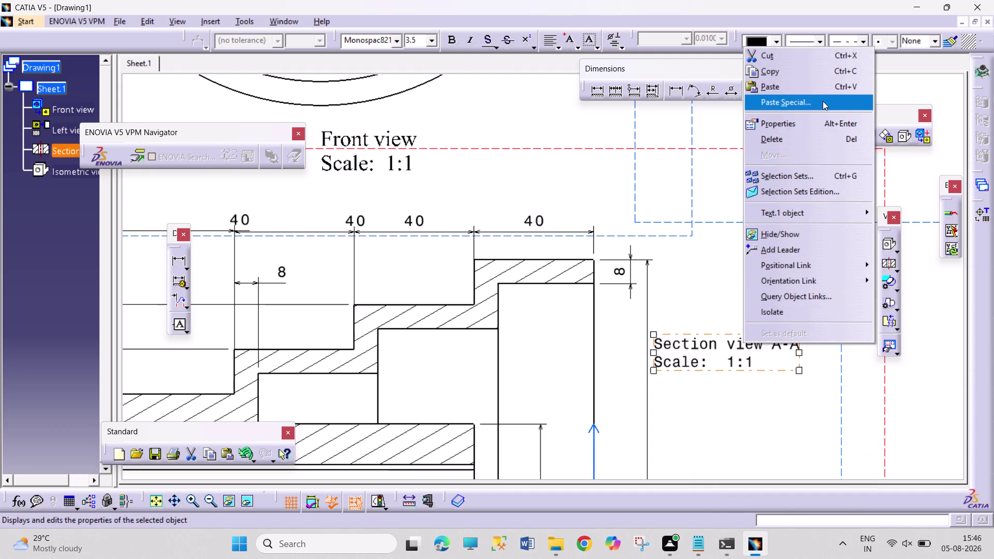
click(822, 120)
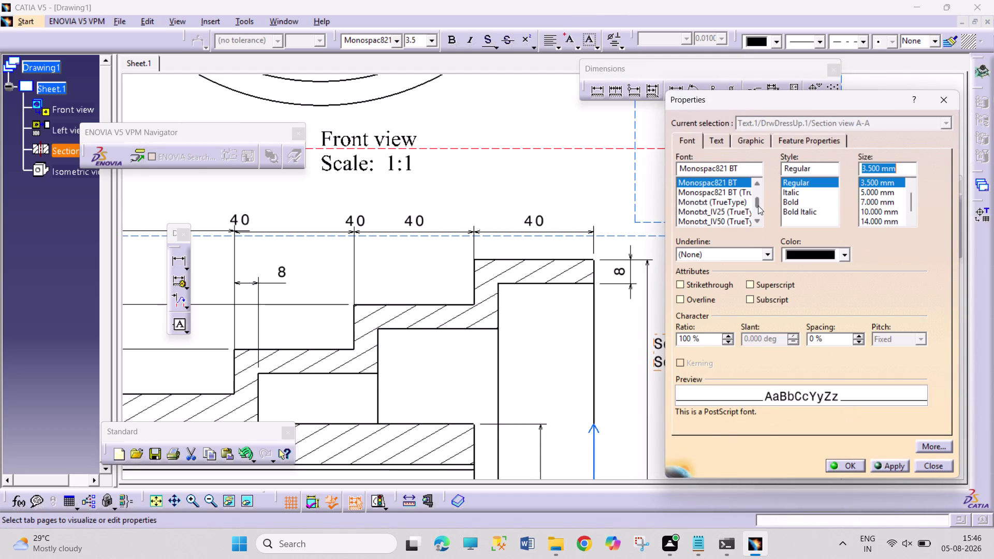
click(871, 194)
scroll(down, 3)
scroll(down, 3)
scroll(down, 3)
scroll(down, 3)
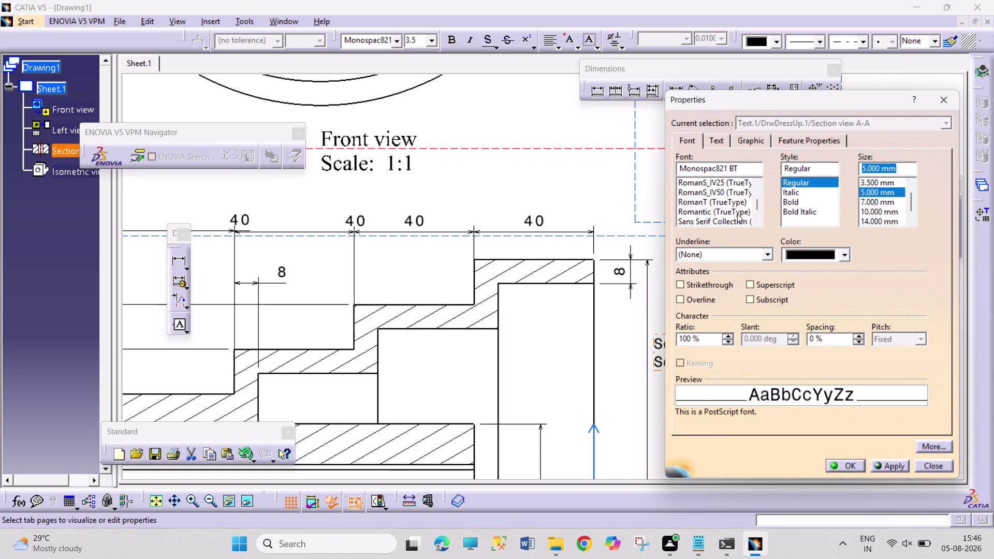
scroll(down, 3)
scroll(down, 3)
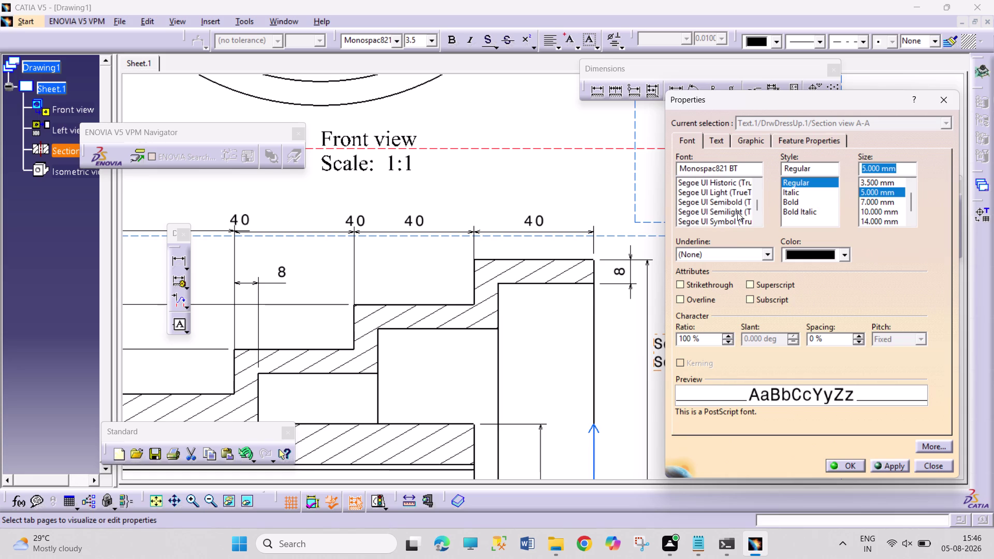
scroll(down, 3)
scroll(down, 3)
scroll(down, 3)
scroll(down, 3)
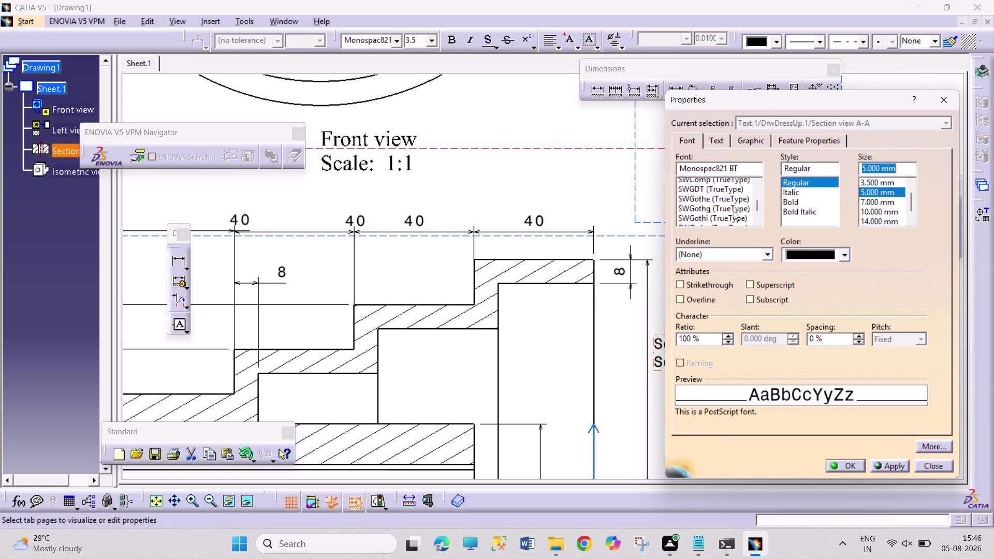
scroll(down, 3)
scroll(down, 3)
scroll(down, 3)
scroll(down, 3)
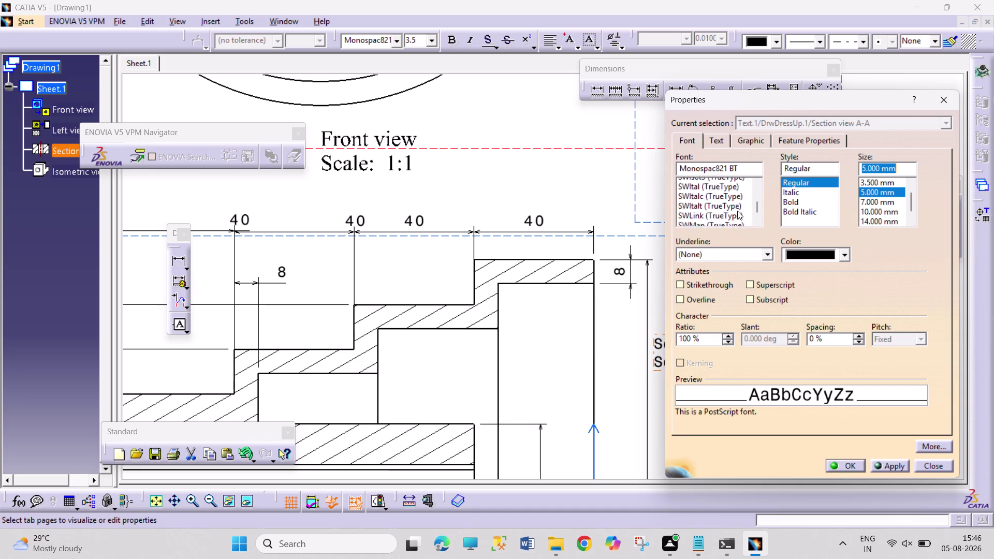
scroll(down, 3)
scroll(down, 3)
scroll(down, 3)
scroll(down, 3)
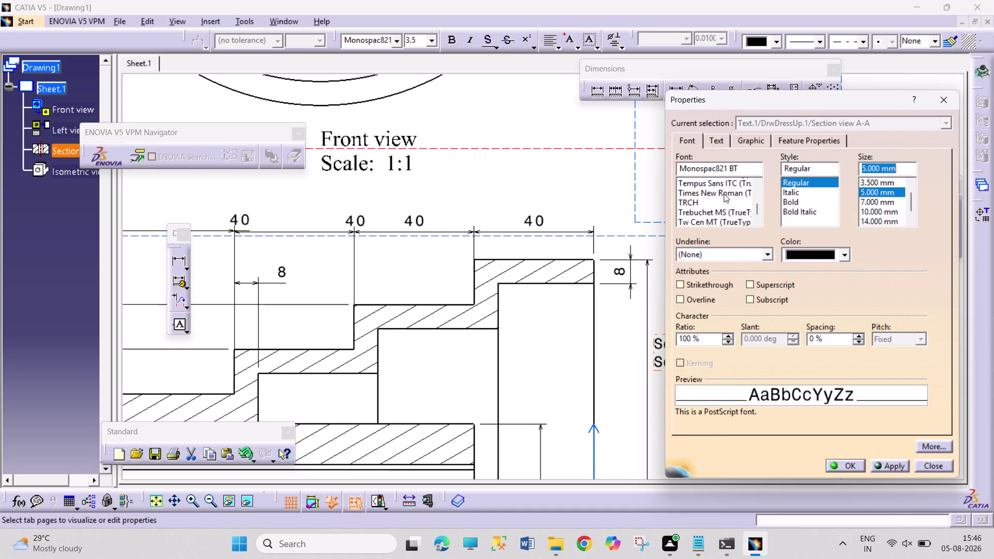
click(723, 194)
click(846, 466)
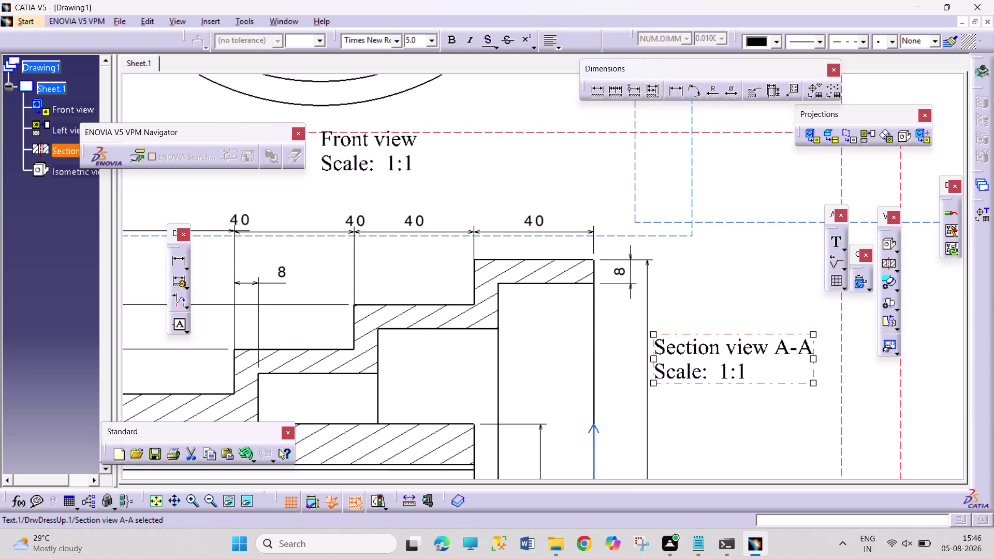
Pan to the Left view title and open its context options.
scroll(up, 3)
middle_drag(750, 296, 591, 364)
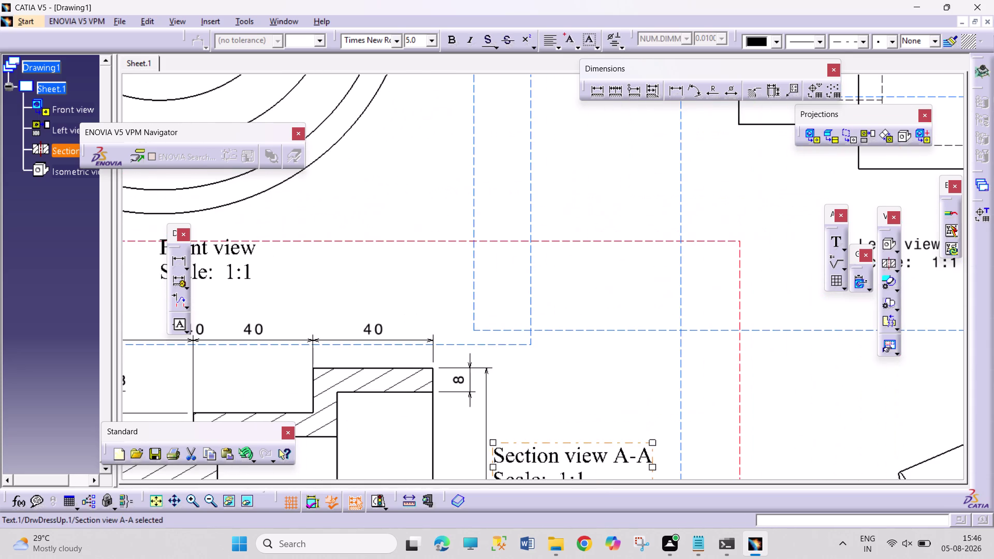
middle_drag(669, 371, 335, 364)
click(557, 250)
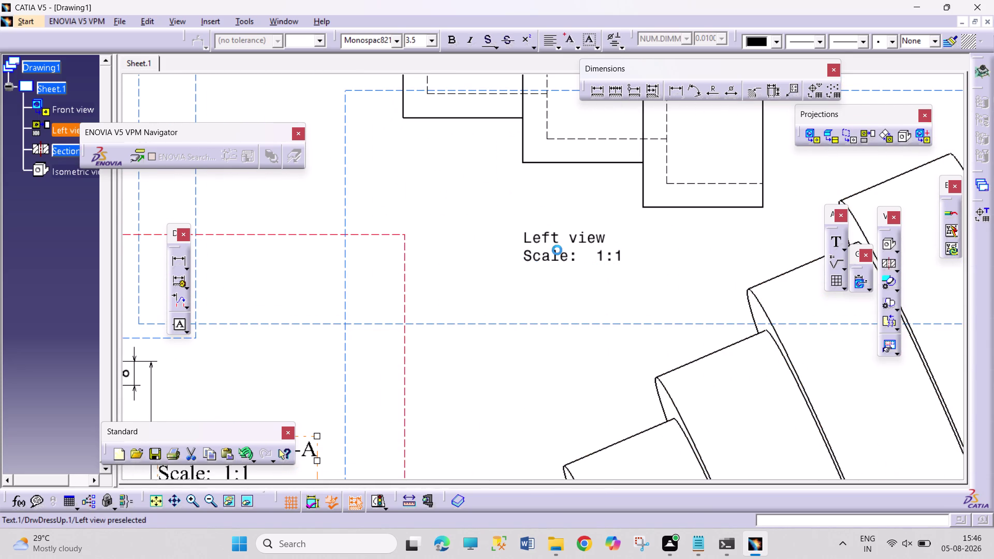
right_click(557, 250)
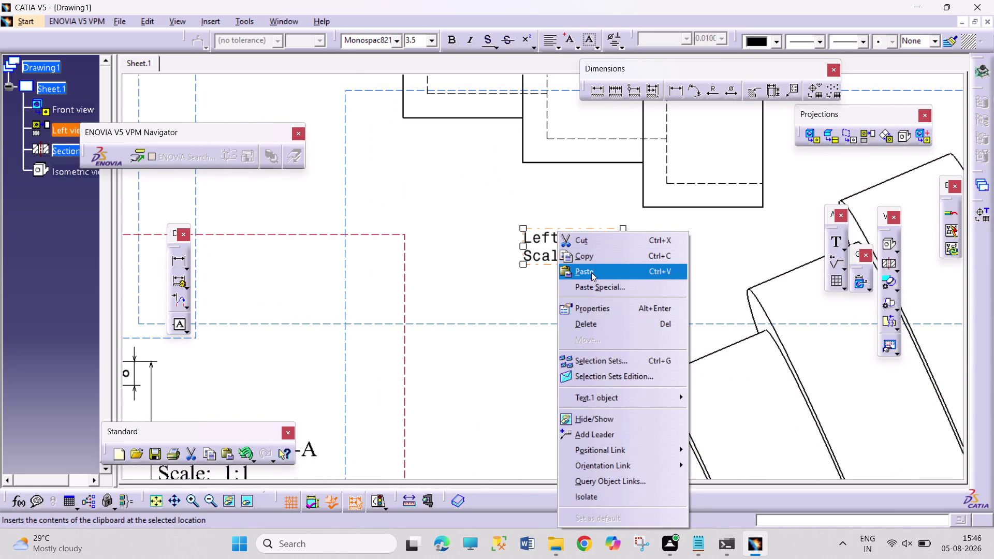
click(607, 304)
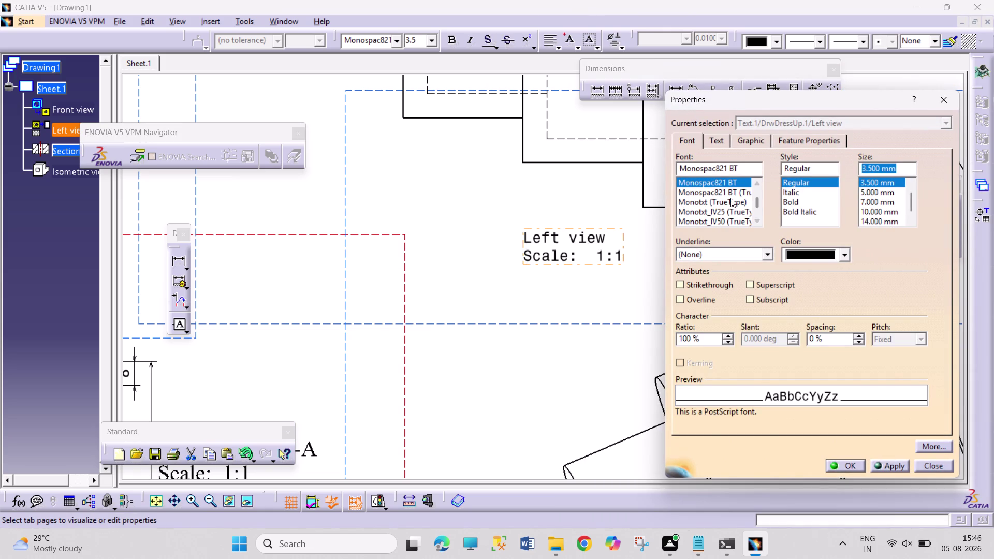
Give the Left view label Times New Roman at 5 mm and confirm.
scroll(down, 3)
scroll(down, 3)
scroll(down, 3)
scroll(down, 3)
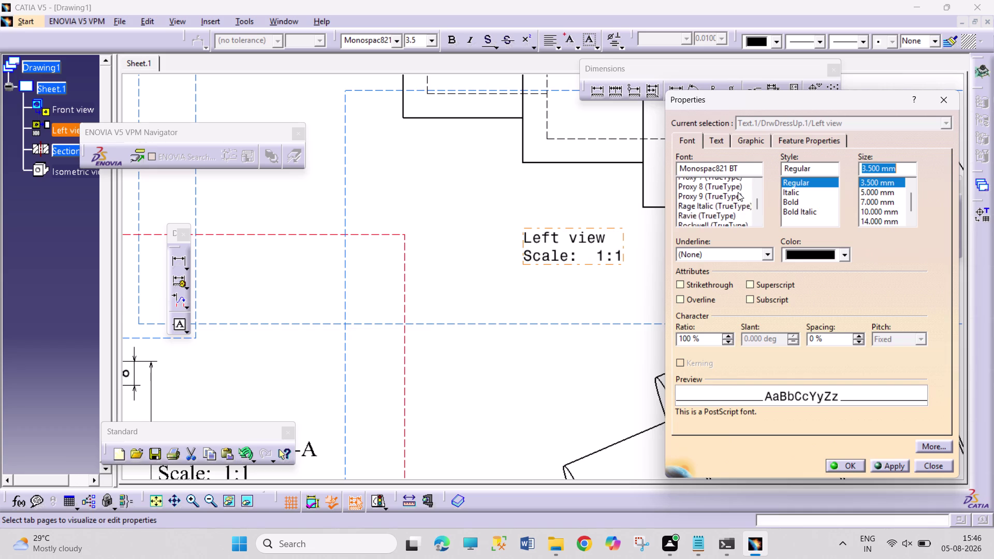
scroll(down, 3)
scroll(down, 3)
scroll(down, 3)
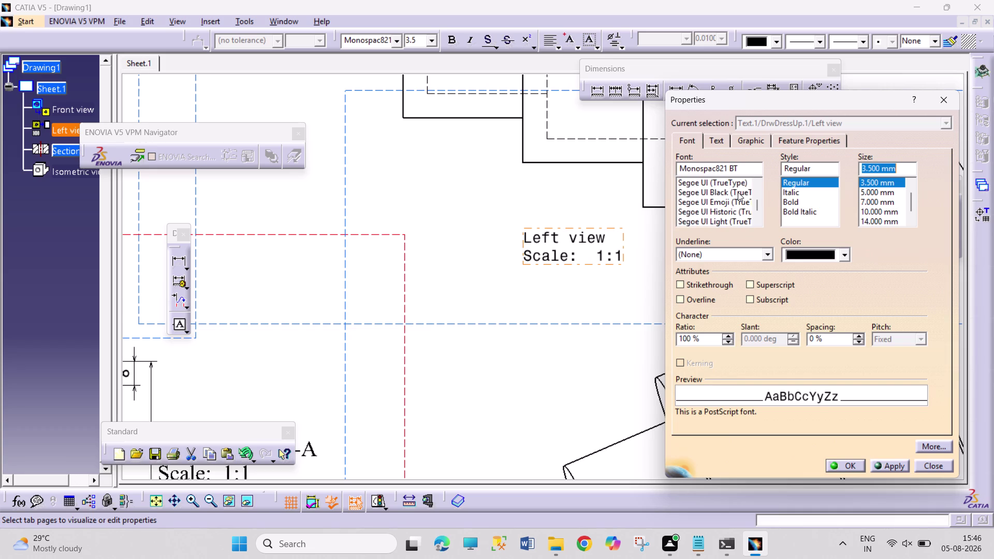
scroll(down, 3)
scroll(down, 3)
scroll(down, 3)
scroll(down, 3)
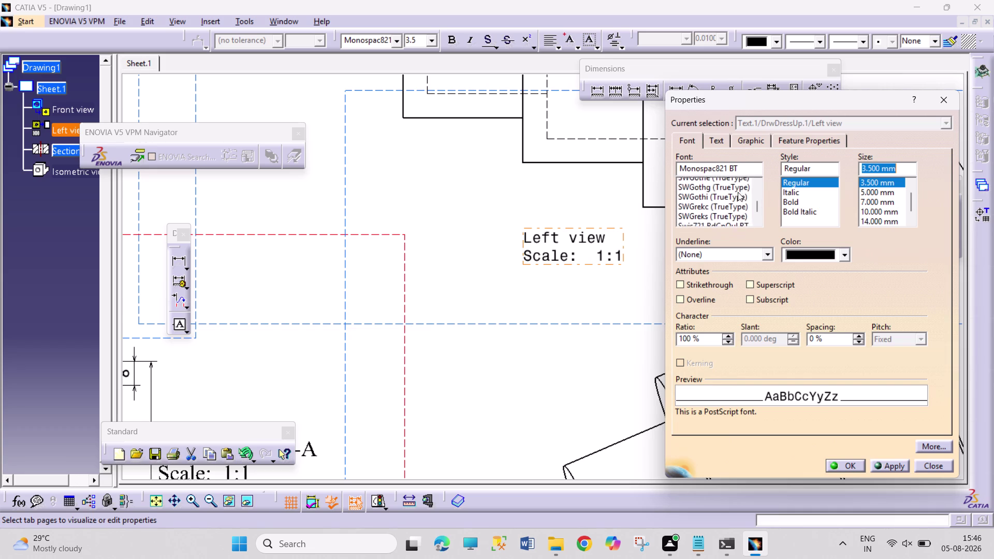
scroll(down, 3)
scroll(down, 3)
scroll(down, 3)
scroll(down, 3)
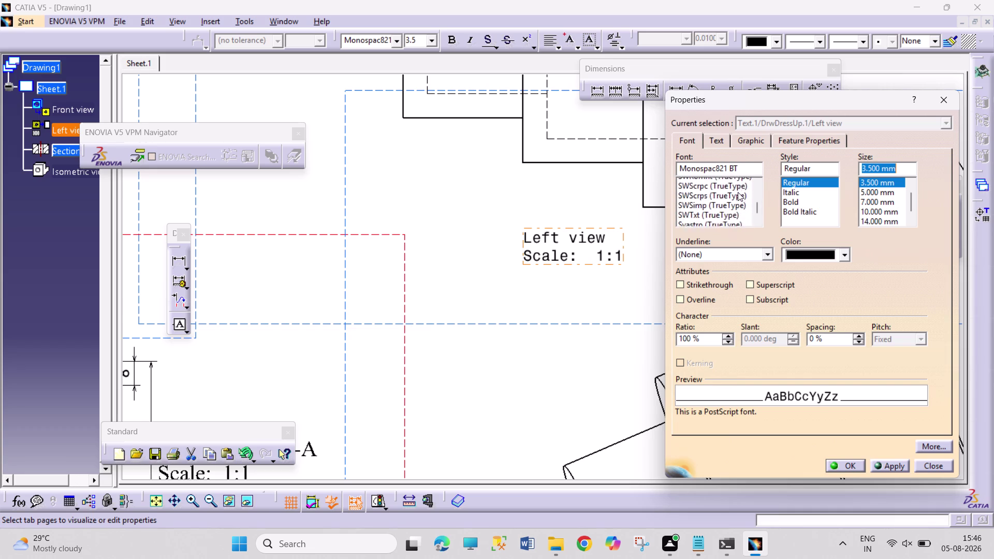
scroll(down, 3)
scroll(down, 3)
scroll(down, 3)
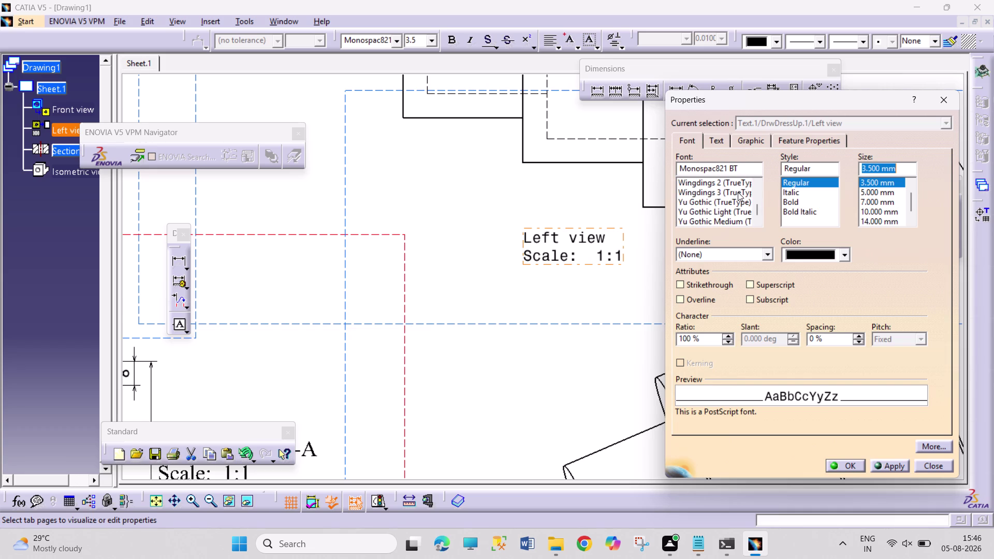
scroll(up, 3)
scroll(up, 3)
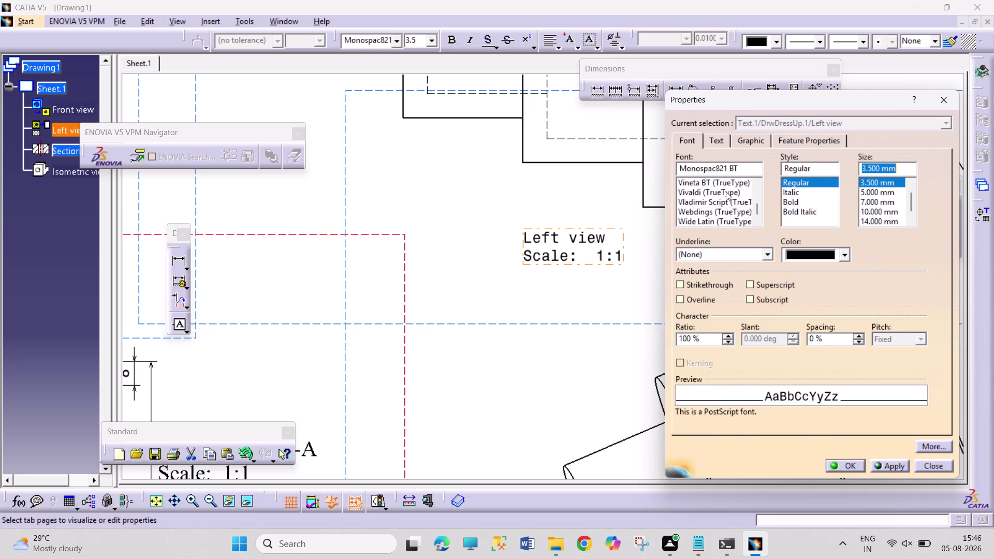
scroll(up, 3)
scroll(up, 3)
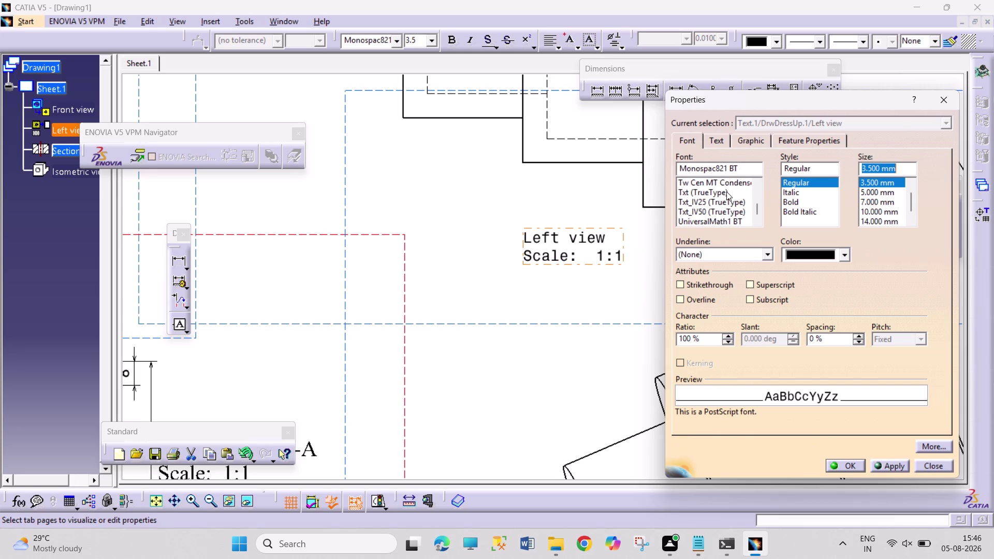
scroll(up, 3)
scroll(up, 3)
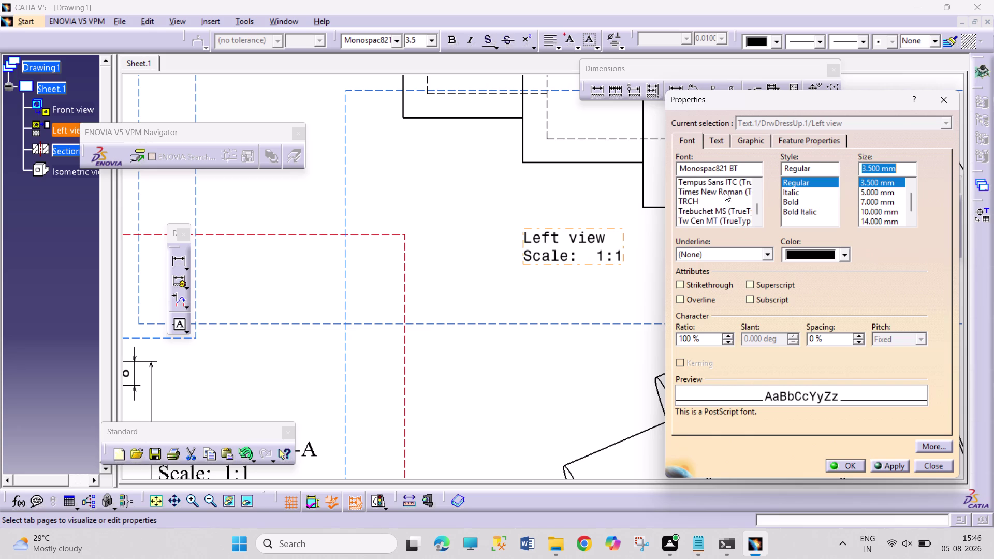
click(724, 190)
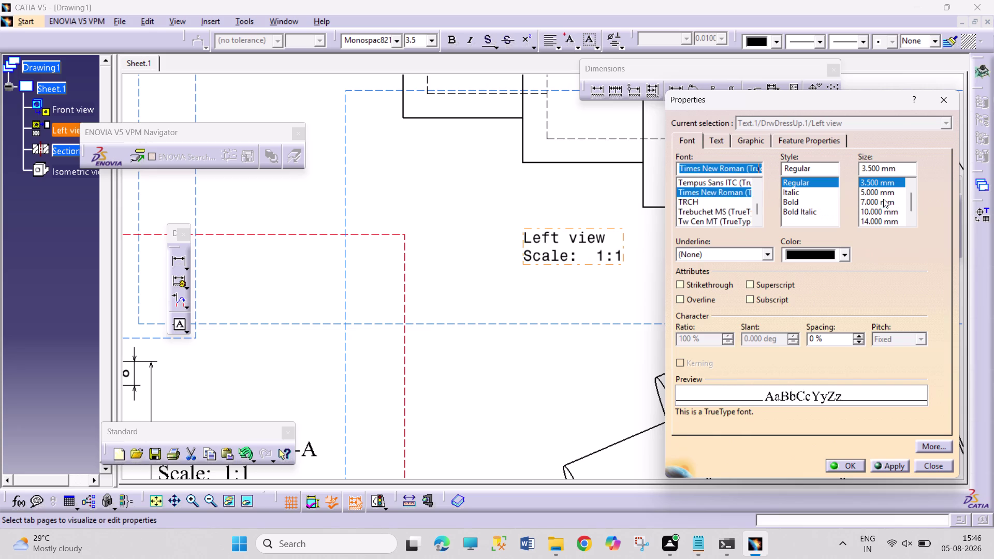
click(884, 192)
click(840, 472)
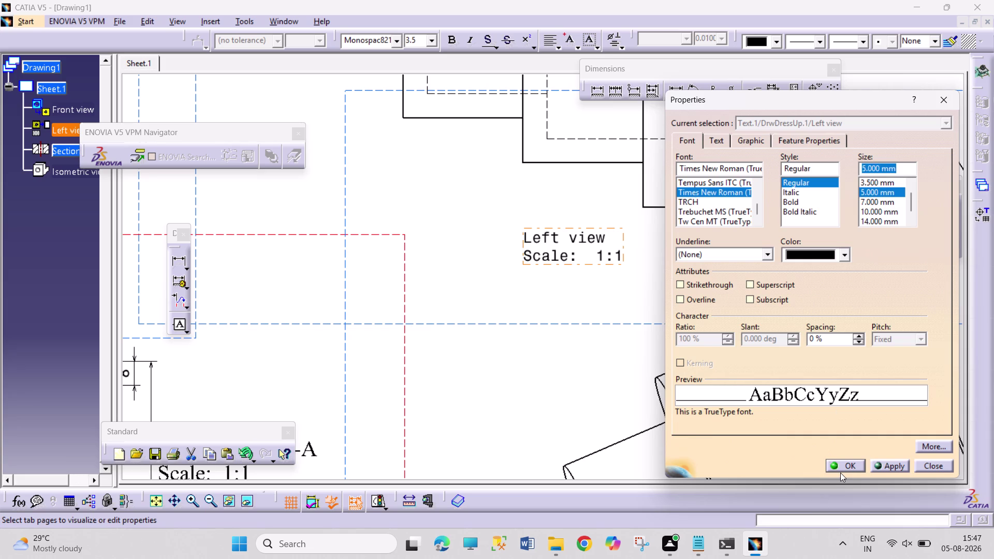
click(839, 463)
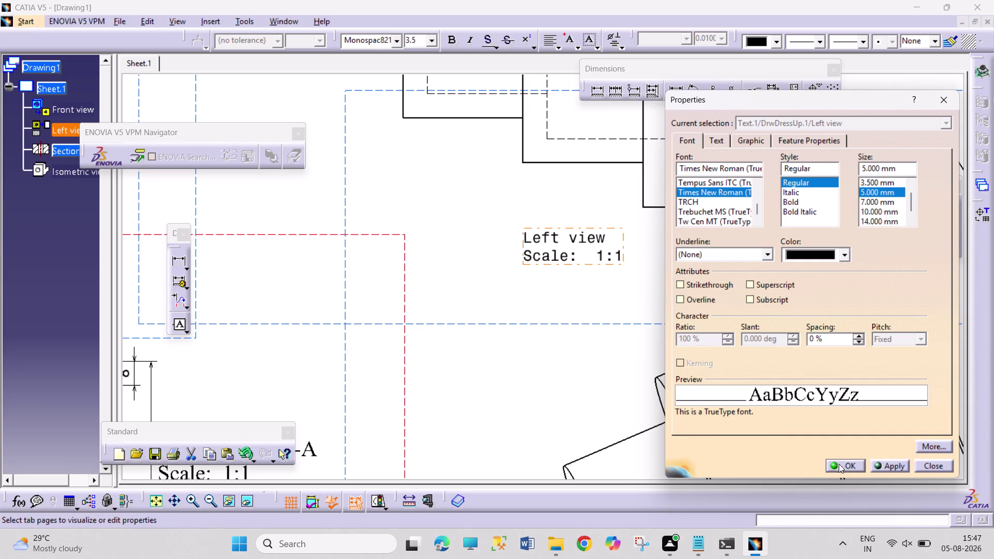
middle_drag(656, 368, 671, 257)
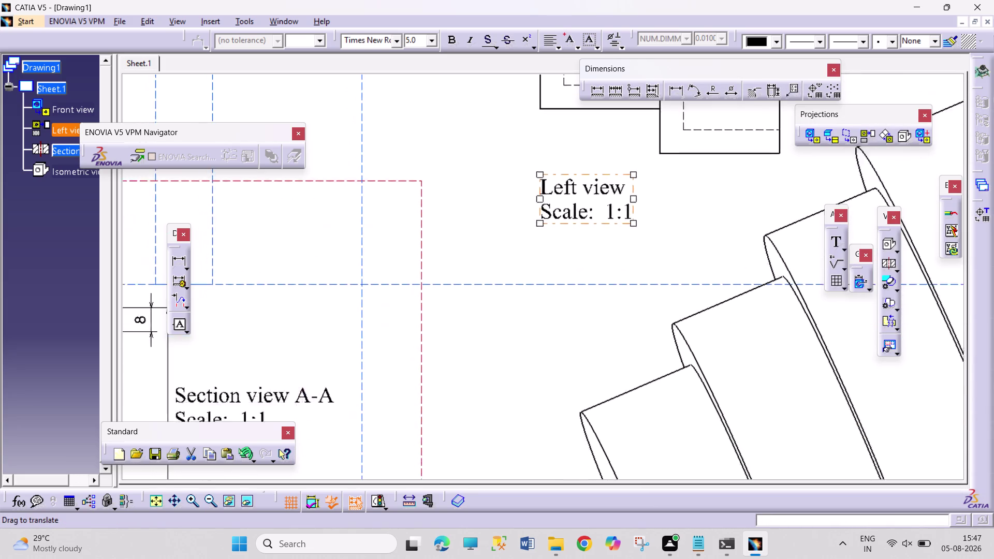
Pan to the Isometric view label and open its Properties.
middle_drag(672, 257, 672, 160)
middle_drag(785, 418, 709, 180)
click(392, 326)
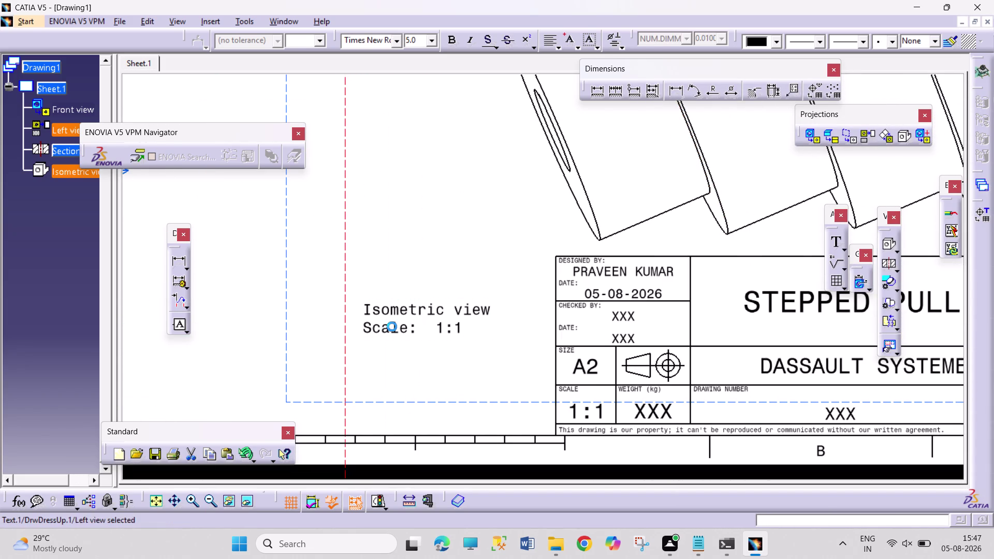
middle_drag(471, 223, 701, 341)
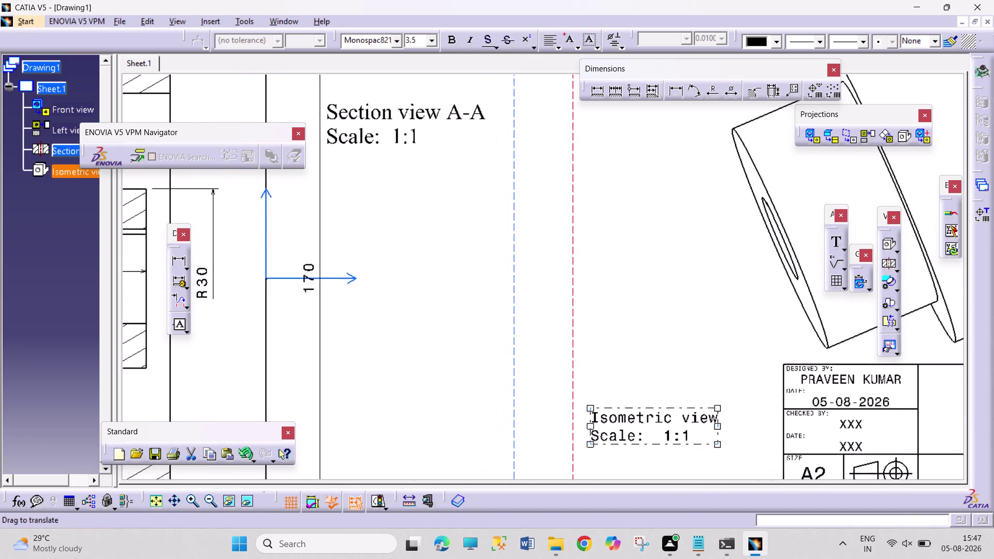
middle_drag(701, 341, 703, 358)
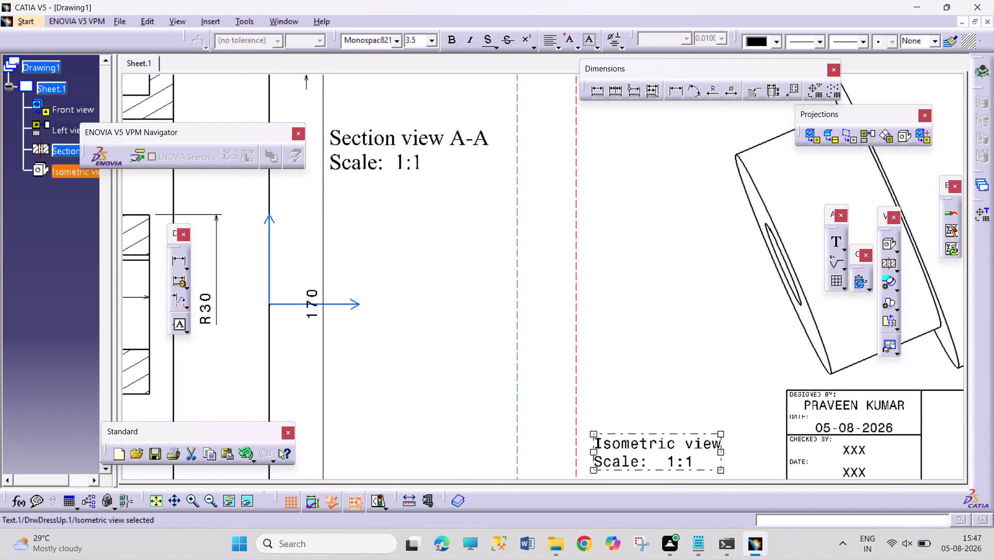
middle_drag(677, 387, 612, 253)
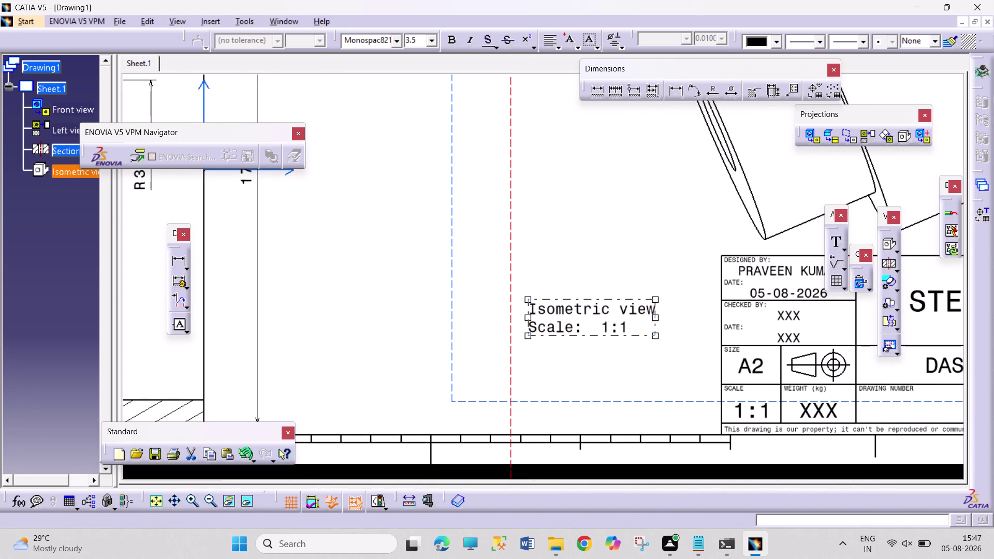
right_click(596, 315)
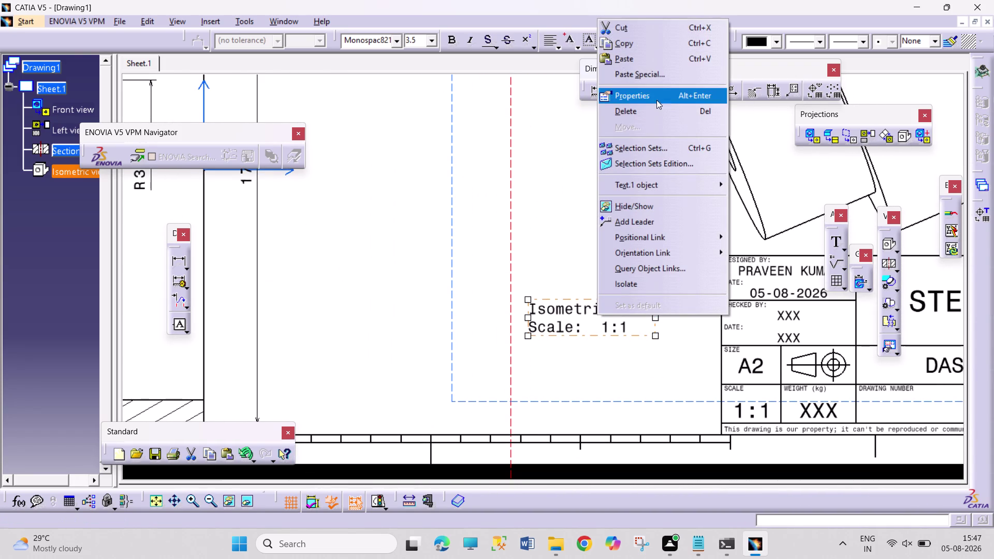
click(654, 94)
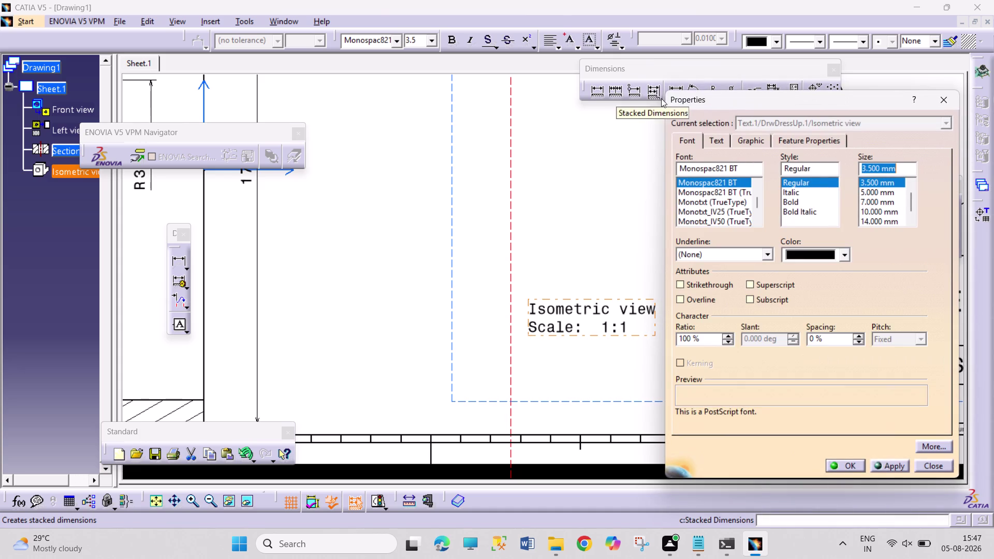
Set the Isometric view label to Times New Roman at 5 mm and confirm.
scroll(down, 3)
scroll(down, 3)
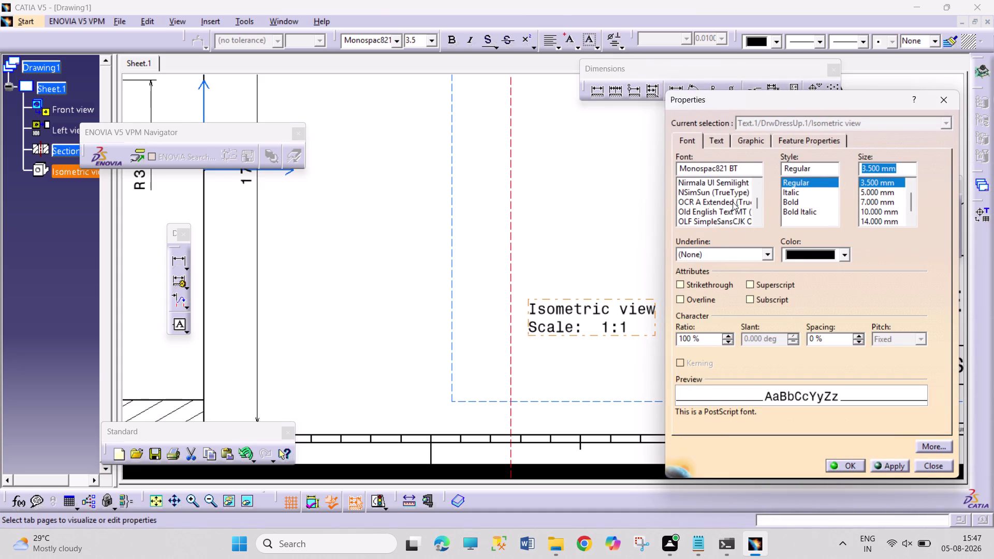
scroll(down, 3)
scroll(down, 3)
scroll(down, 3)
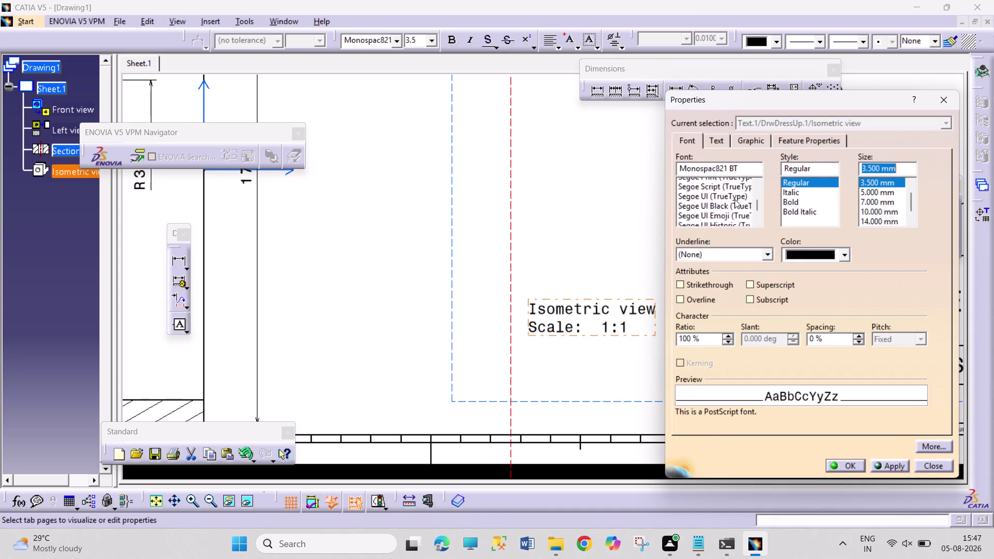
scroll(down, 3)
scroll(down, 3)
scroll(down, 3)
scroll(down, 3)
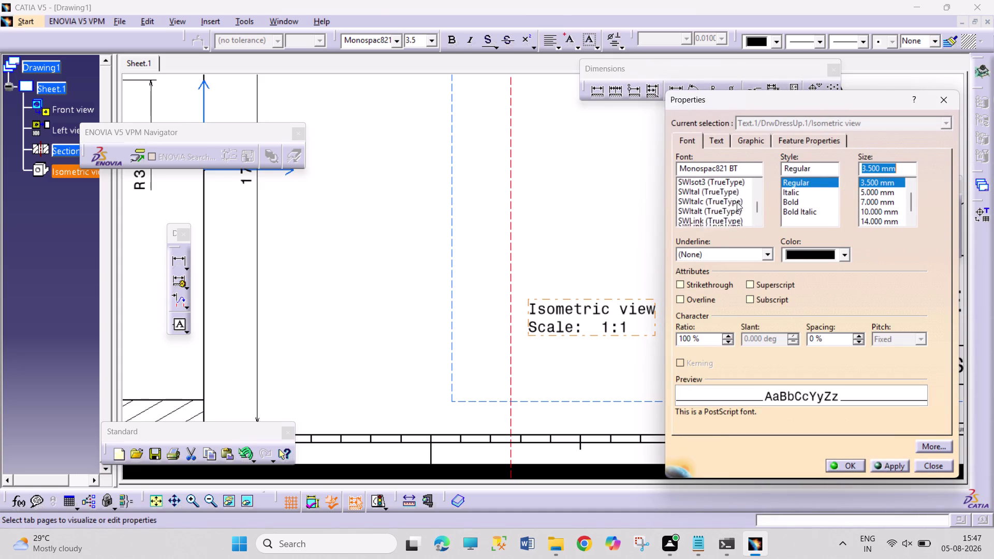
scroll(down, 3)
scroll(down, 3)
scroll(down, 3)
scroll(down, 3)
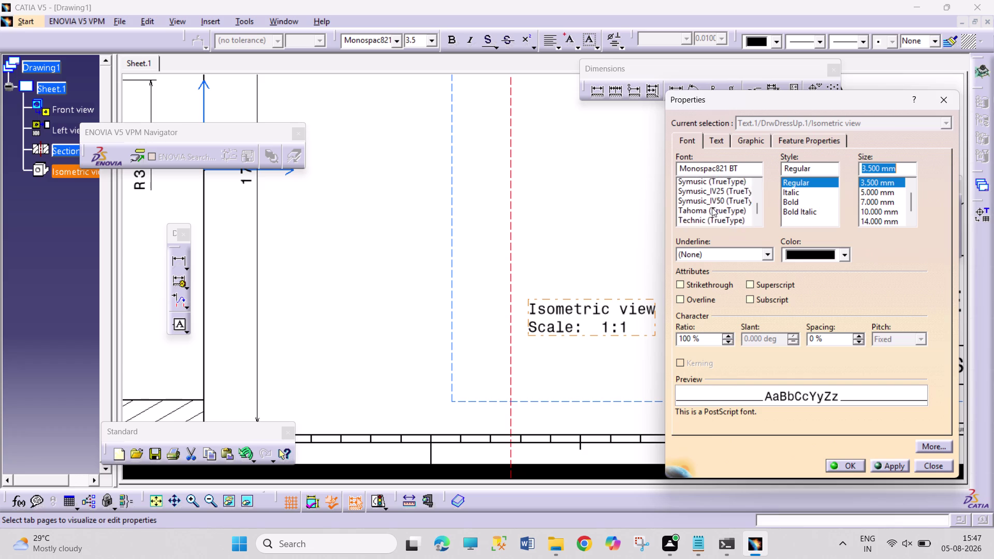
scroll(down, 3)
scroll(down, 3)
scroll(up, 3)
scroll(up, 3)
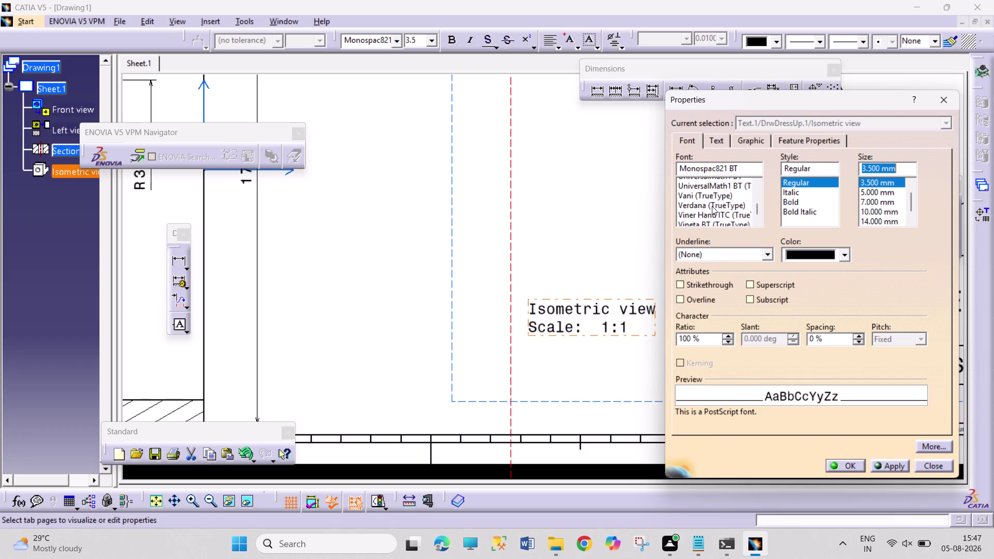
scroll(up, 3)
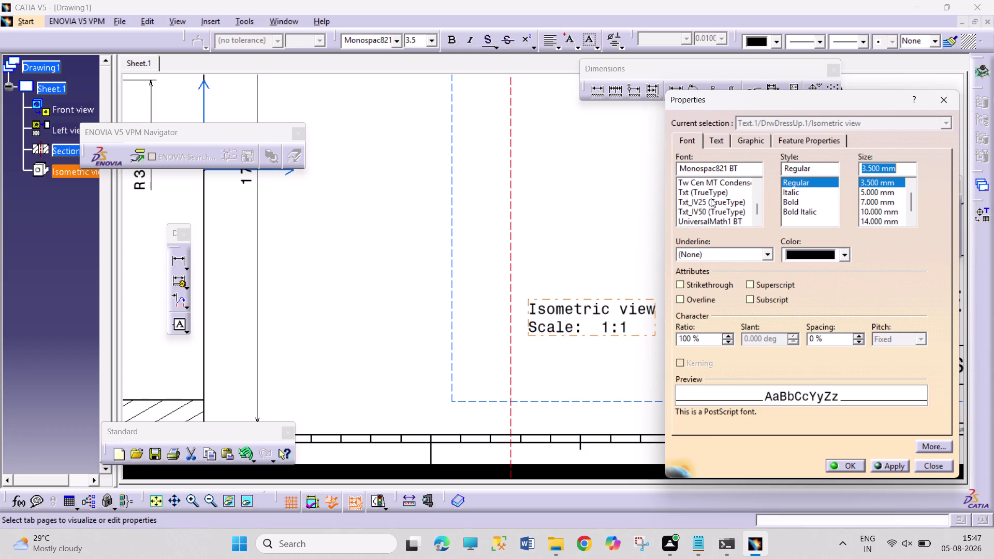
scroll(up, 3)
scroll(up, 3)
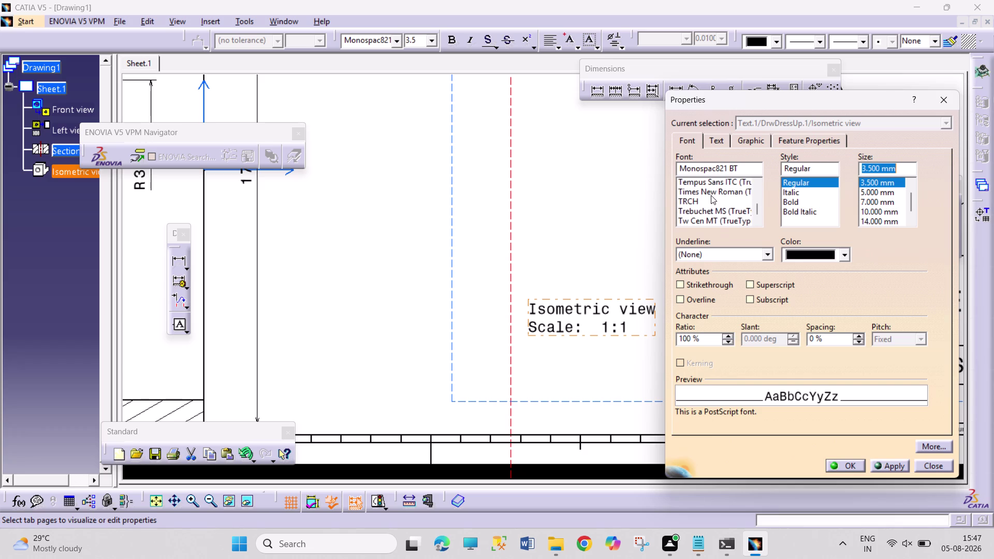
click(711, 195)
click(888, 189)
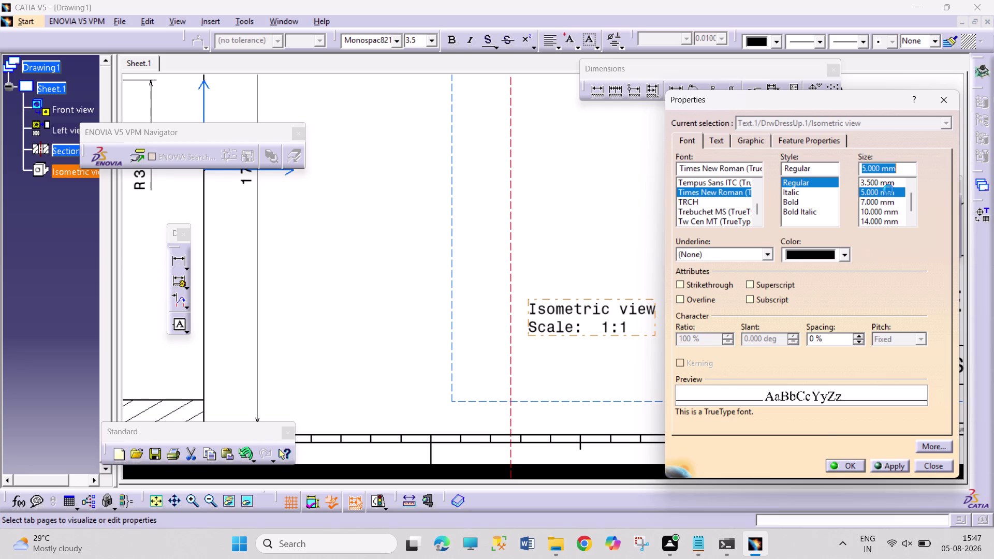
click(839, 459)
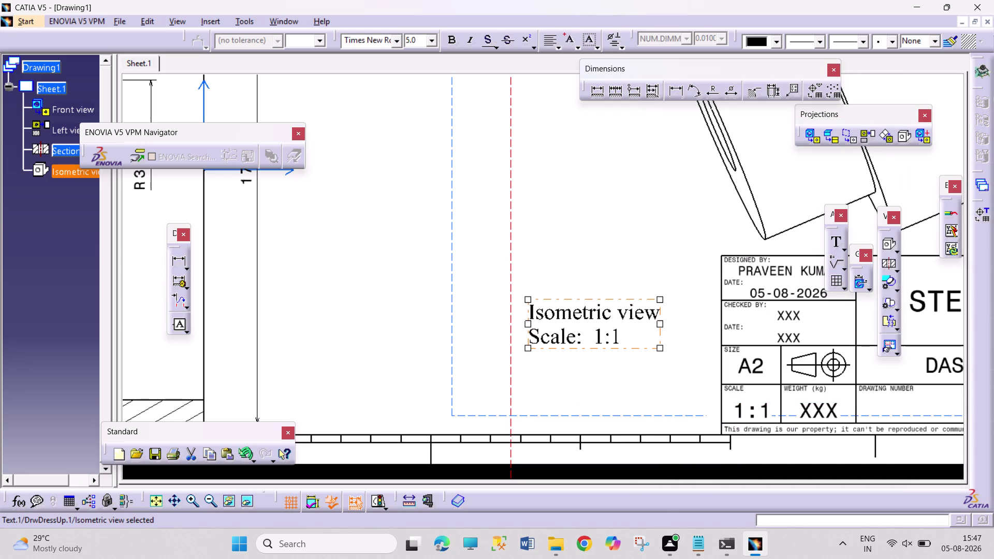
click(147, 23)
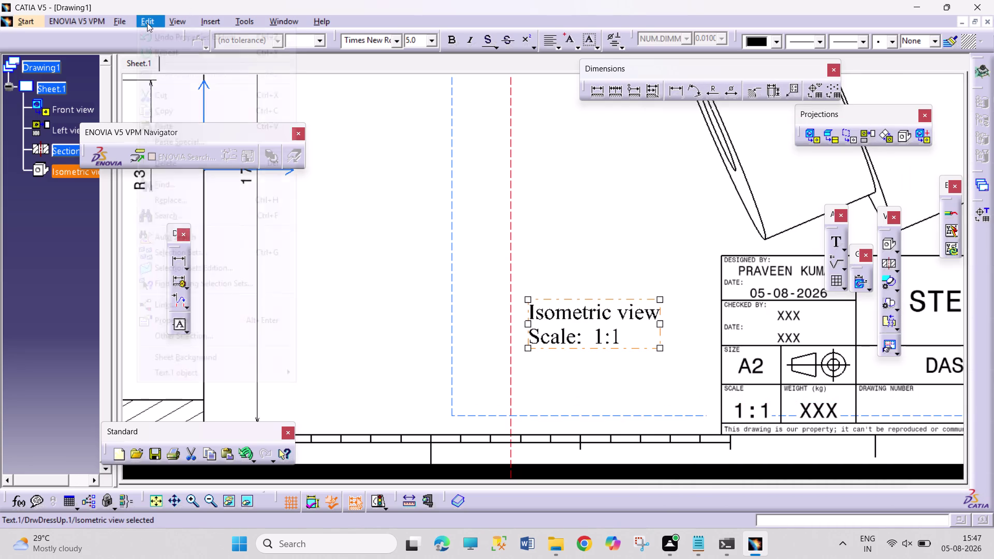
Pan to the title block and right-click the designer name text.
click(180, 360)
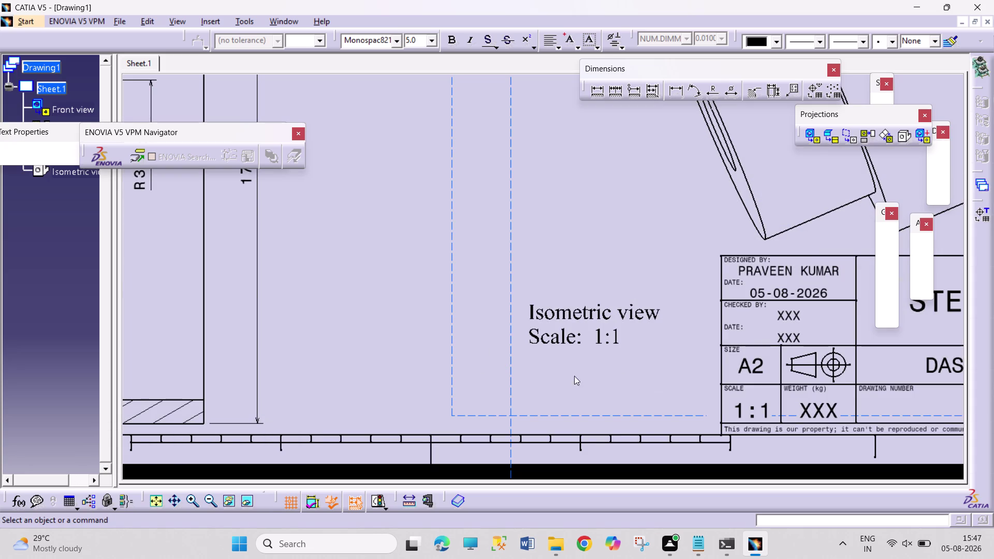
middle_drag(566, 377, 359, 377)
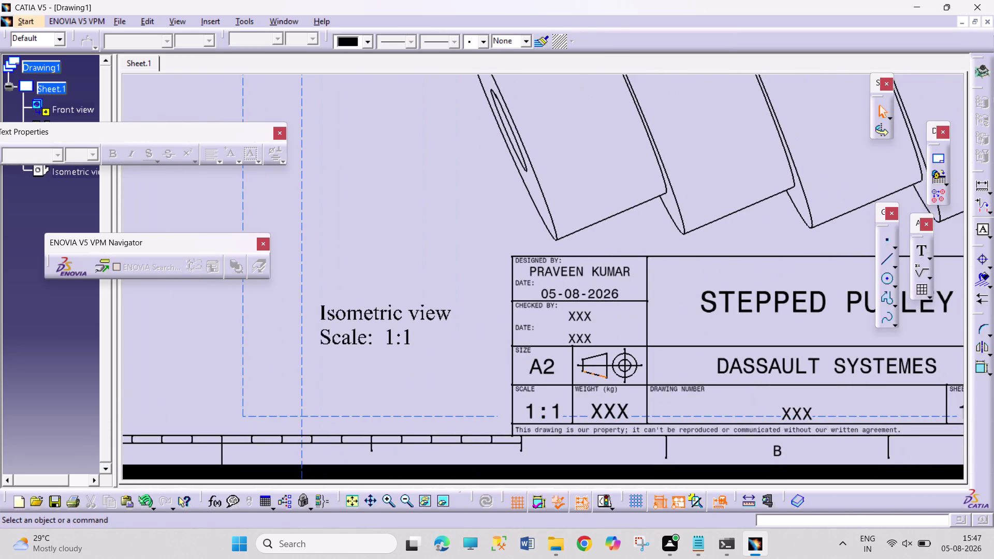
middle_drag(578, 376, 463, 394)
click(472, 290)
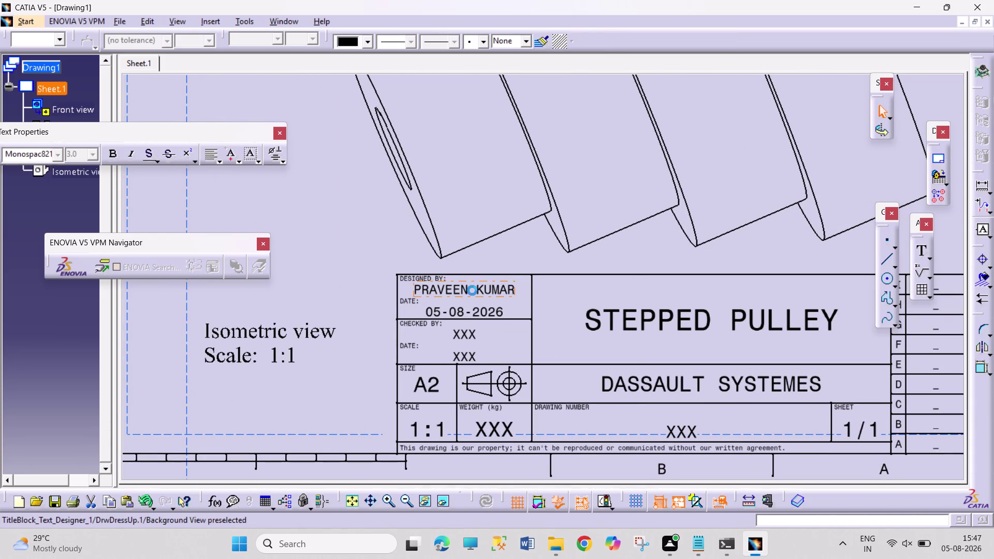
right_click(472, 290)
Change the designer name font to Times New Roman at 3.5 mm, then deselect it.
click(500, 313)
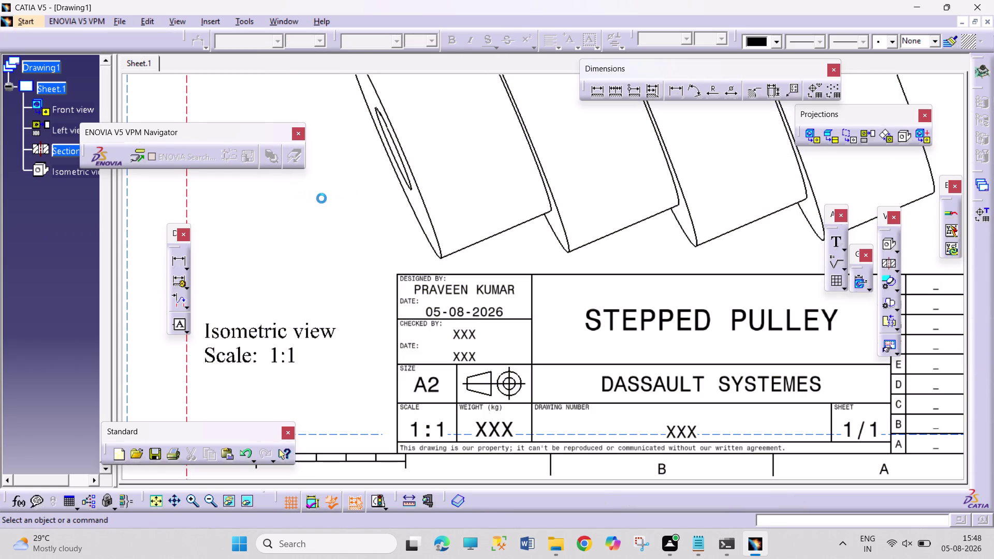
middle_drag(328, 196, 321, 249)
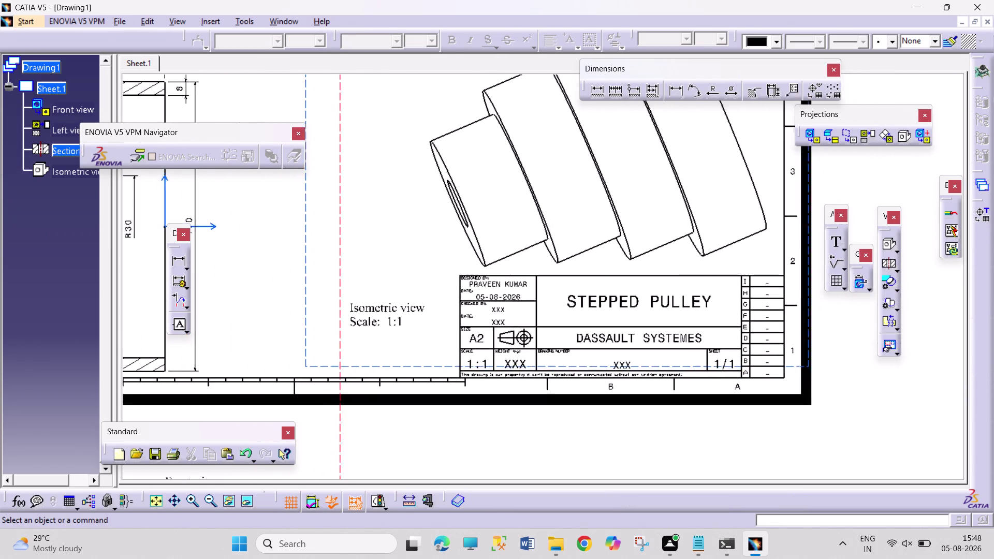
middle_drag(321, 249, 320, 252)
middle_drag(307, 212, 300, 255)
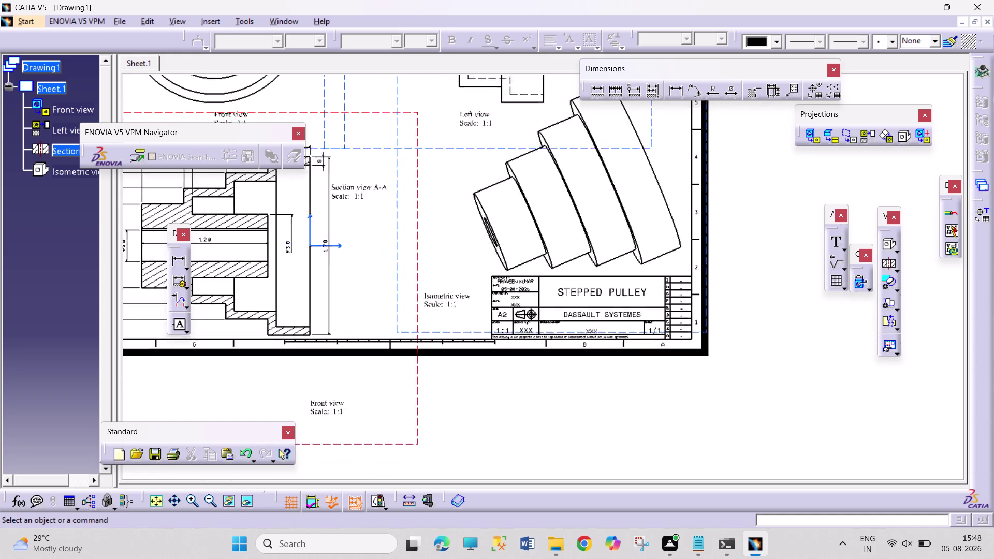
middle_drag(300, 255, 296, 301)
middle_click(296, 301)
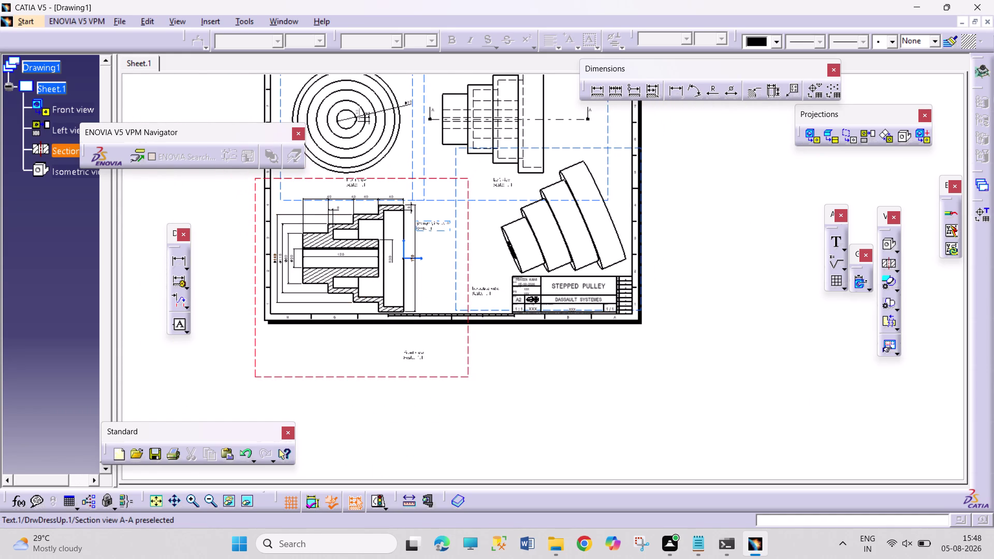
scroll(down, 3)
middle_drag(437, 224, 433, 343)
middle_drag(330, 225, 354, 163)
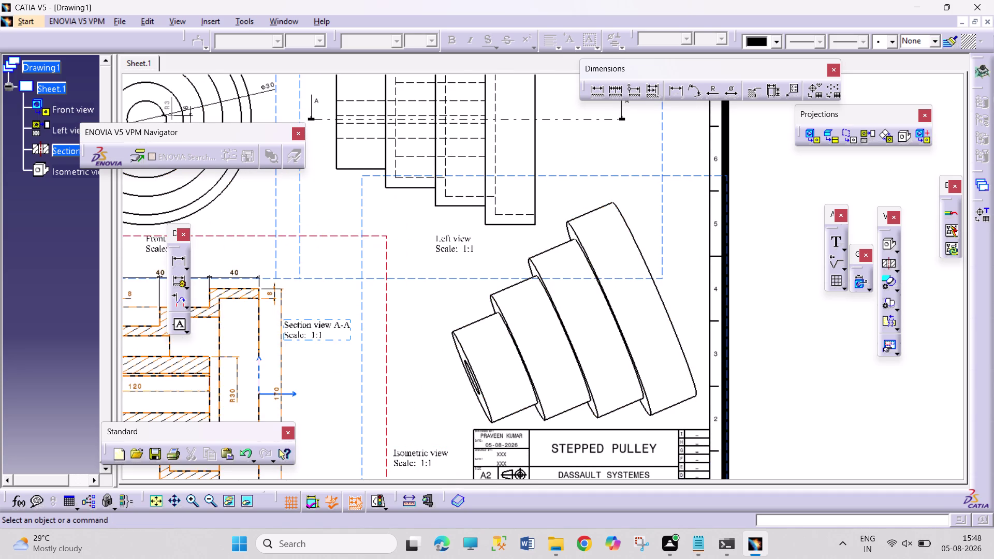
middle_drag(345, 189, 340, 272)
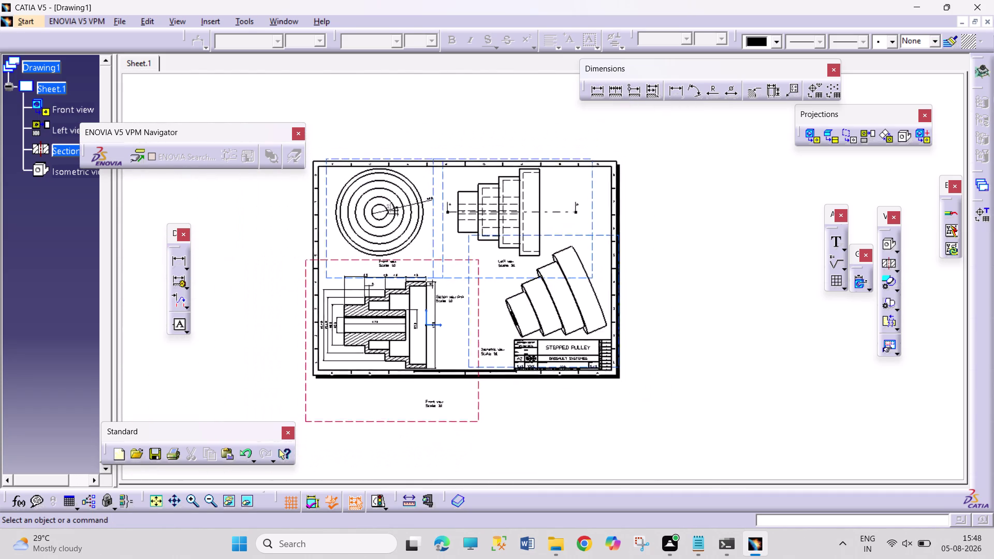
middle_drag(340, 272, 349, 245)
middle_drag(350, 244, 346, 267)
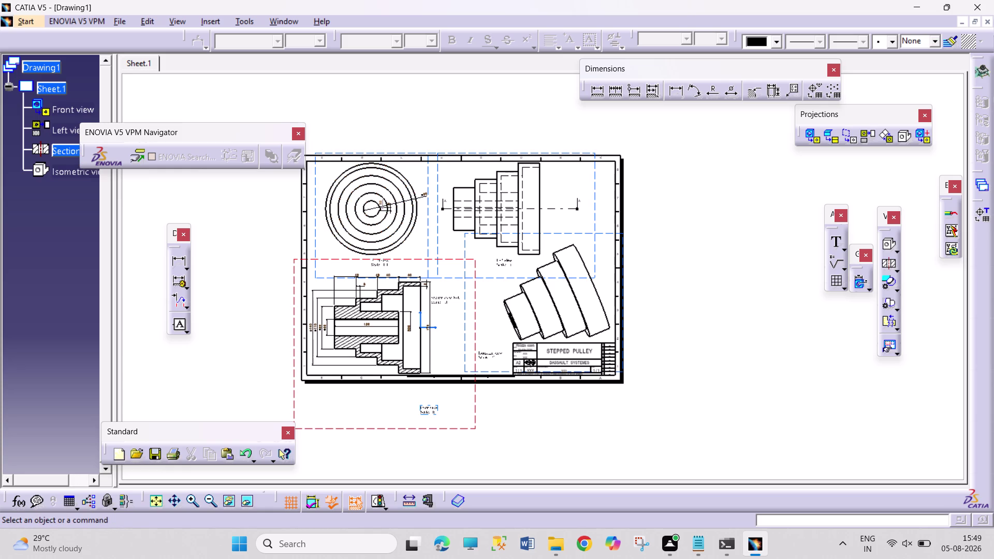
Move the "Front view, Scale 1:1" caption onto the sheet, left of the Isometric caption.
drag(435, 406, 445, 393)
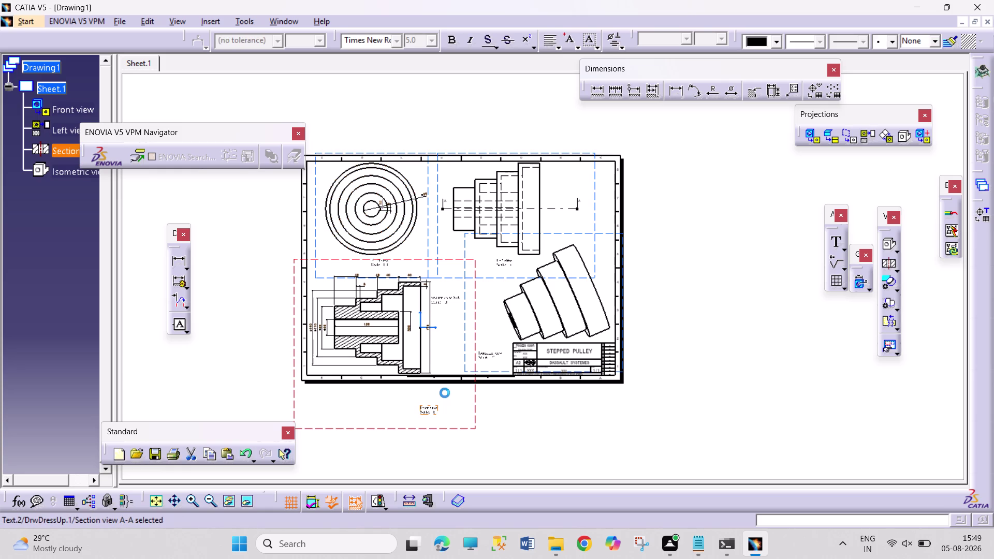
drag(445, 394, 458, 361)
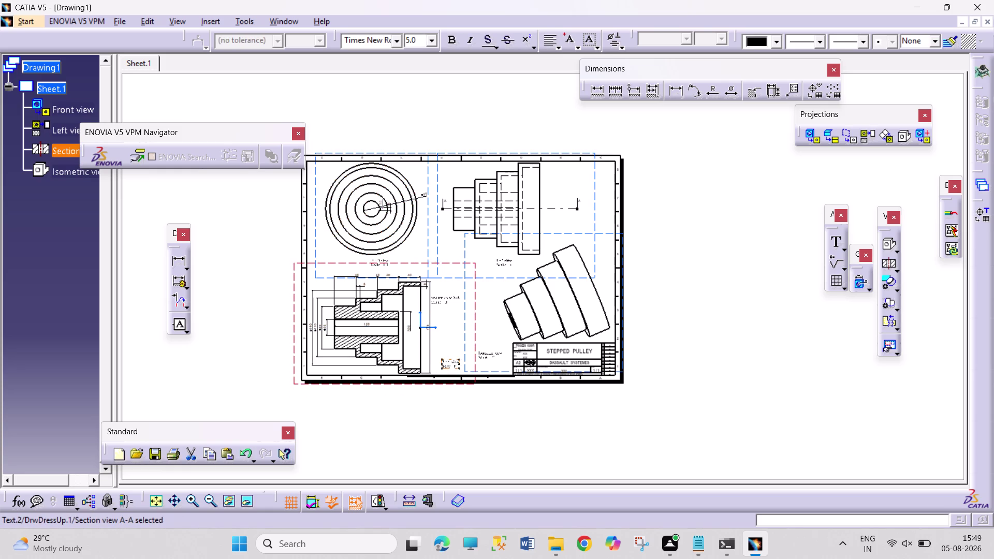
drag(458, 361, 455, 355)
middle_drag(462, 392, 470, 312)
middle_drag(384, 401, 453, 219)
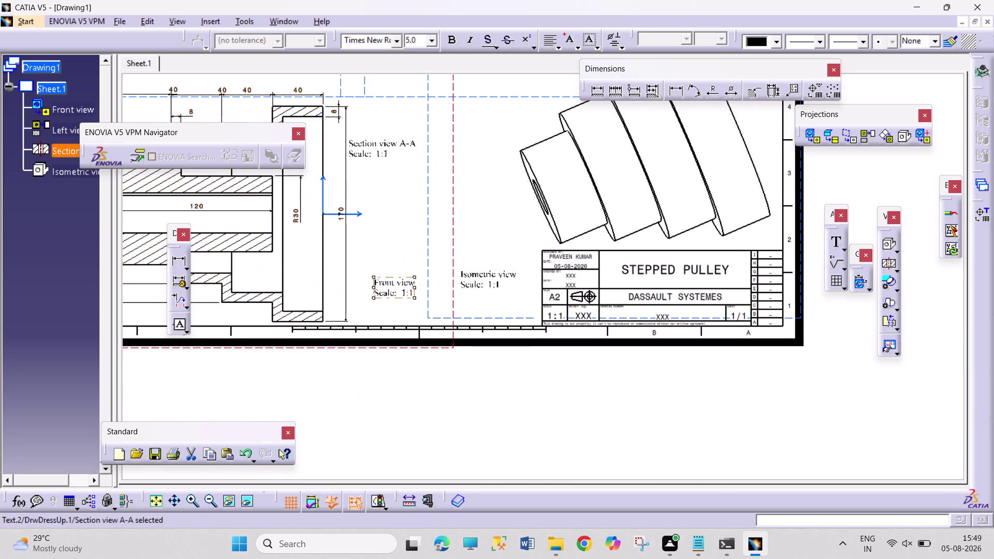
middle_drag(435, 311, 442, 270)
Review the Front view caption's text properties, including underline choices, and close them.
right_click(312, 286)
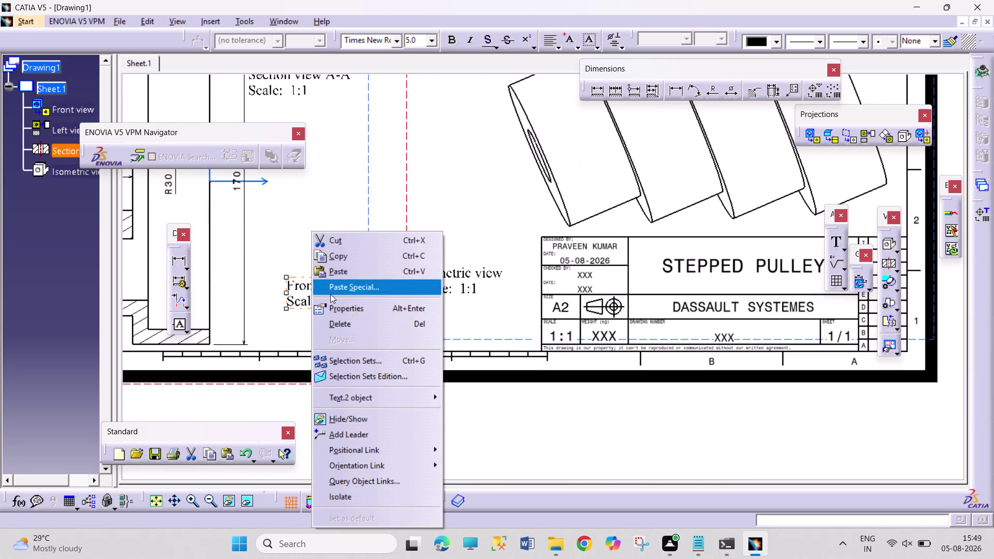
click(337, 305)
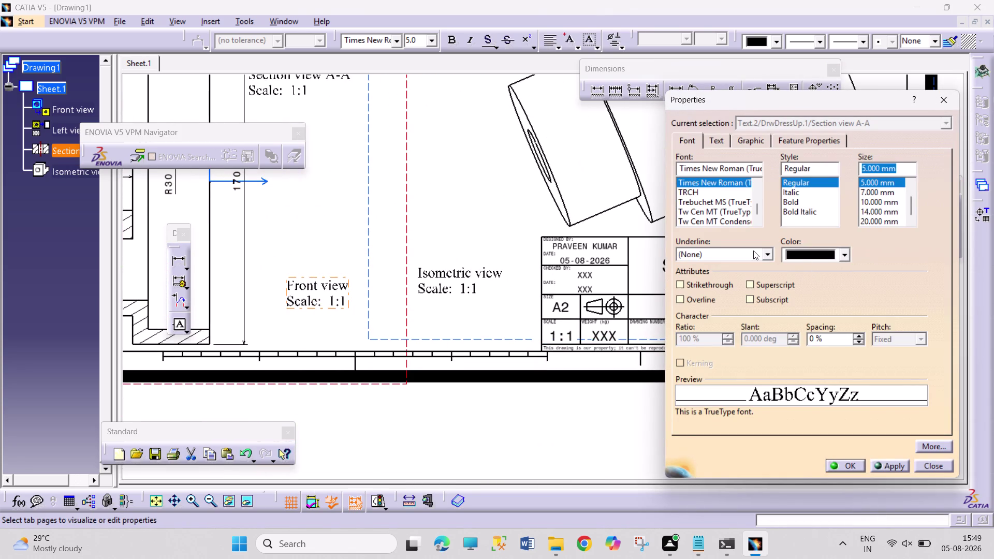
click(767, 253)
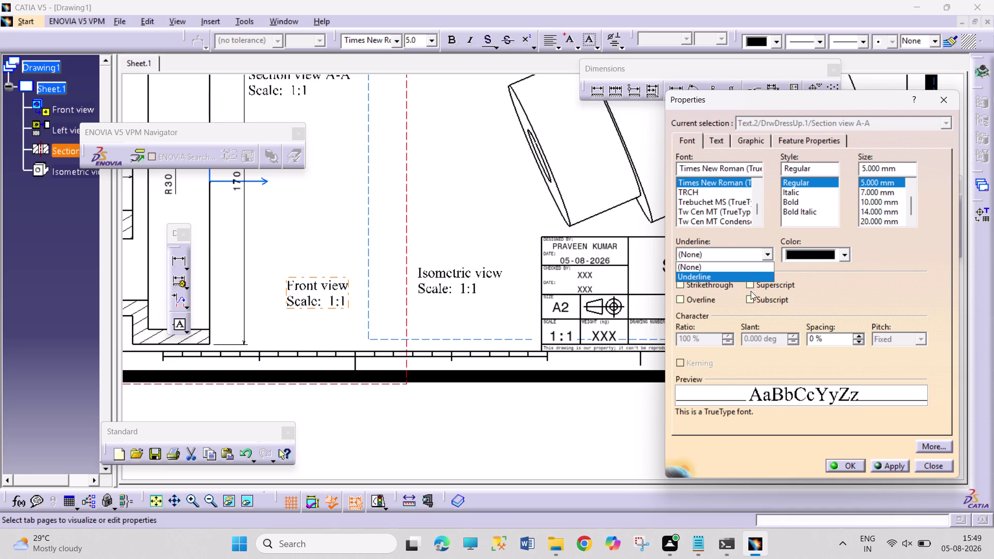
click(845, 291)
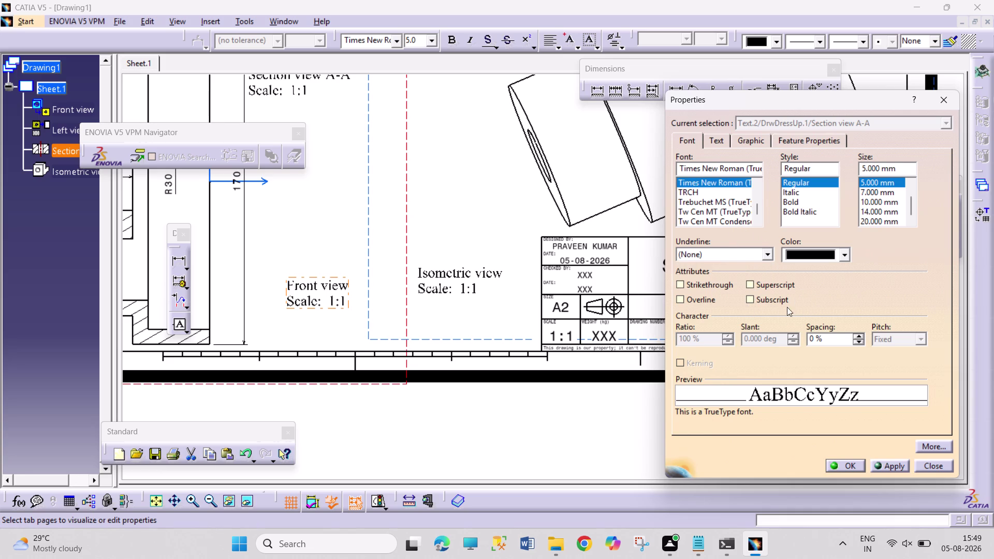
click(841, 465)
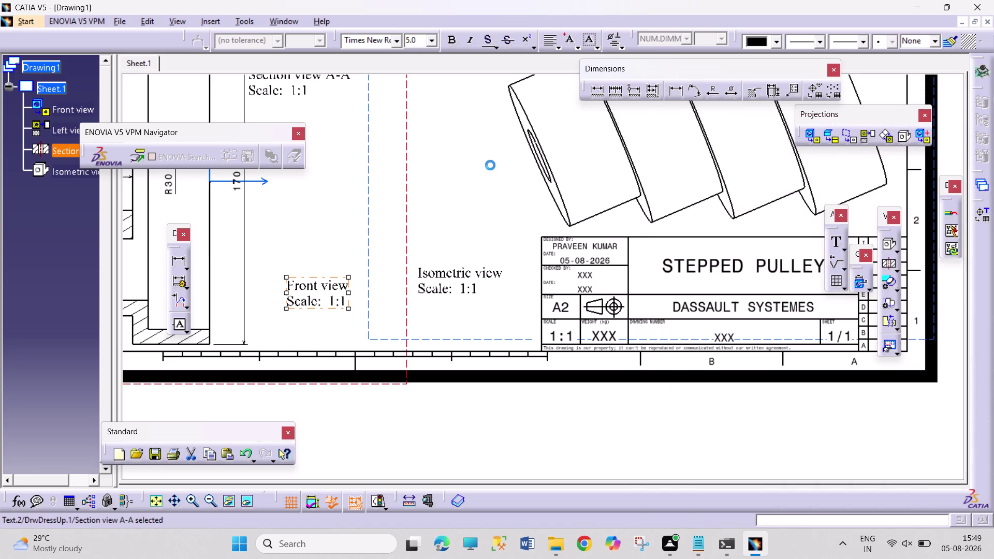
middle_drag(491, 165, 471, 256)
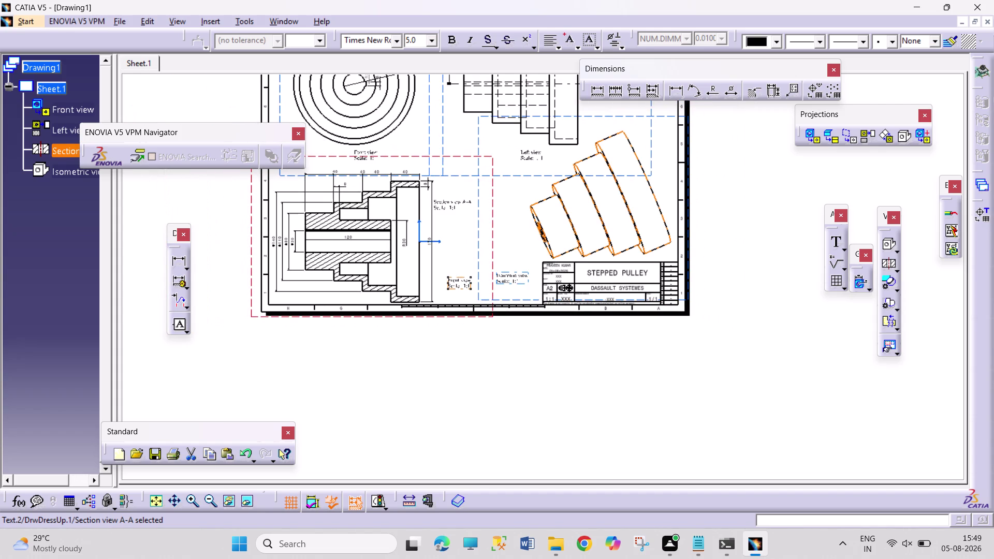
middle_drag(516, 185, 535, 136)
middle_drag(542, 133, 544, 135)
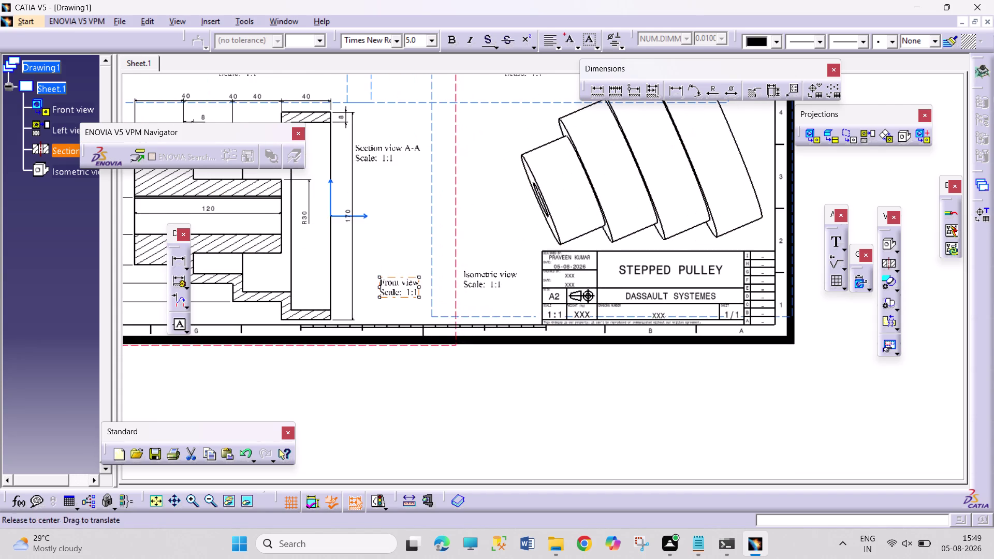
middle_drag(543, 135, 460, 292)
middle_drag(438, 245, 468, 158)
middle_drag(423, 203, 505, 299)
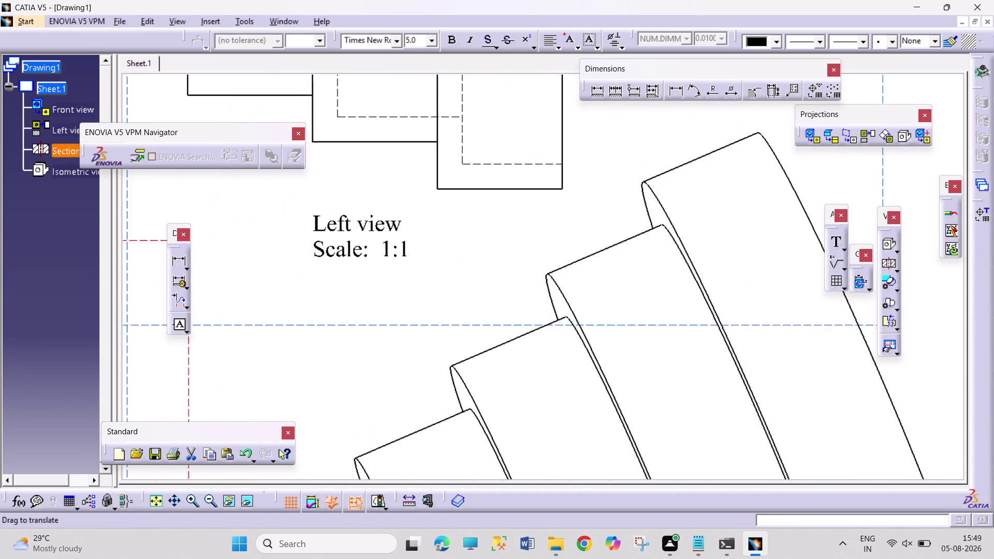
middle_drag(506, 299, 516, 313)
middle_drag(376, 282, 396, 224)
middle_drag(383, 275, 514, 299)
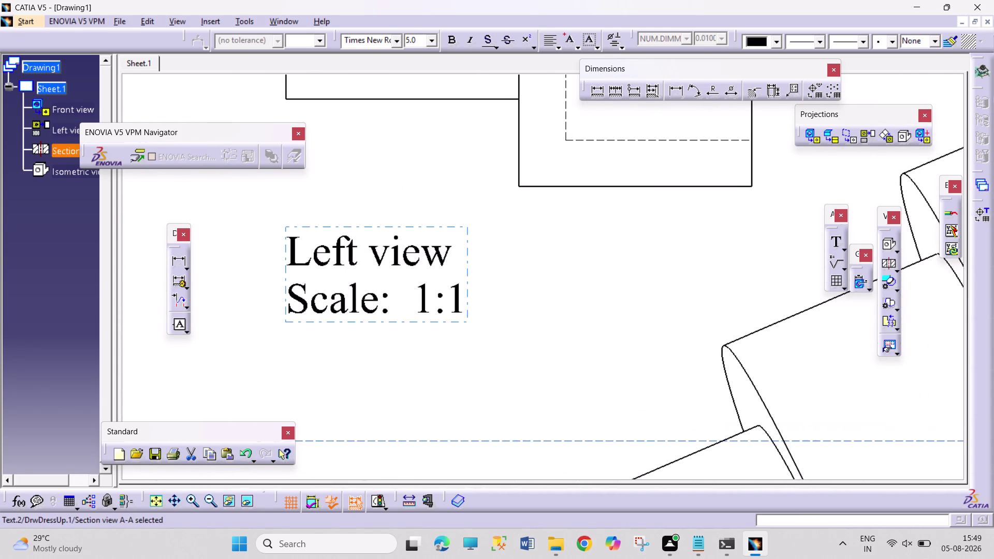
middle_drag(297, 304, 310, 276)
middle_drag(311, 278, 462, 288)
middle_drag(385, 286, 391, 274)
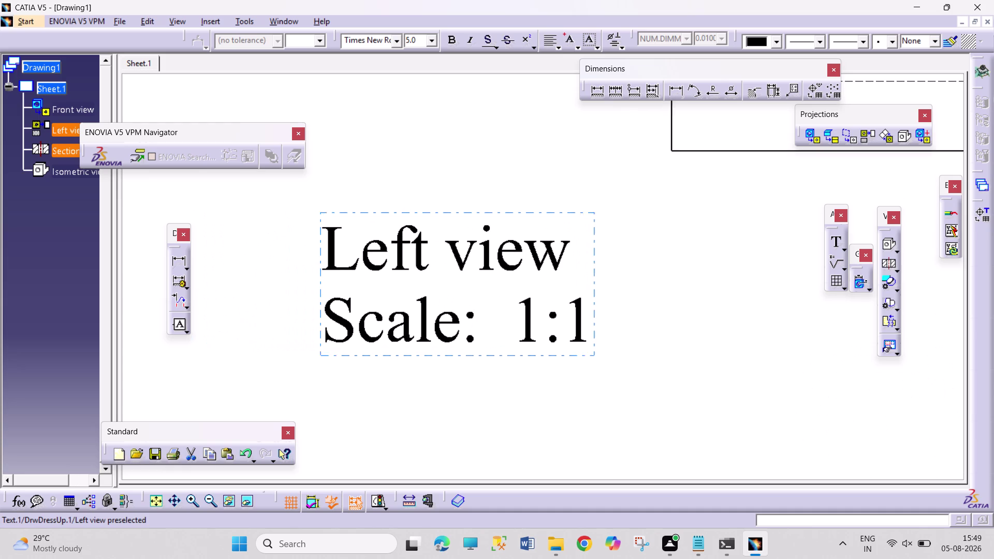
middle_drag(391, 275, 393, 273)
middle_drag(433, 283, 454, 276)
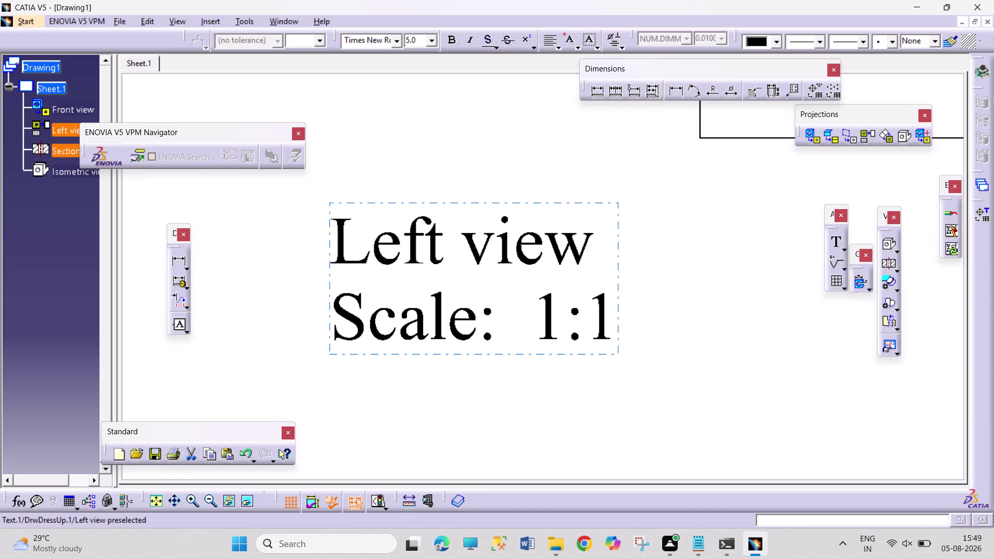
middle_drag(440, 268, 450, 232)
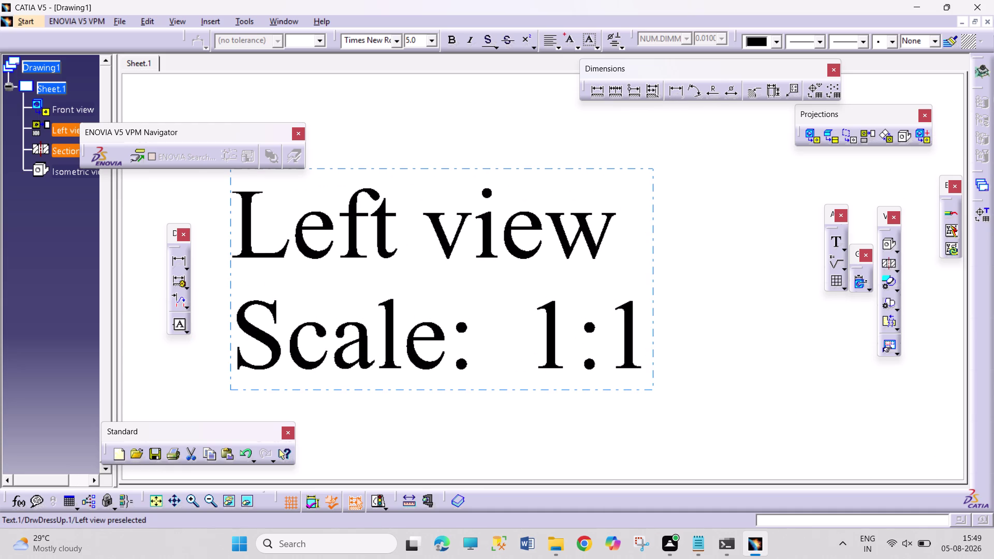
middle_drag(423, 264, 465, 264)
scroll(up, 3)
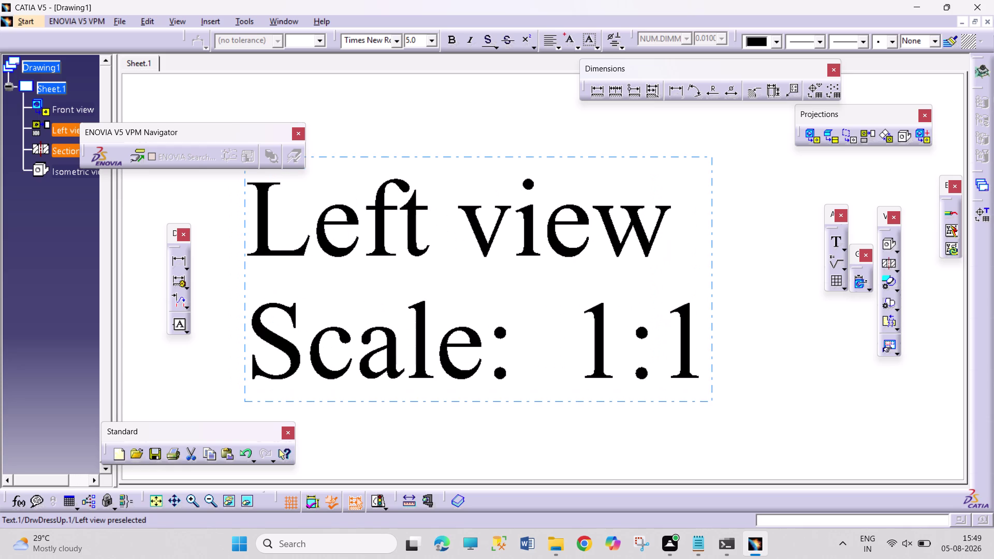
middle_drag(399, 294, 402, 287)
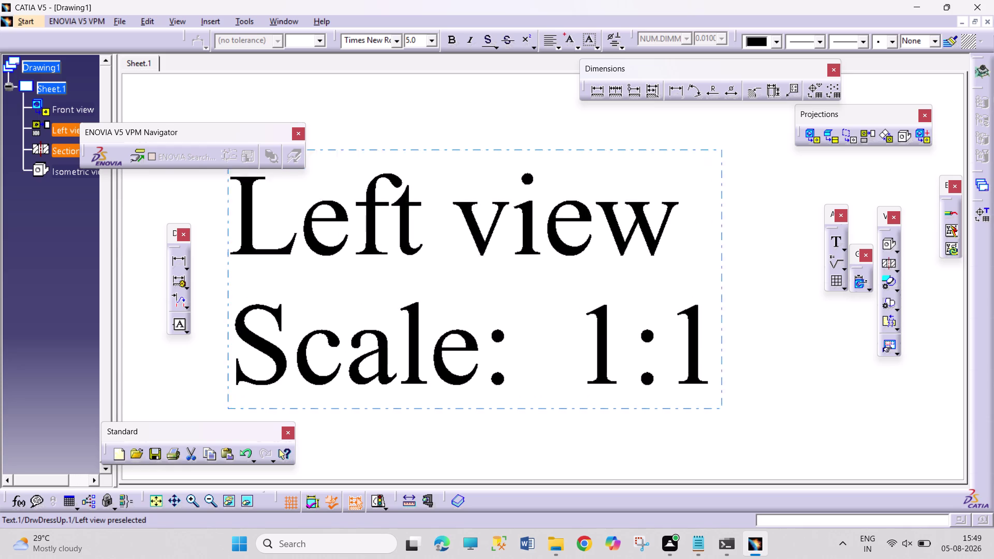
middle_drag(402, 286, 415, 247)
middle_drag(395, 295, 516, 274)
middle_drag(413, 285, 417, 277)
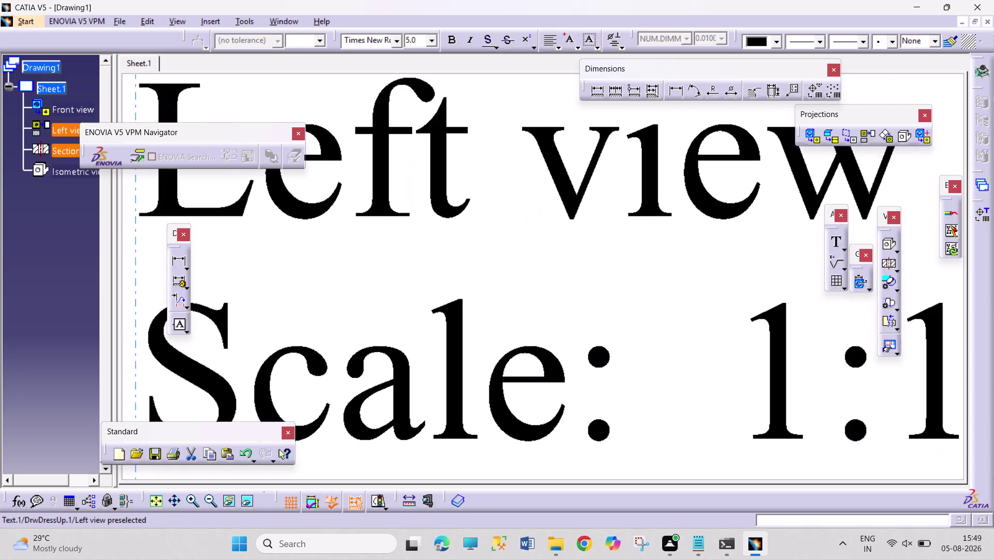
middle_drag(418, 277, 423, 264)
middle_drag(420, 253, 450, 393)
scroll(down, 3)
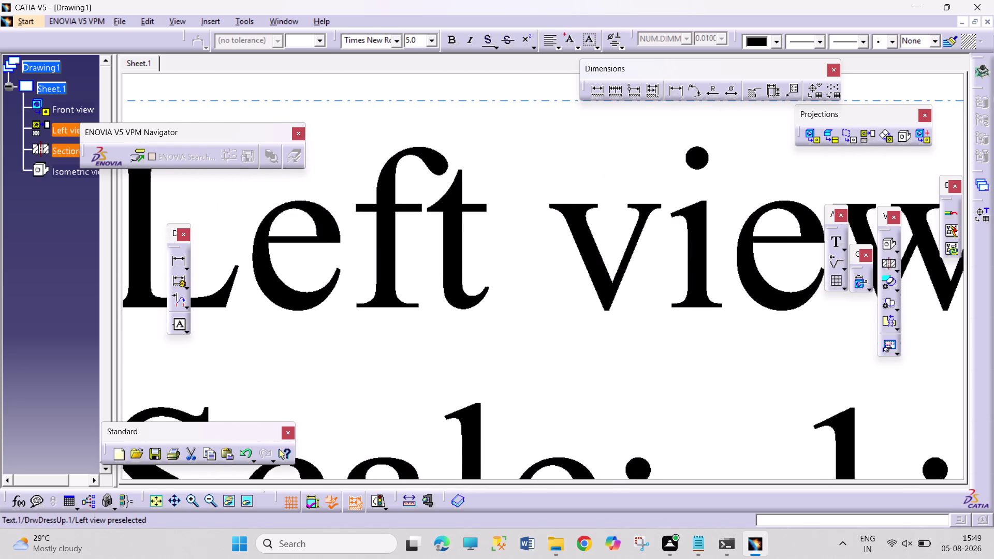
middle_drag(407, 321, 432, 394)
scroll(down, 3)
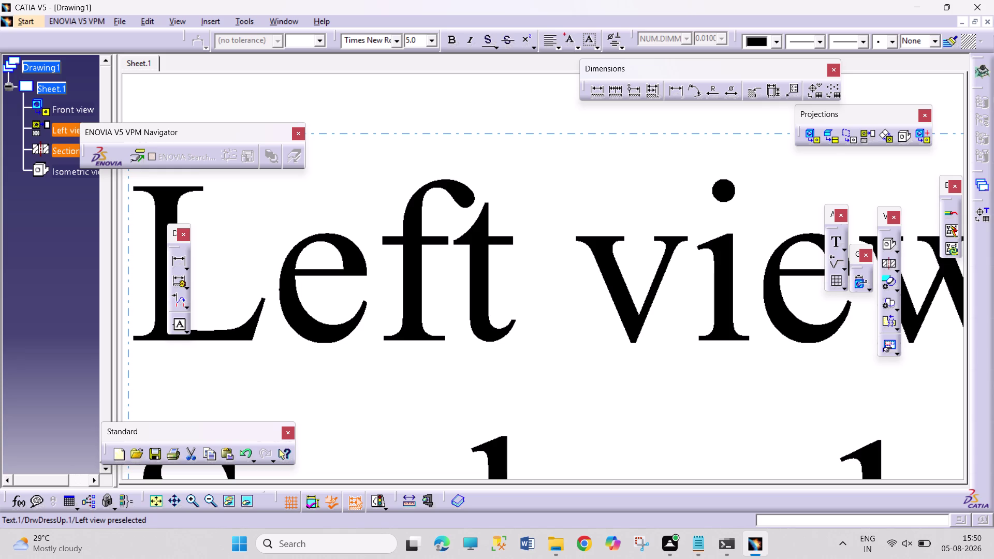
scroll(down, 3)
middle_drag(457, 279, 446, 318)
middle_drag(470, 304, 394, 397)
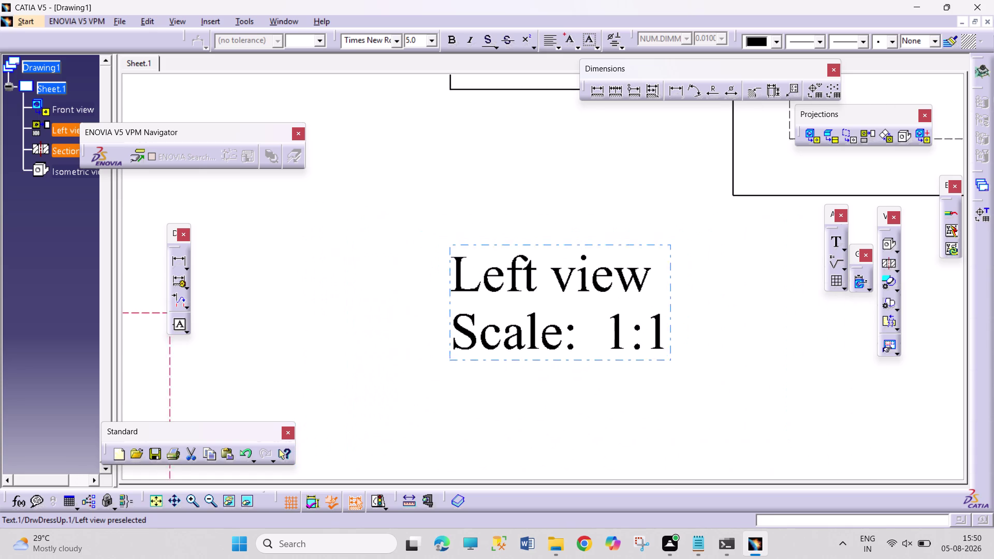
middle_drag(395, 397, 393, 397)
middle_drag(491, 323, 450, 387)
middle_drag(536, 306, 534, 309)
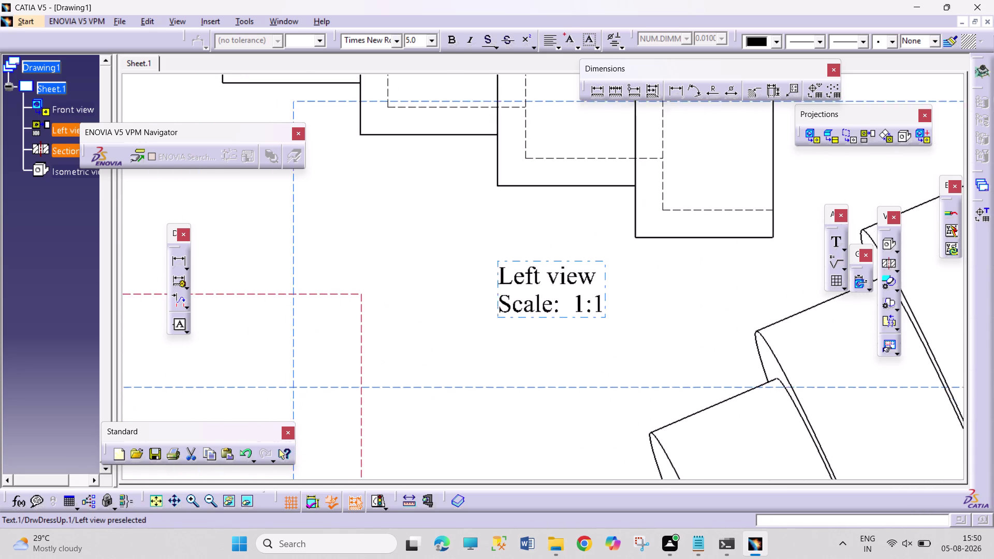
middle_drag(534, 308, 447, 415)
middle_drag(628, 304, 574, 366)
middle_drag(694, 273, 699, 250)
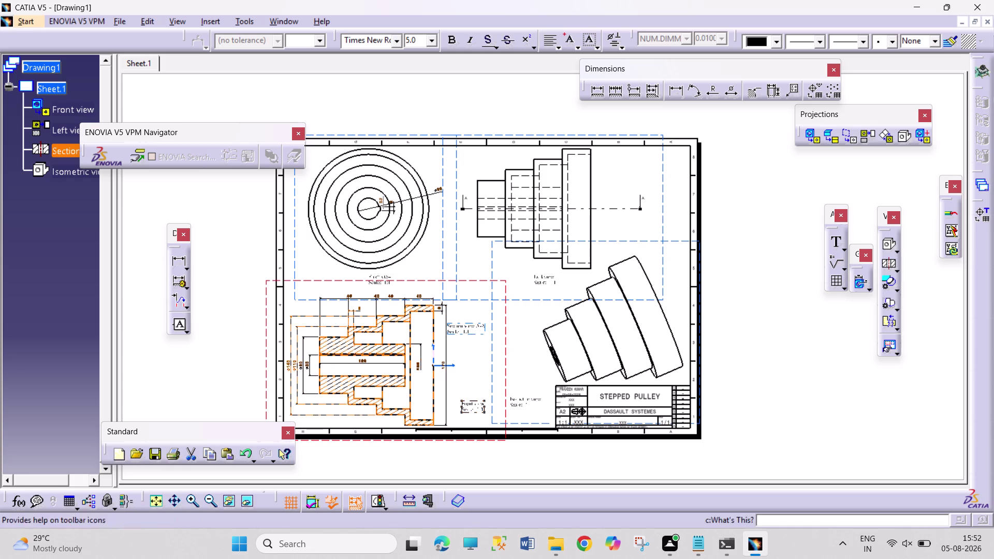
drag(756, 308, 780, 374)
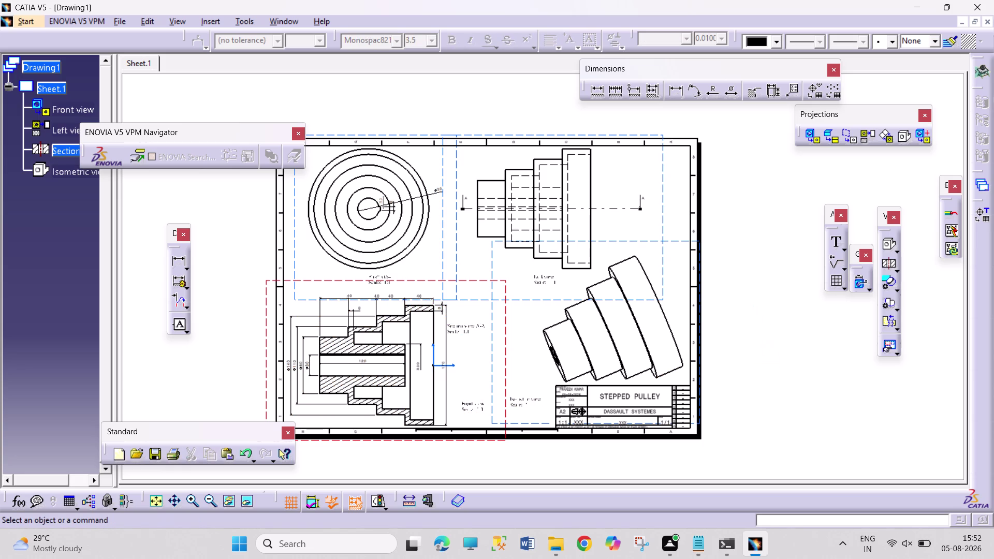
drag(751, 276, 793, 409)
drag(749, 272, 781, 388)
drag(716, 131, 771, 397)
drag(770, 397, 791, 499)
drag(720, 133, 720, 143)
drag(720, 143, 807, 426)
drag(734, 181, 841, 312)
drag(841, 311, 827, 354)
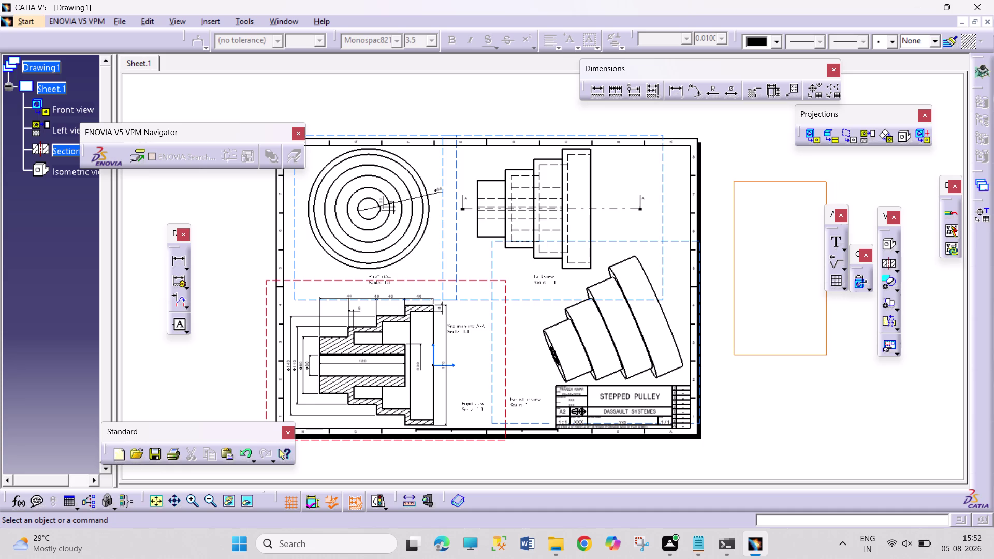
drag(827, 354, 937, 438)
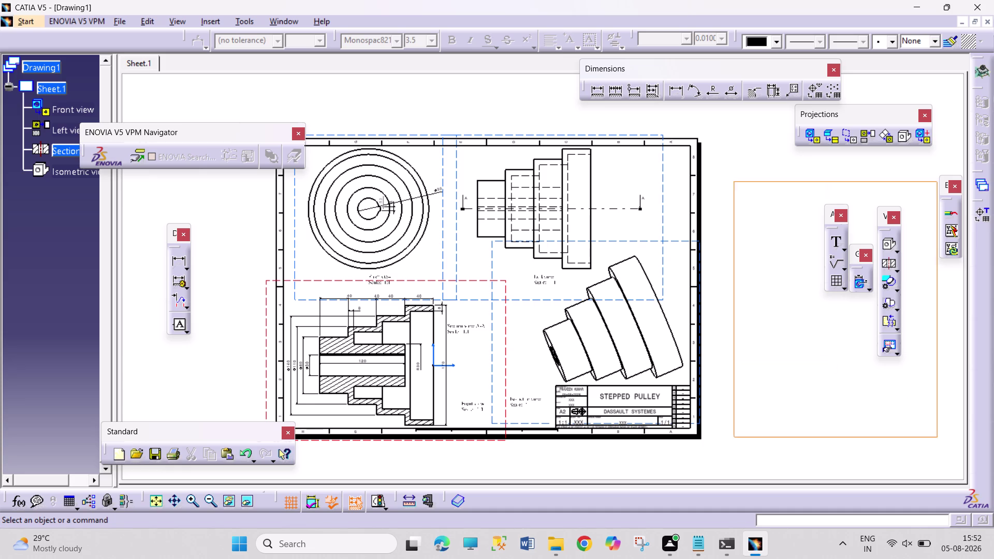
drag(936, 438, 911, 446)
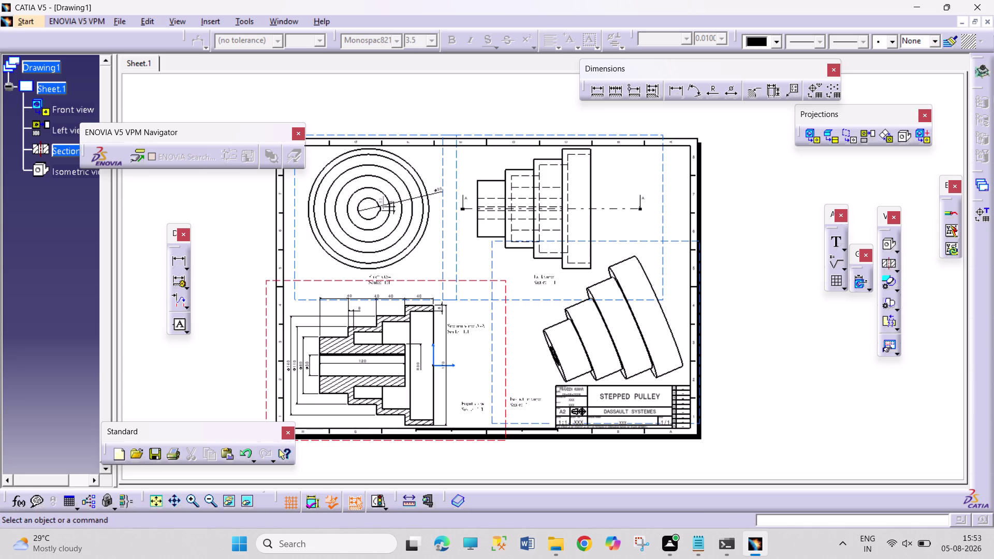
drag(819, 360, 835, 386)
drag(754, 326, 853, 451)
drag(780, 302, 838, 403)
drag(787, 178, 917, 371)
drag(917, 372, 919, 426)
drag(789, 180, 912, 377)
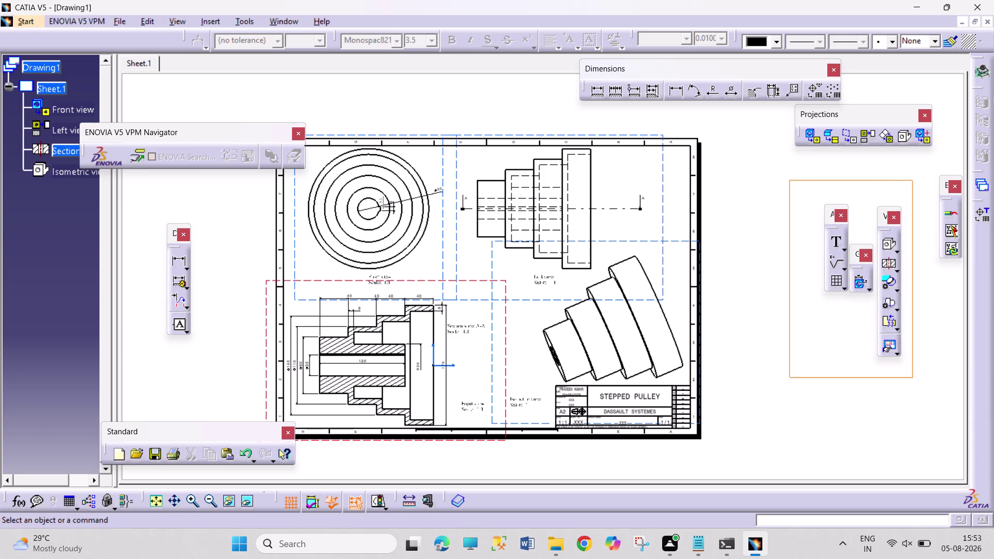
drag(913, 377, 916, 455)
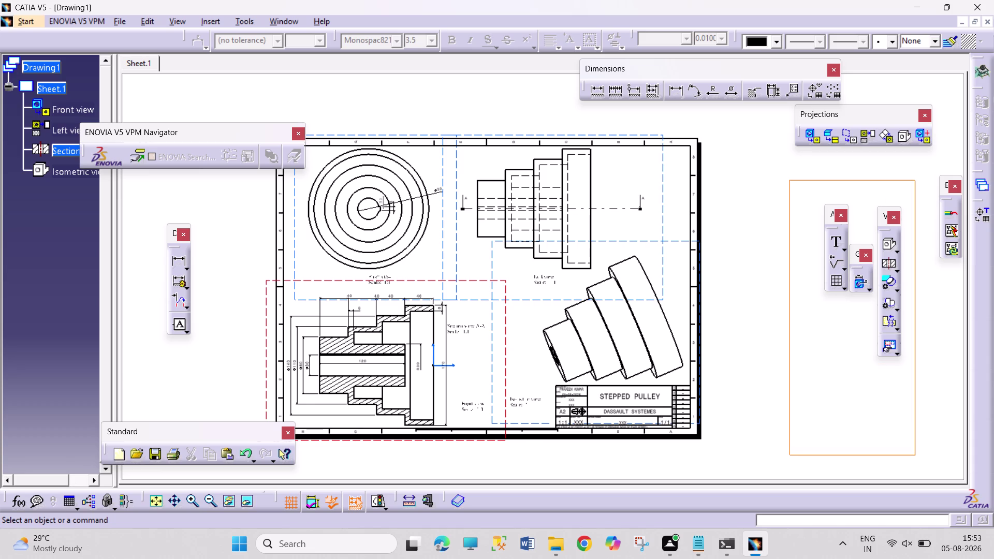
drag(916, 455, 906, 366)
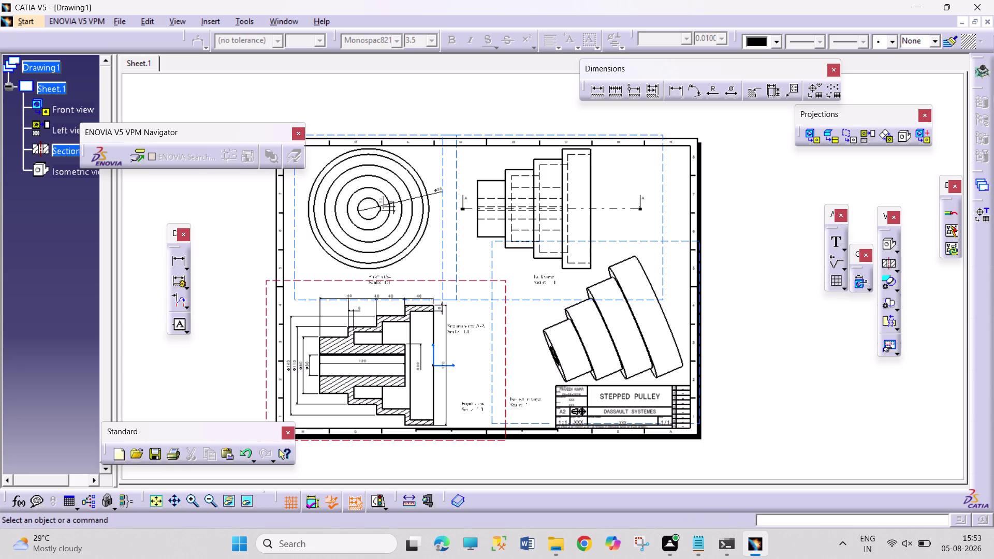
drag(803, 199, 899, 303)
drag(899, 303, 915, 368)
drag(915, 368, 914, 369)
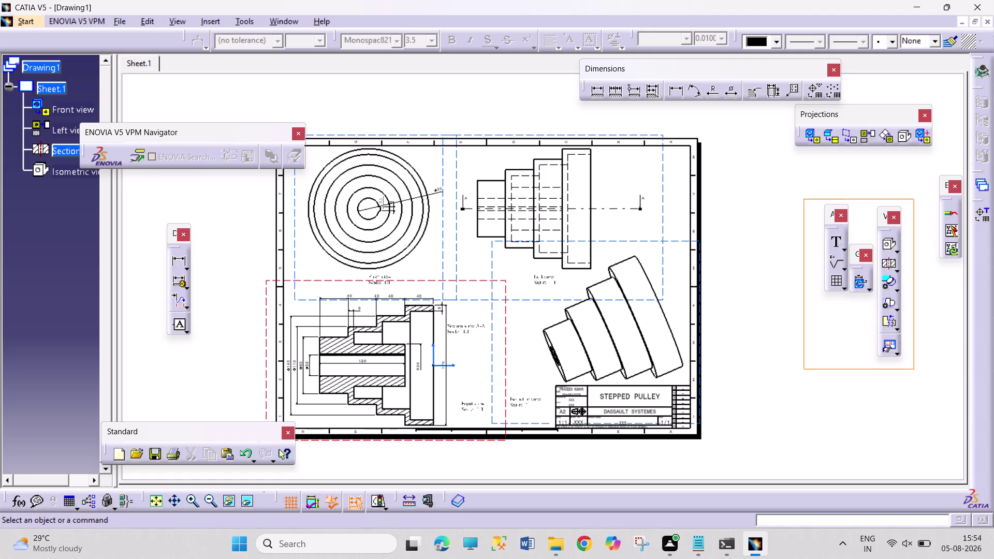
drag(915, 368, 911, 361)
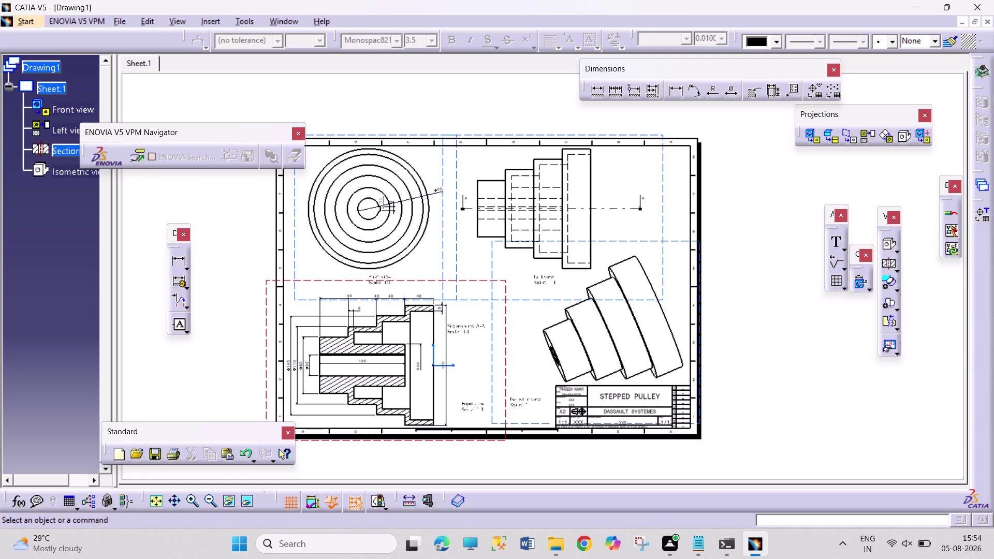
drag(815, 199, 905, 365)
drag(905, 366, 906, 363)
drag(753, 278, 842, 378)
drag(842, 378, 878, 440)
drag(796, 297, 873, 474)
drag(873, 474, 876, 485)
drag(768, 297, 887, 415)
drag(887, 415, 932, 455)
drag(770, 303, 853, 361)
drag(853, 362, 870, 436)
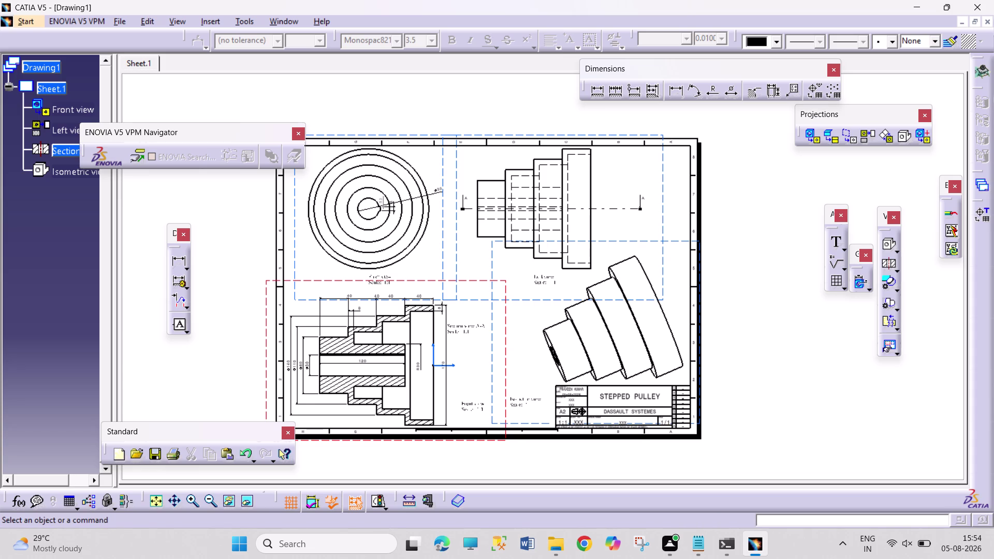
drag(810, 198, 914, 405)
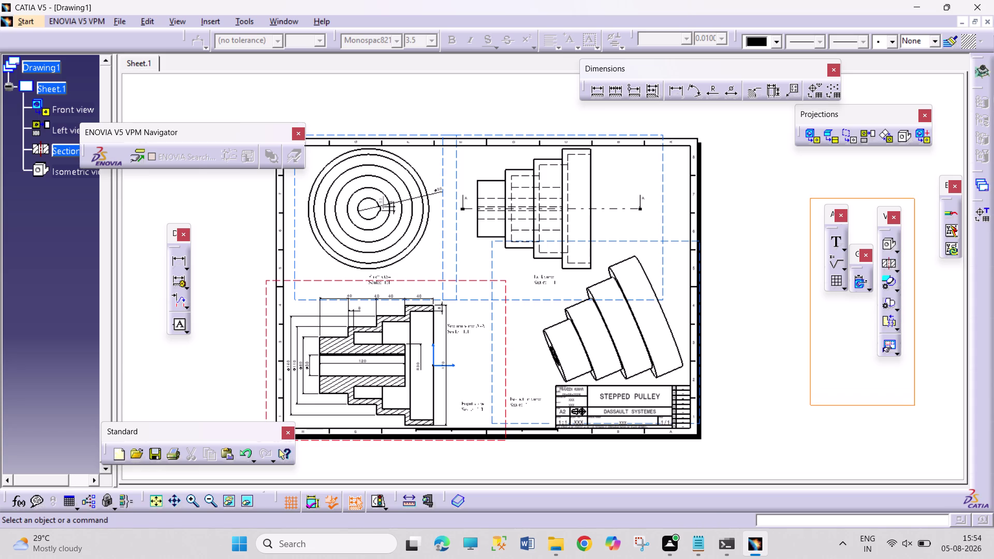
drag(914, 405, 904, 366)
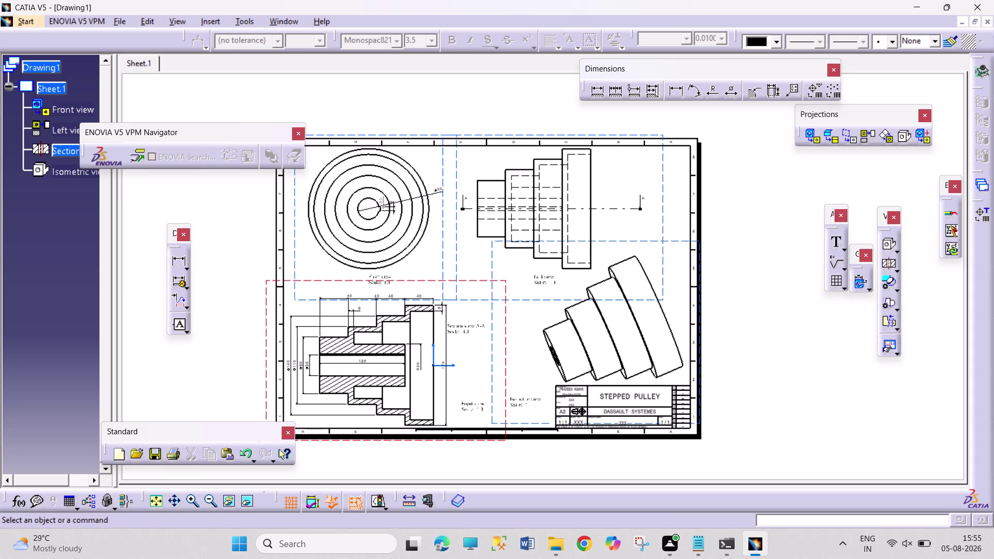
drag(904, 366, 908, 364)
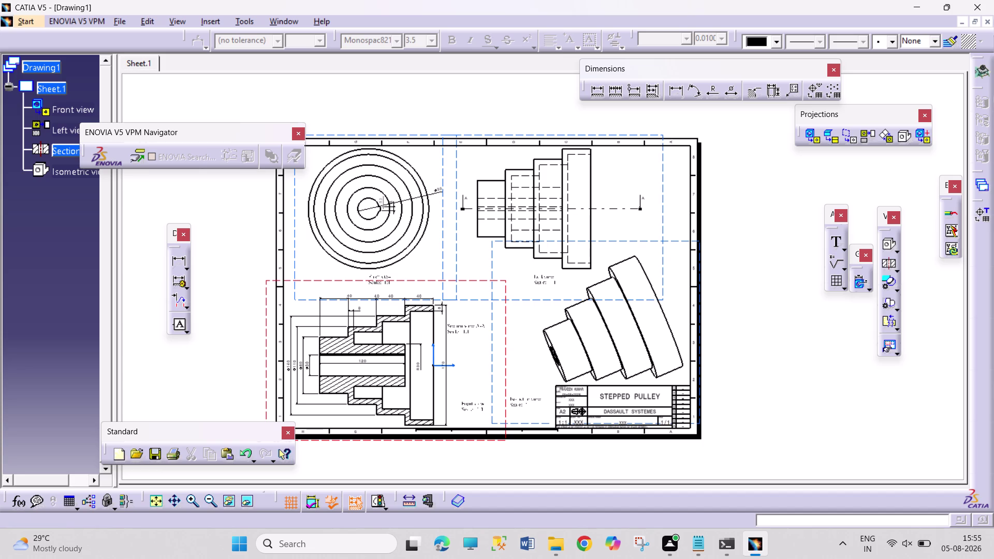
drag(736, 200, 745, 221)
drag(745, 221, 818, 367)
drag(747, 203, 791, 281)
drag(749, 221, 789, 298)
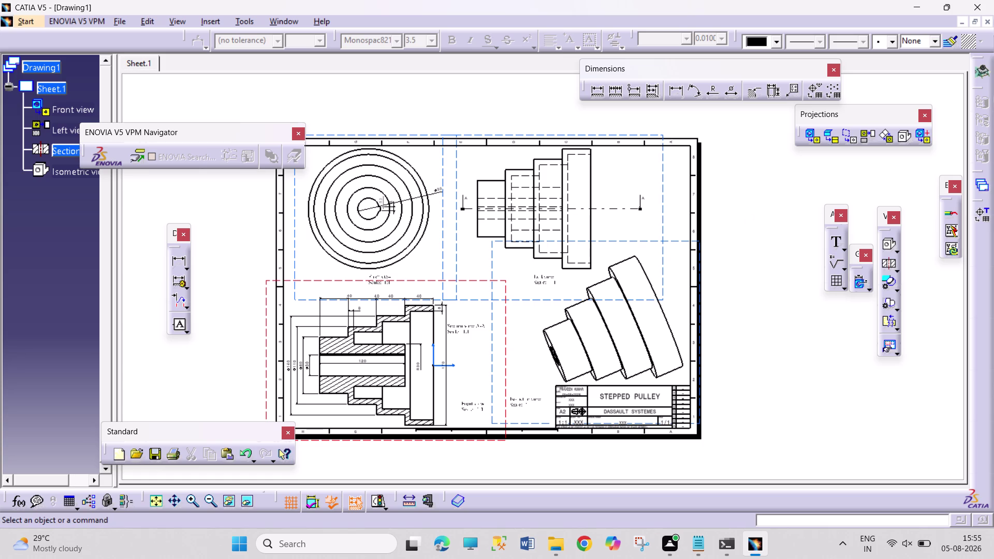
drag(788, 298, 813, 401)
drag(736, 174, 879, 412)
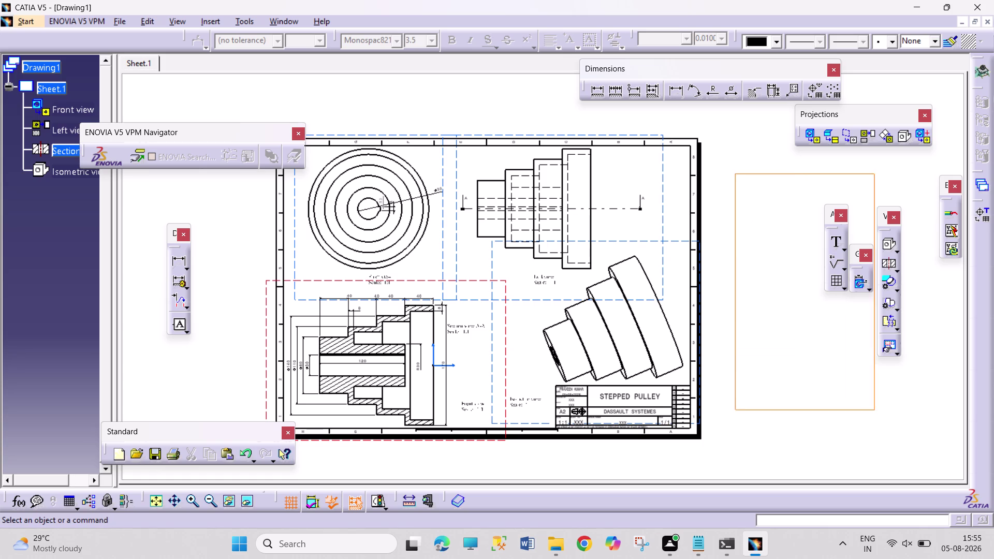
drag(879, 413, 912, 427)
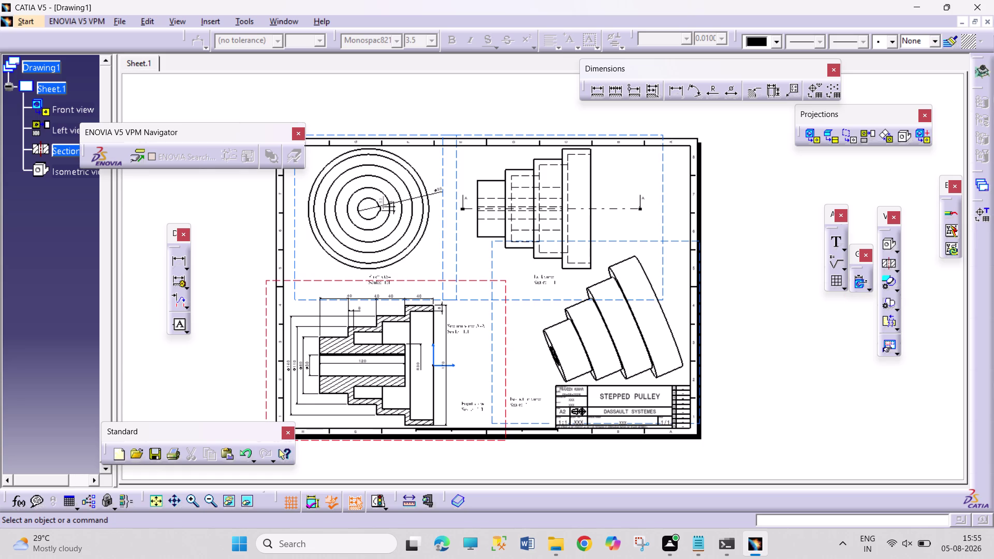
drag(738, 190, 798, 383)
drag(730, 159, 781, 272)
drag(739, 184, 792, 296)
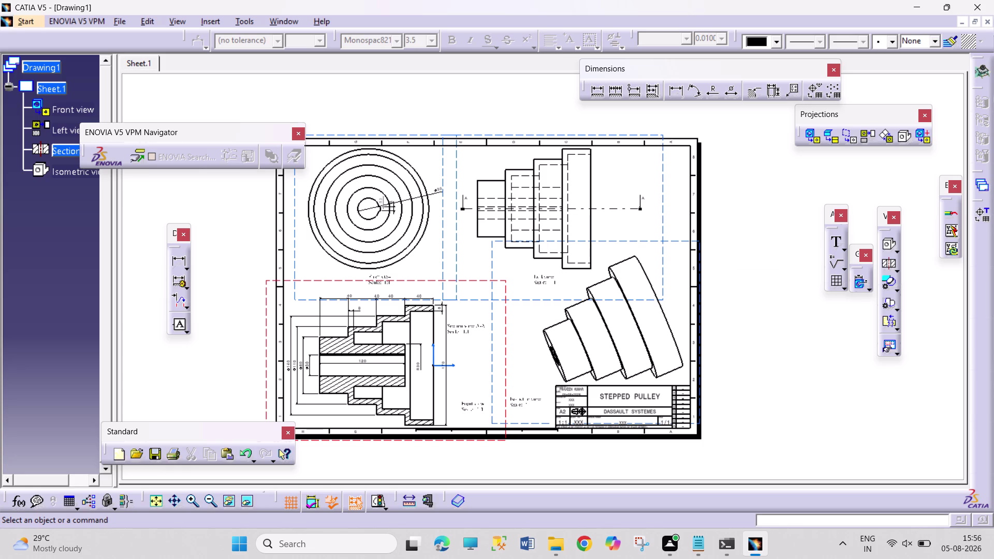
click(754, 210)
click(753, 210)
drag(745, 174, 760, 218)
drag(760, 218, 778, 248)
drag(736, 158, 774, 254)
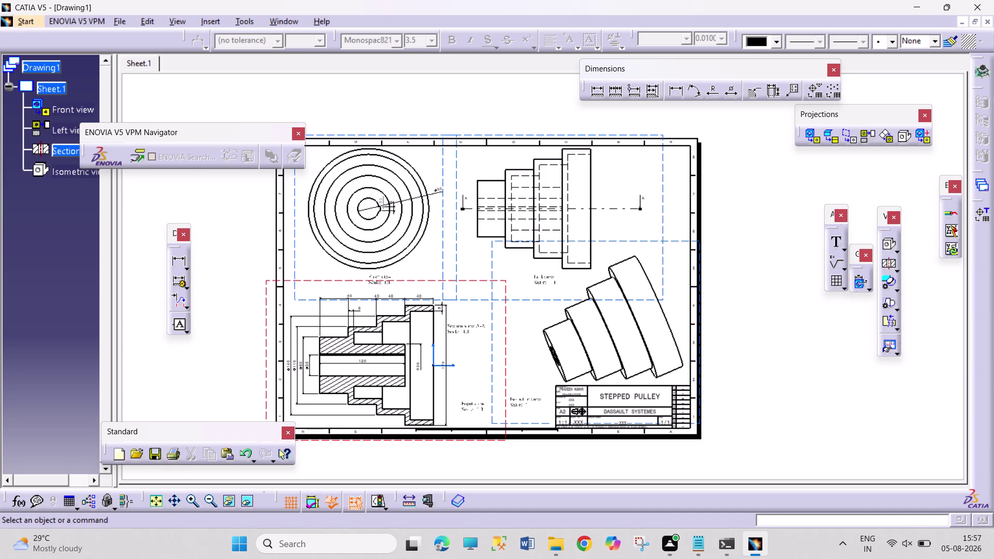
click(751, 218)
click(743, 167)
drag(738, 144, 769, 225)
drag(744, 171, 786, 279)
drag(765, 188, 821, 301)
drag(753, 161, 915, 365)
drag(915, 365, 917, 376)
drag(749, 186, 776, 266)
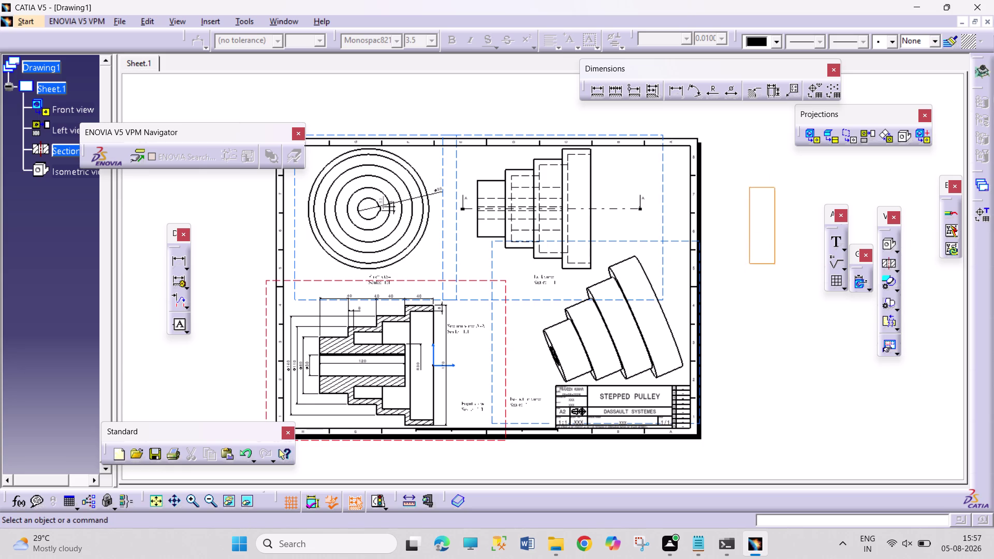
drag(775, 266, 793, 366)
drag(746, 156, 794, 290)
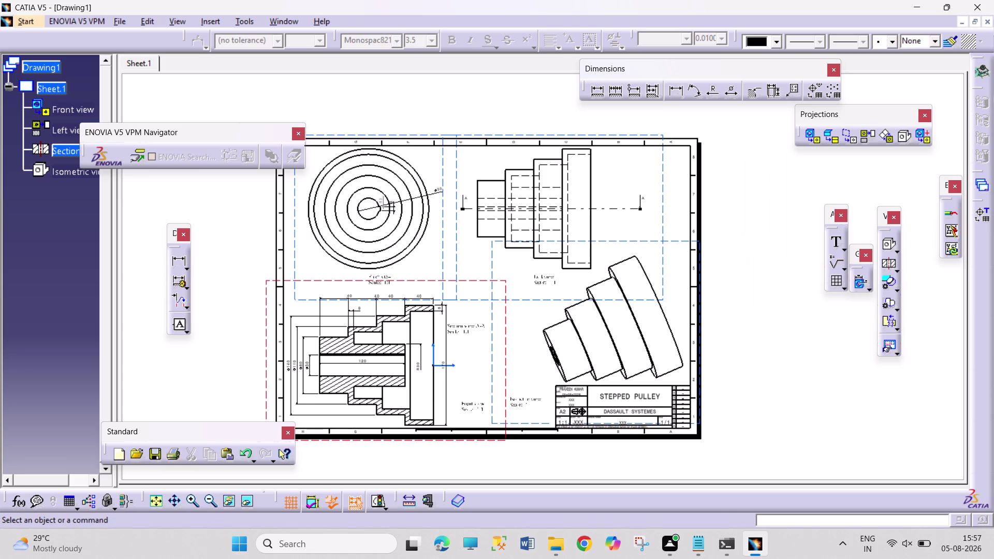
drag(795, 290, 821, 361)
drag(748, 179, 805, 309)
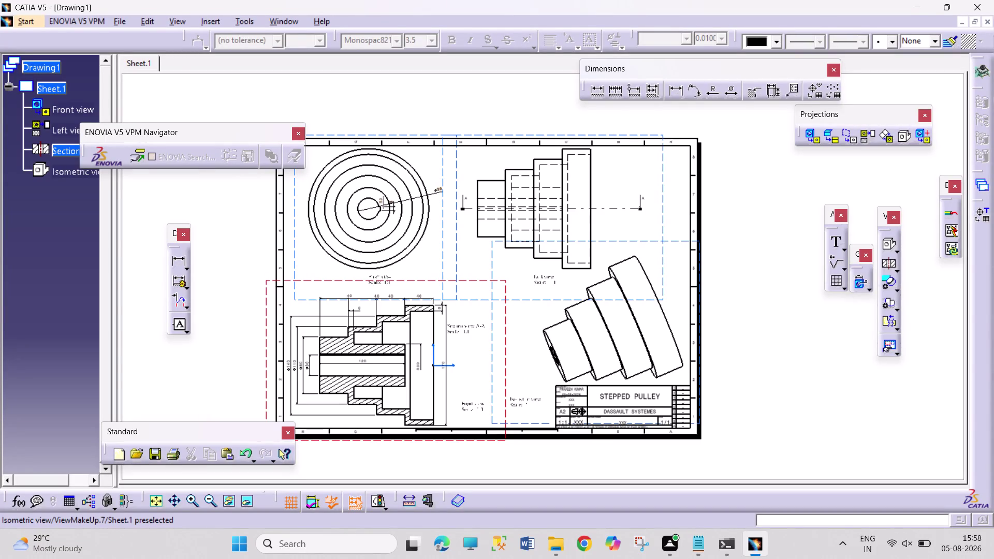
drag(761, 304, 811, 397)
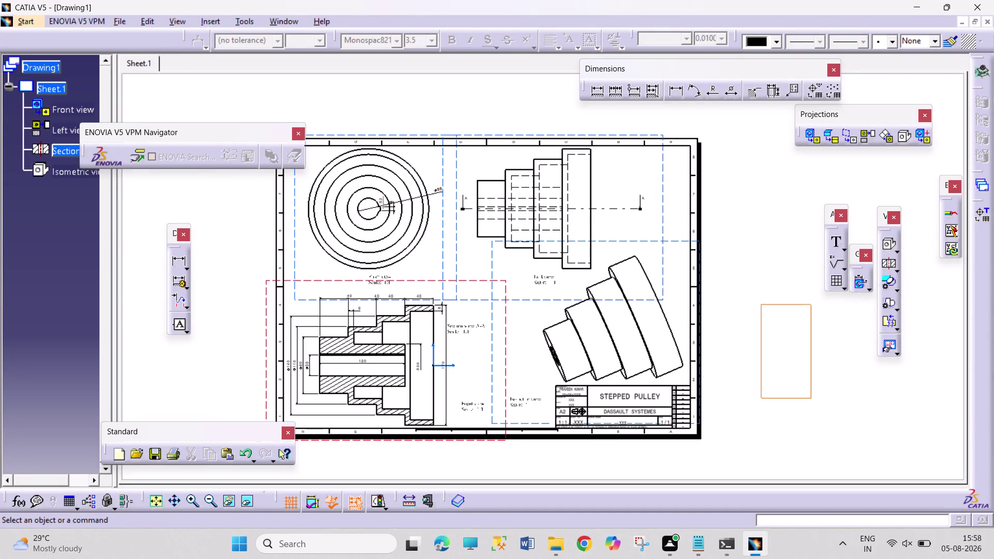
click(761, 348)
drag(759, 298, 807, 366)
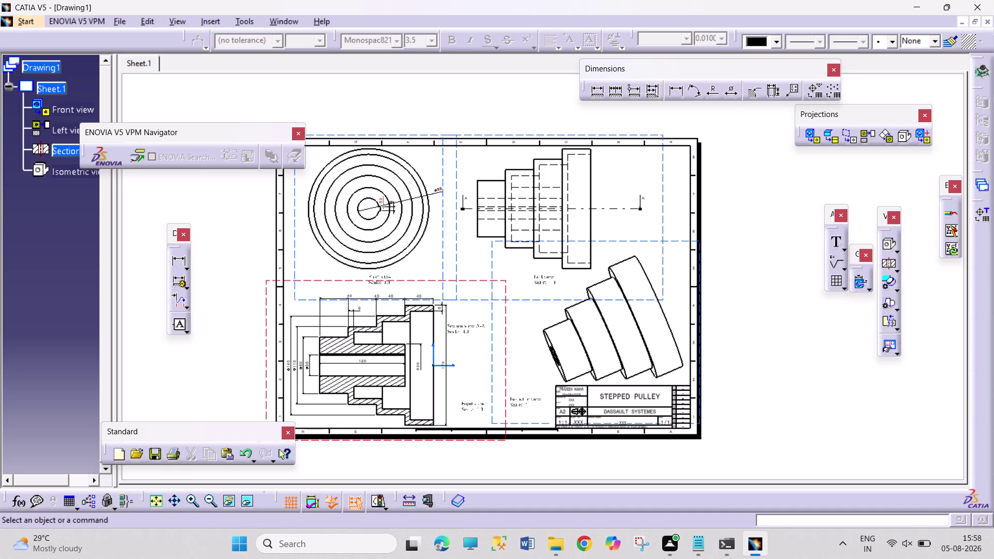
drag(779, 305, 816, 389)
drag(813, 384, 825, 437)
drag(825, 436, 809, 423)
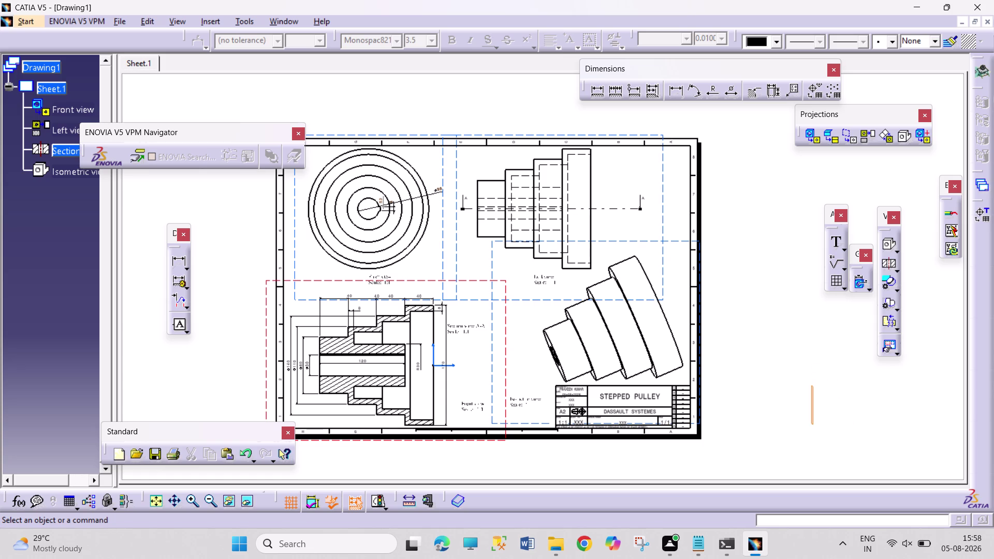
drag(810, 424, 841, 395)
drag(840, 395, 847, 386)
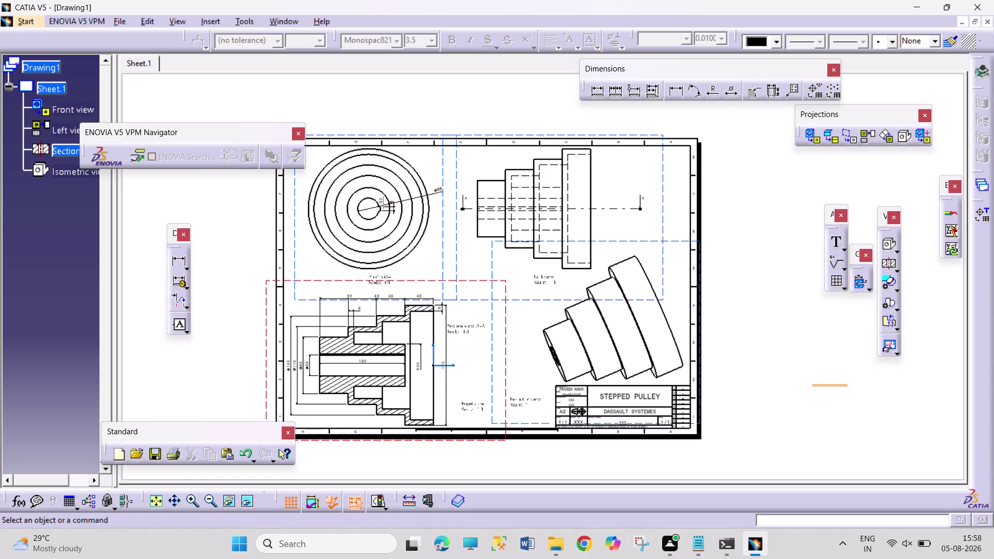
drag(847, 385, 875, 407)
drag(875, 406, 777, 424)
drag(760, 208, 801, 322)
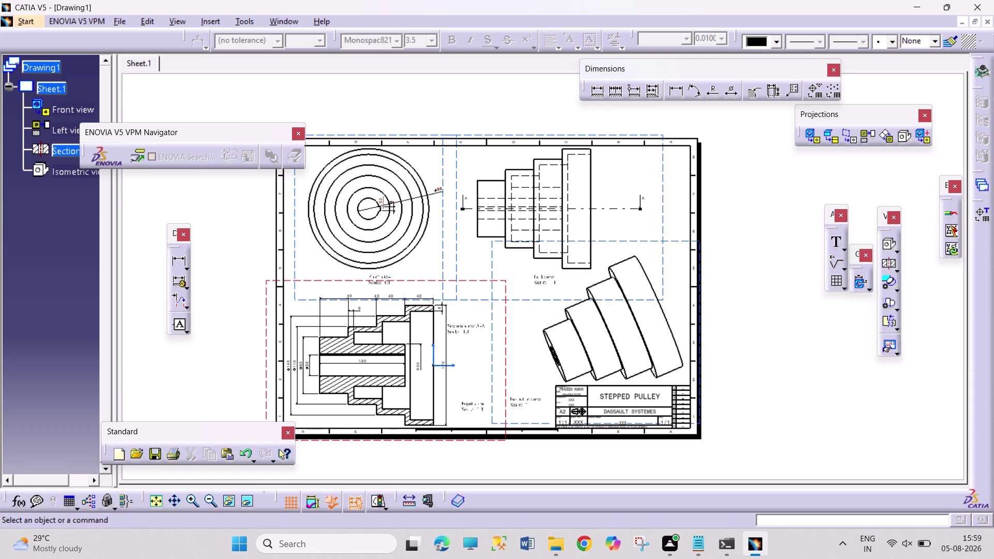
Trap-select the stepped pulley's isometric view with a box so it highlights.
drag(800, 322, 803, 401)
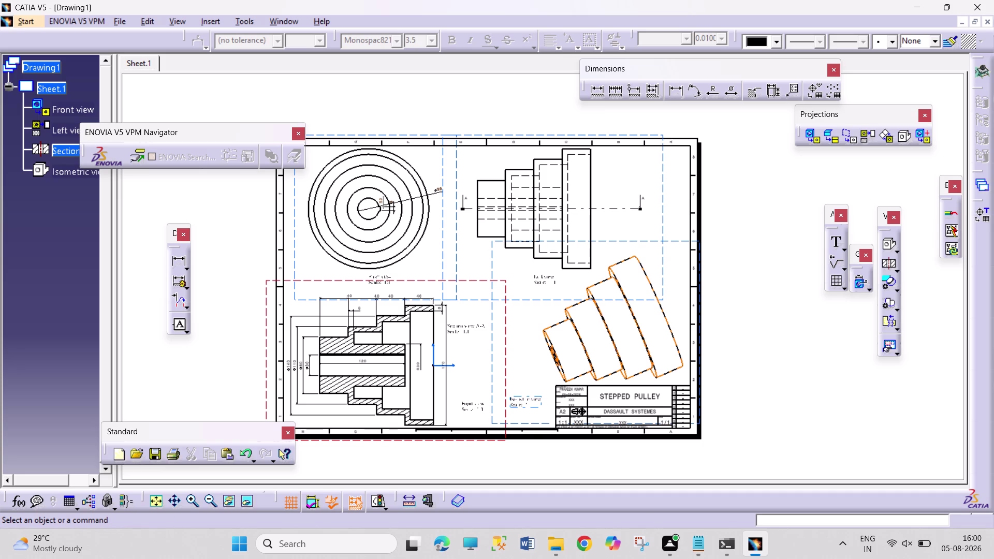
Deselect the isometric view and show the section view types, including Offset Section View.
drag(752, 181, 898, 261)
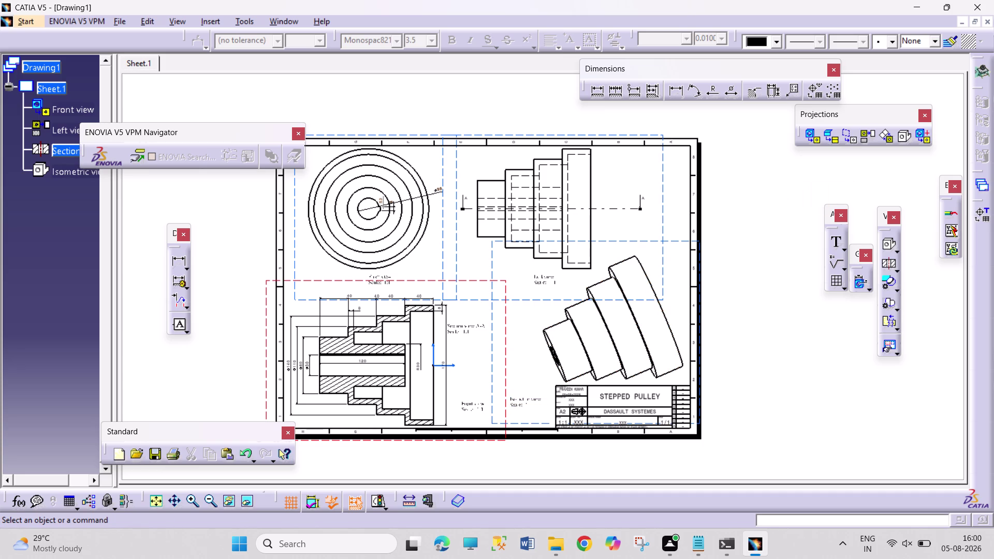
drag(898, 261, 911, 397)
click(897, 254)
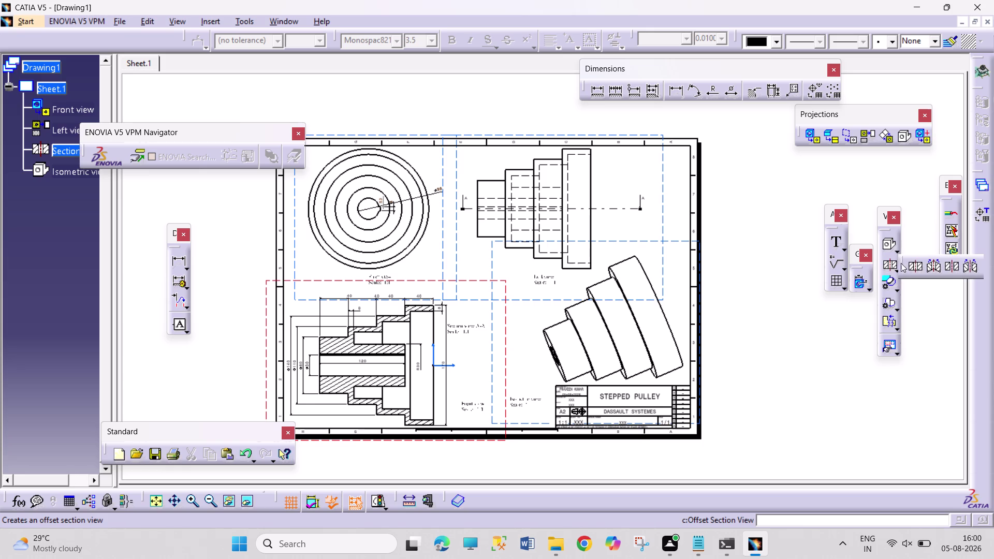
Look through the Sections and Projections view options, including Isometric View, then dismiss them.
click(914, 296)
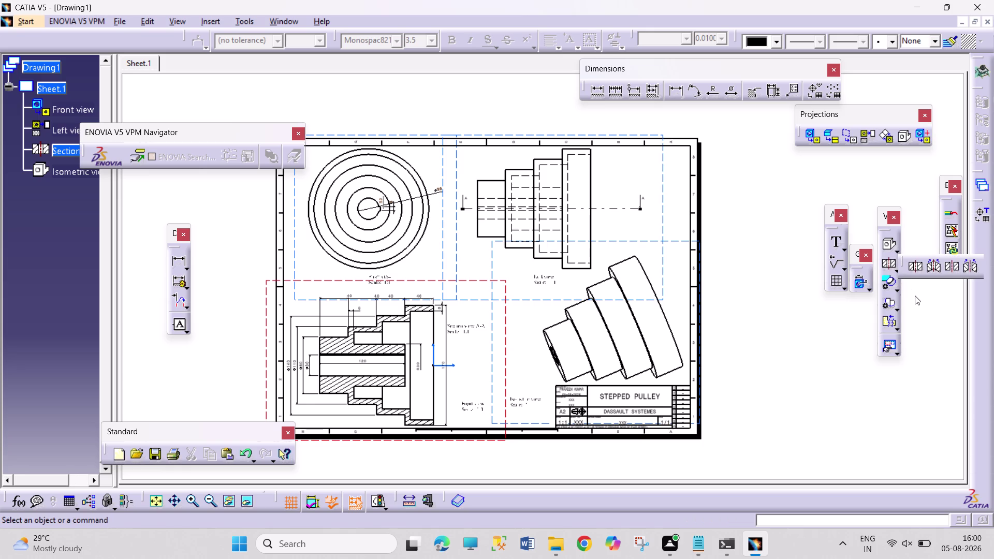
click(897, 268)
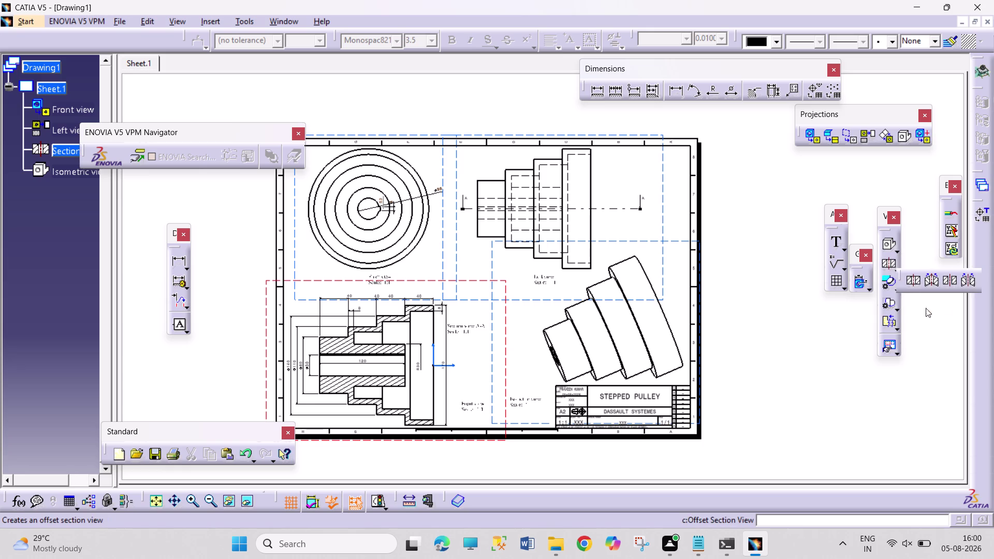
click(927, 309)
click(898, 253)
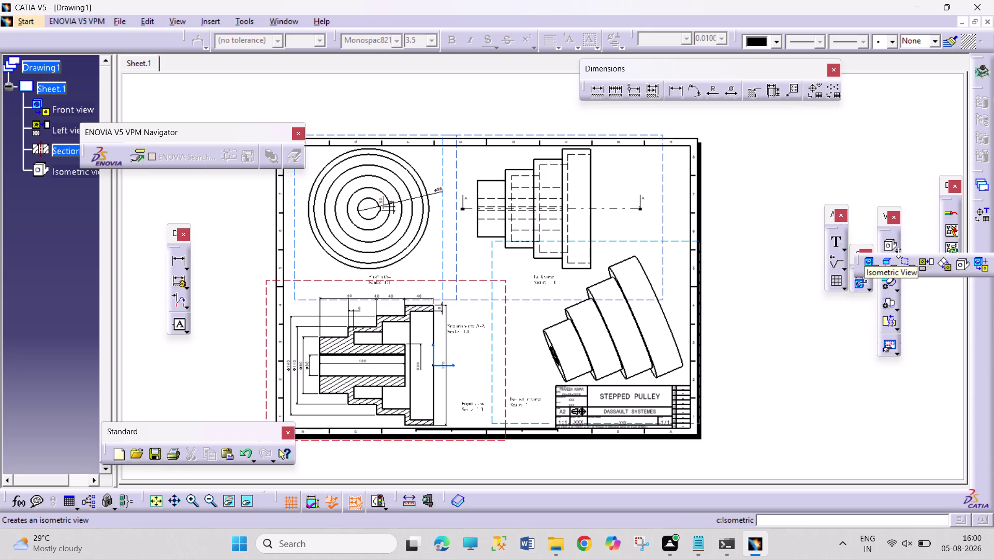
click(917, 309)
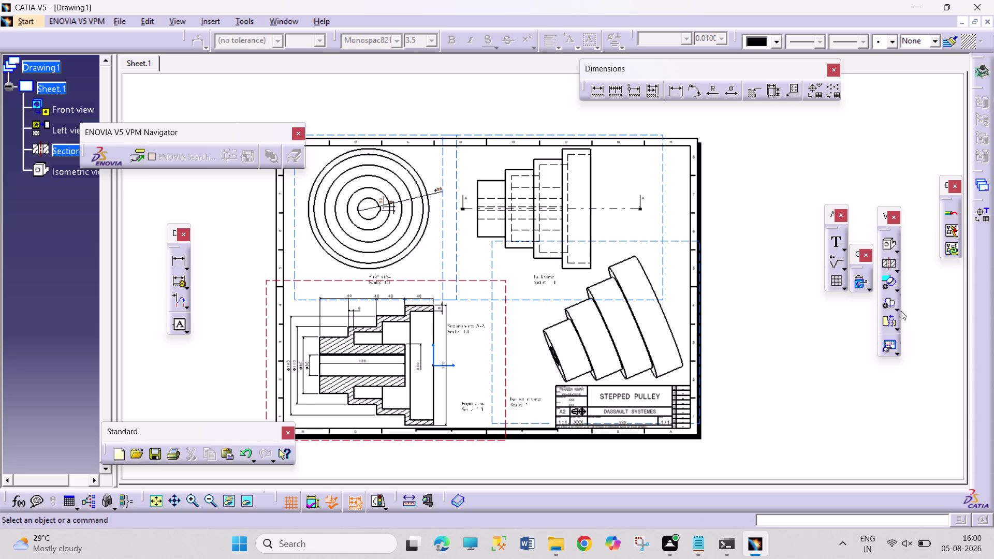
Click and drag on empty sheet space to clear any remaining selection.
drag(763, 277, 781, 330)
drag(780, 331, 794, 356)
click(796, 177)
click(796, 176)
click(796, 177)
drag(796, 176, 811, 229)
drag(753, 159, 761, 173)
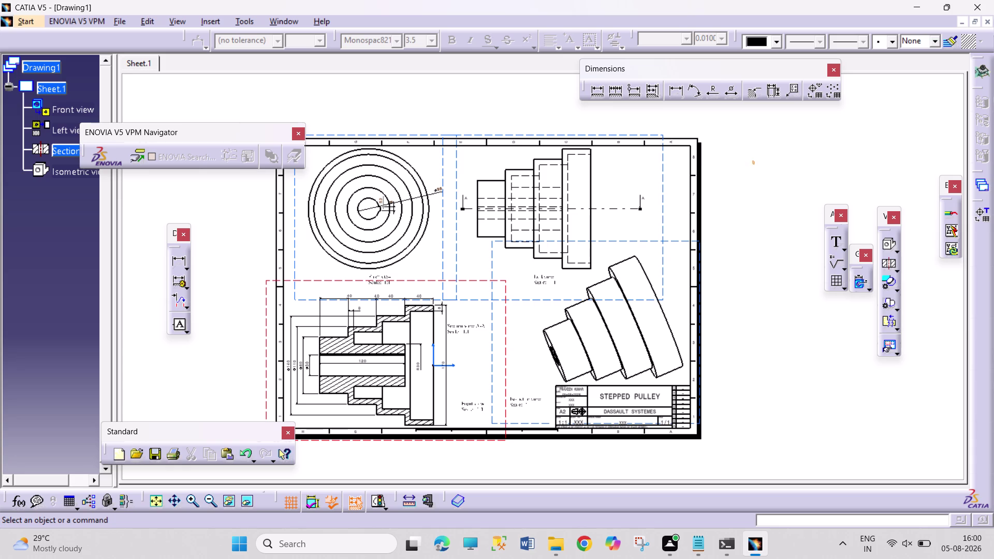
Drag repeatedly across the front, left, section and isometric views without changing Sheet.1.
drag(761, 173, 807, 258)
drag(749, 159, 804, 248)
drag(763, 154, 811, 267)
drag(751, 132, 811, 325)
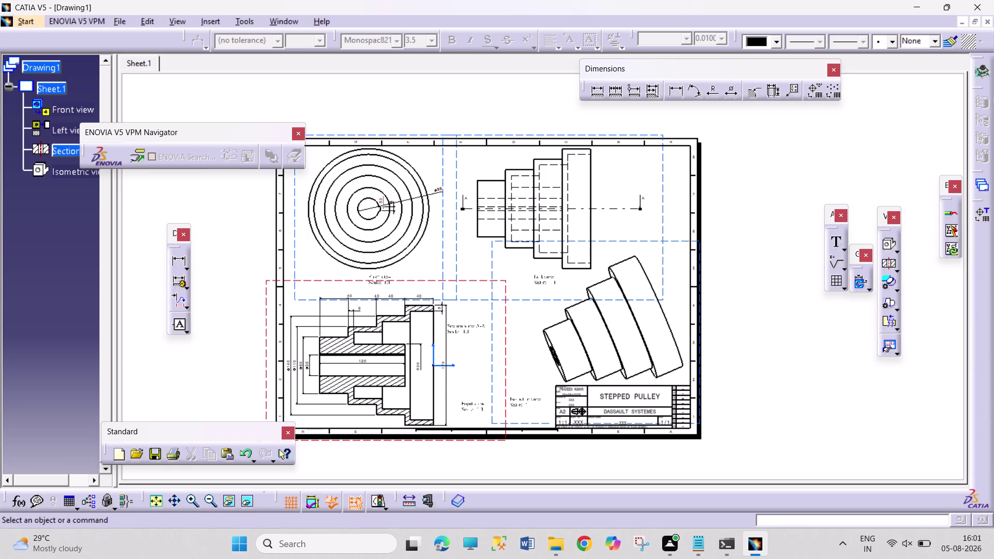
drag(810, 325, 895, 392)
drag(895, 392, 923, 377)
drag(739, 149, 822, 427)
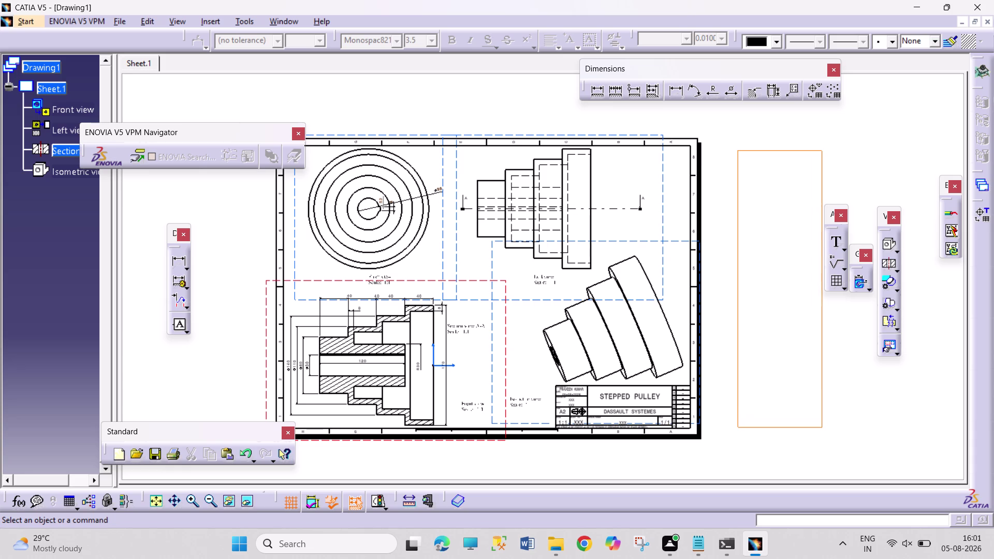
drag(823, 427, 812, 424)
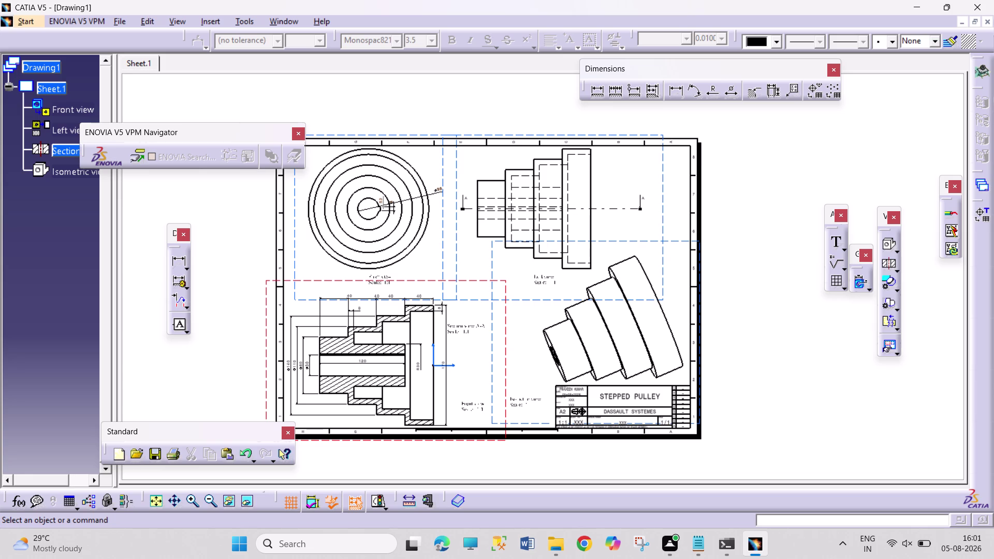
drag(742, 158, 812, 404)
drag(794, 314, 790, 308)
drag(790, 308, 771, 329)
drag(757, 293, 759, 295)
drag(758, 294, 783, 348)
drag(771, 286, 797, 356)
drag(785, 155, 804, 188)
drag(804, 188, 919, 420)
drag(797, 338, 799, 347)
drag(799, 346, 855, 430)
drag(800, 328, 855, 419)
drag(780, 299, 781, 304)
drag(781, 304, 833, 410)
drag(780, 278, 936, 451)
drag(803, 183, 939, 384)
drag(939, 384, 916, 408)
drag(772, 174, 935, 375)
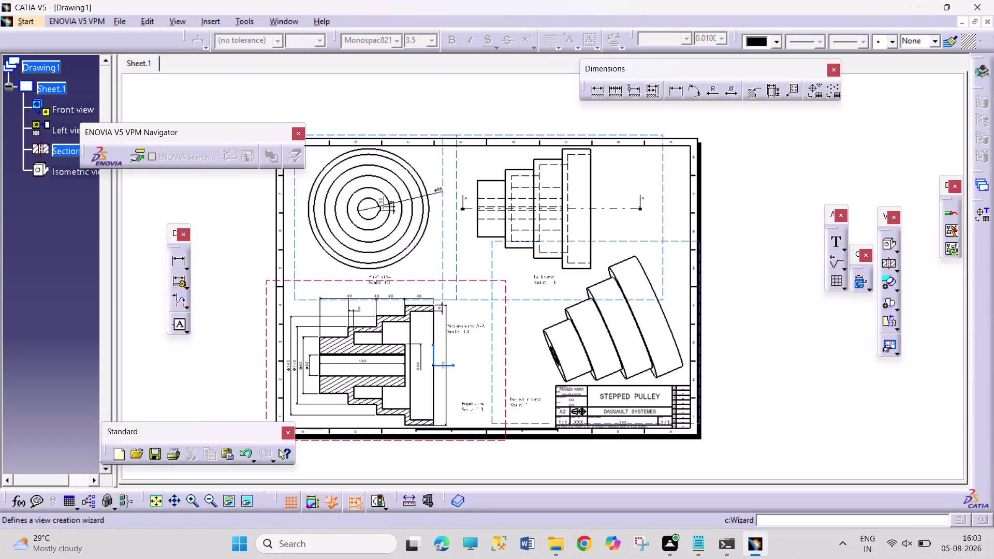
drag(935, 375, 923, 400)
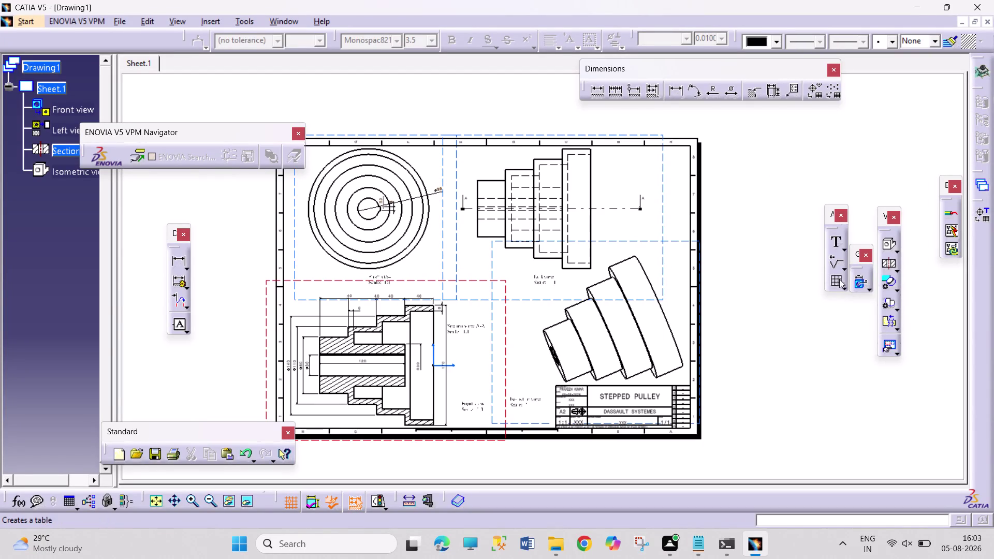
drag(801, 198, 917, 393)
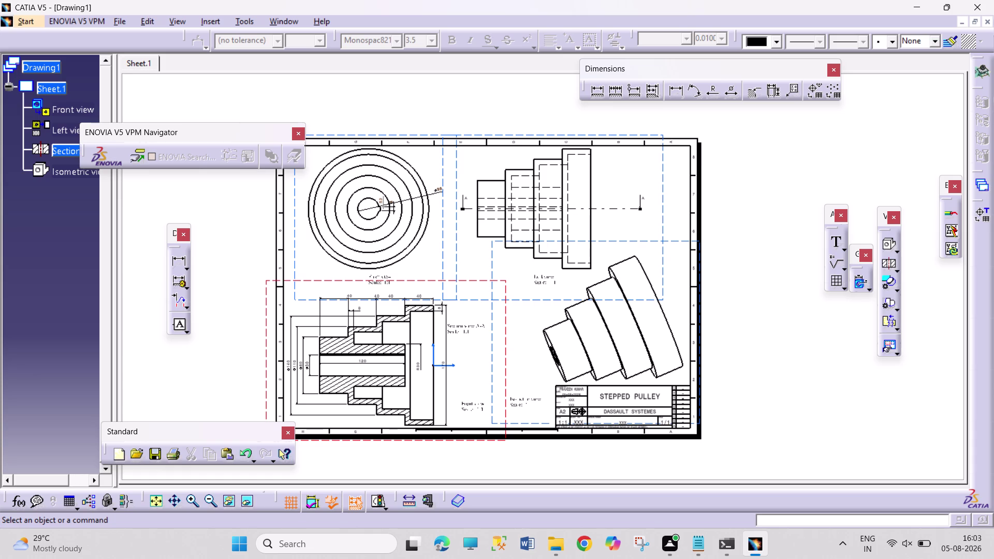
drag(807, 178, 919, 420)
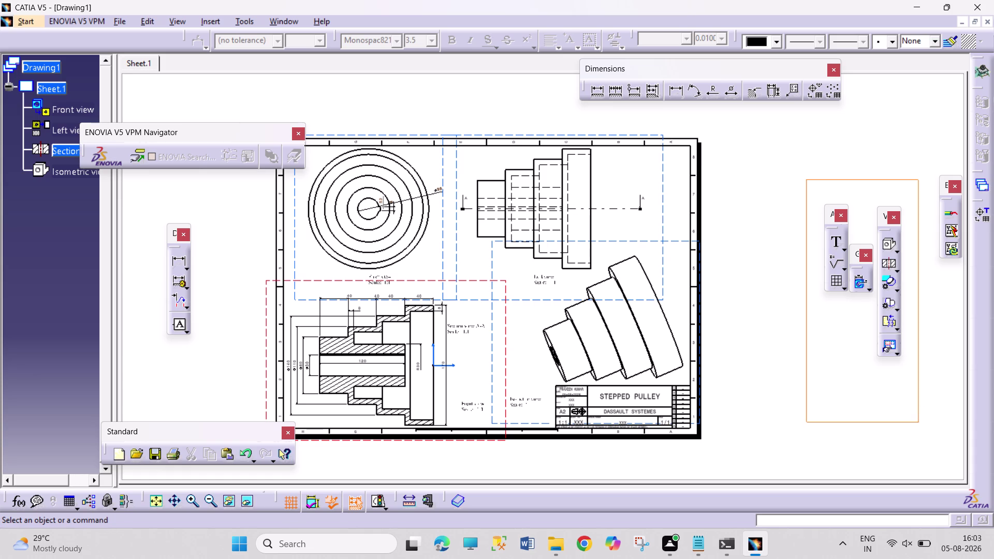
drag(919, 420, 918, 421)
drag(790, 188, 936, 422)
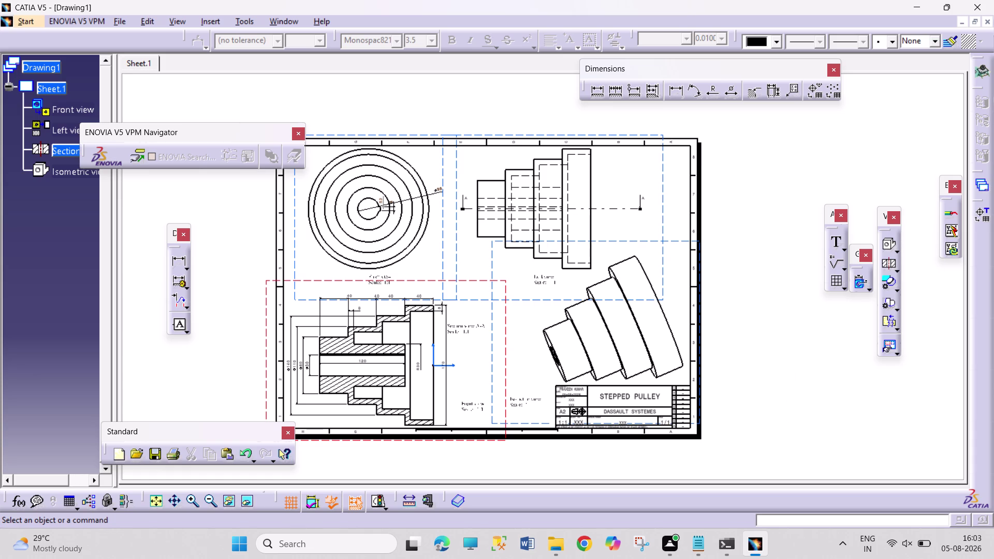
drag(935, 422, 904, 368)
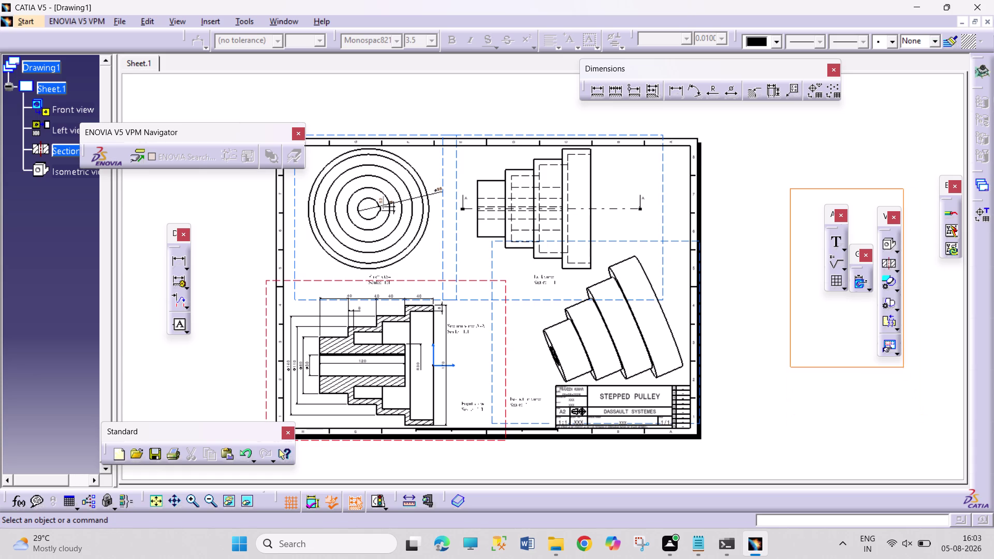
drag(904, 367, 904, 361)
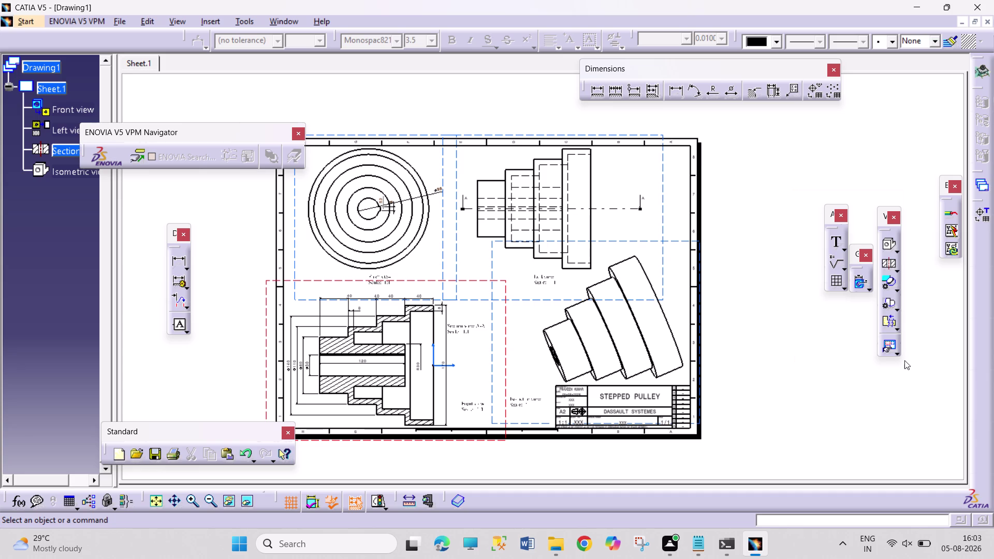
drag(911, 203, 911, 219)
drag(911, 219, 814, 359)
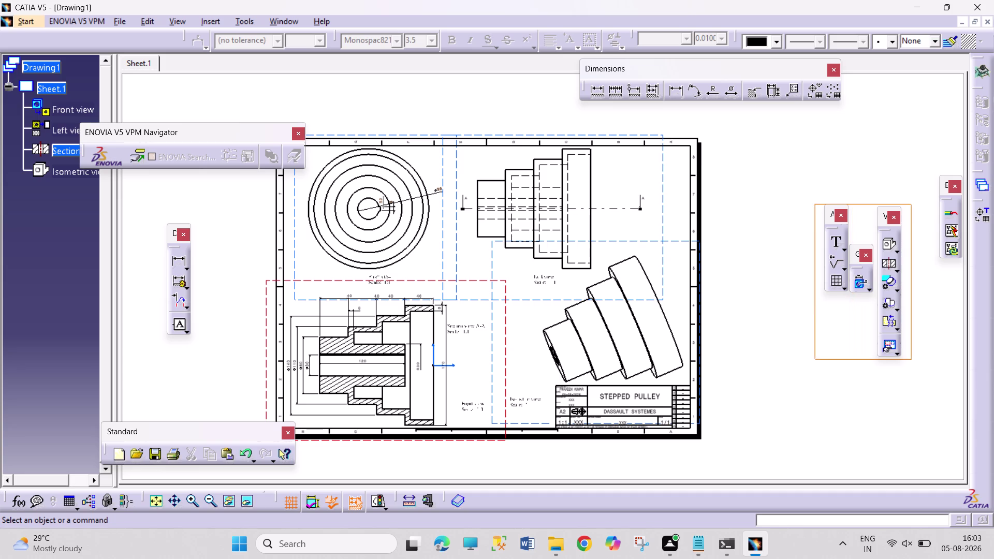
drag(814, 359, 786, 364)
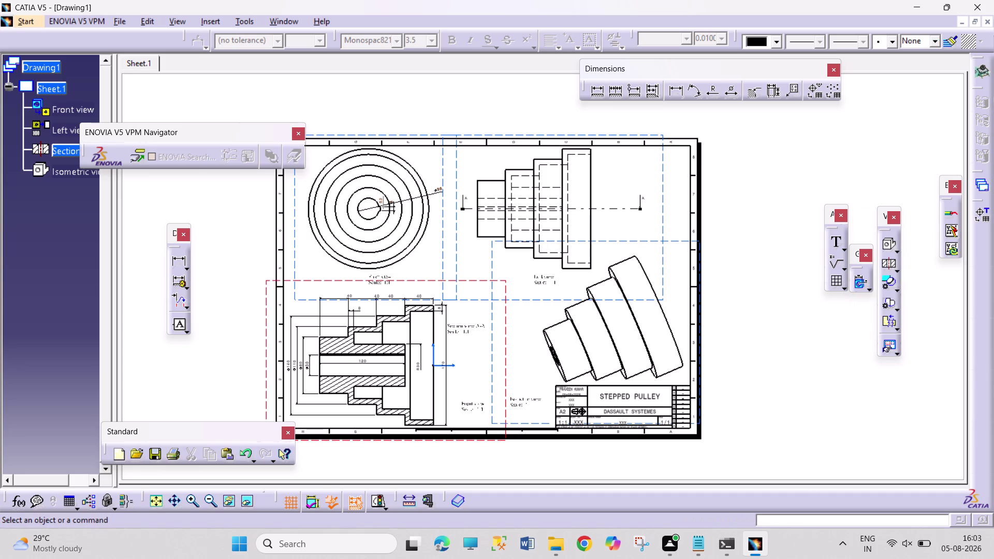
drag(931, 173, 806, 388)
drag(805, 388, 807, 386)
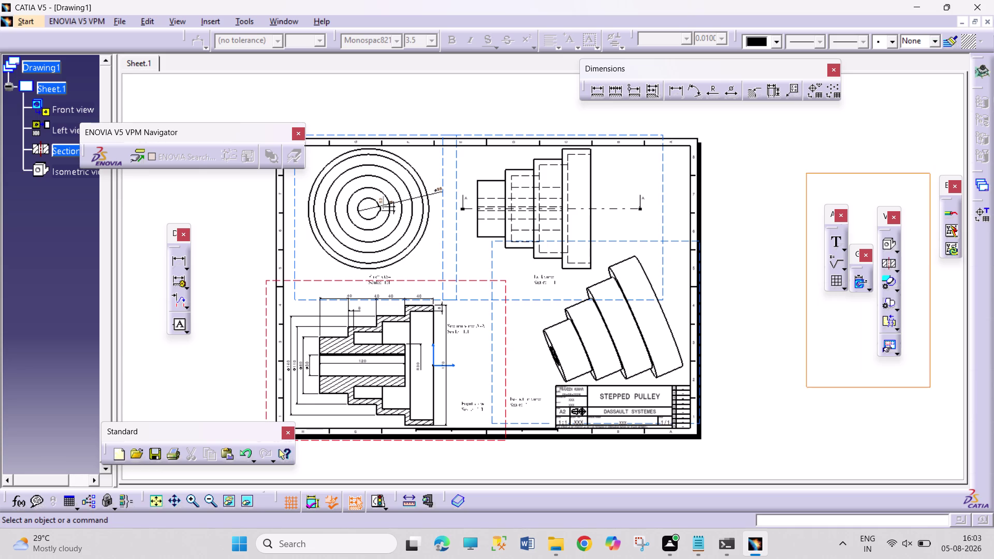
drag(807, 387, 810, 379)
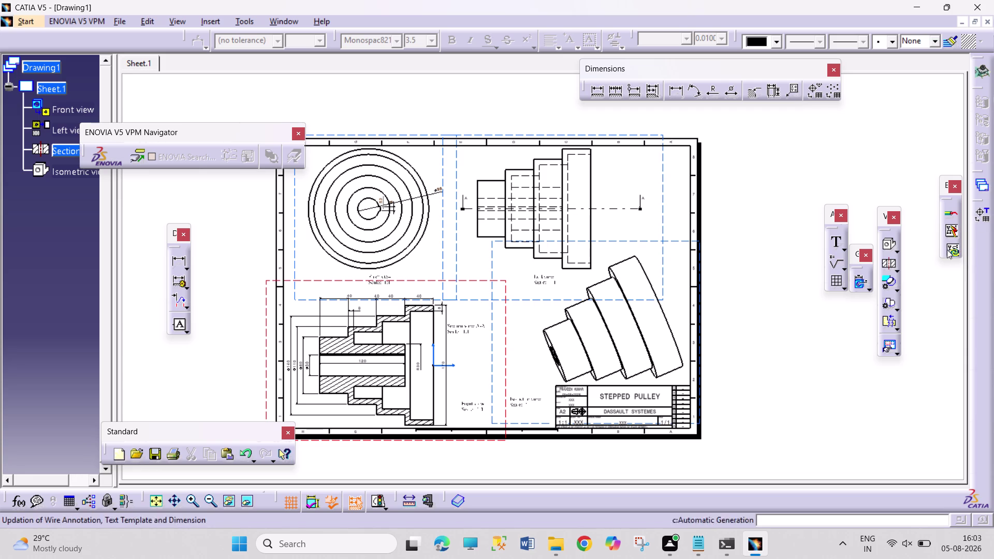
Bring up the Save As dialog for Drawing1 as a CATDrawing with Ctrl+S.
drag(911, 198, 851, 358)
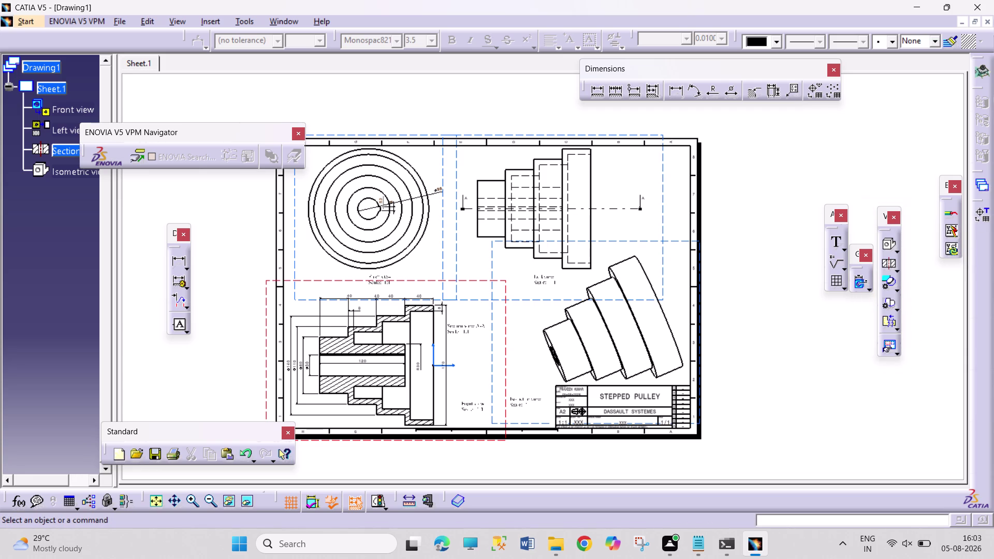
drag(851, 358, 811, 350)
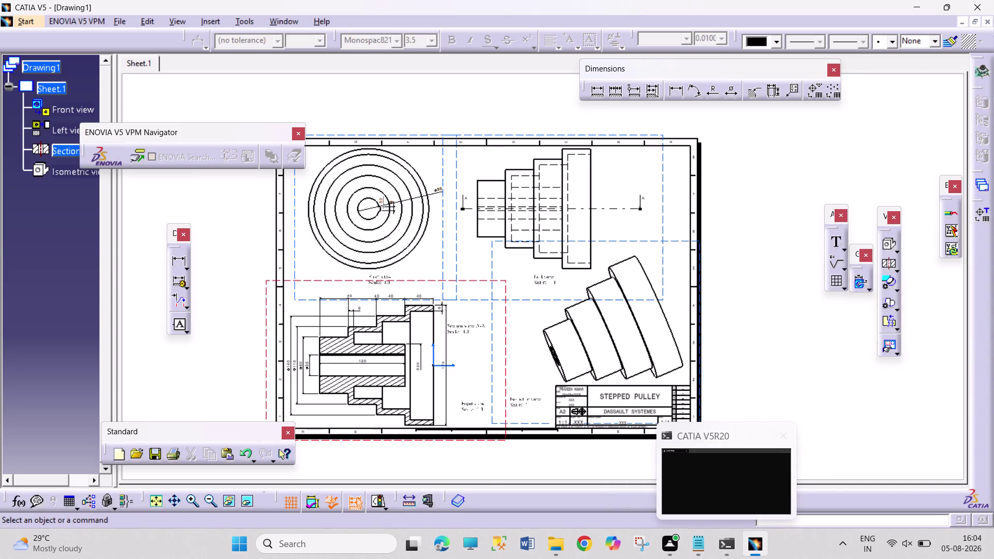
key(ctrl+s)
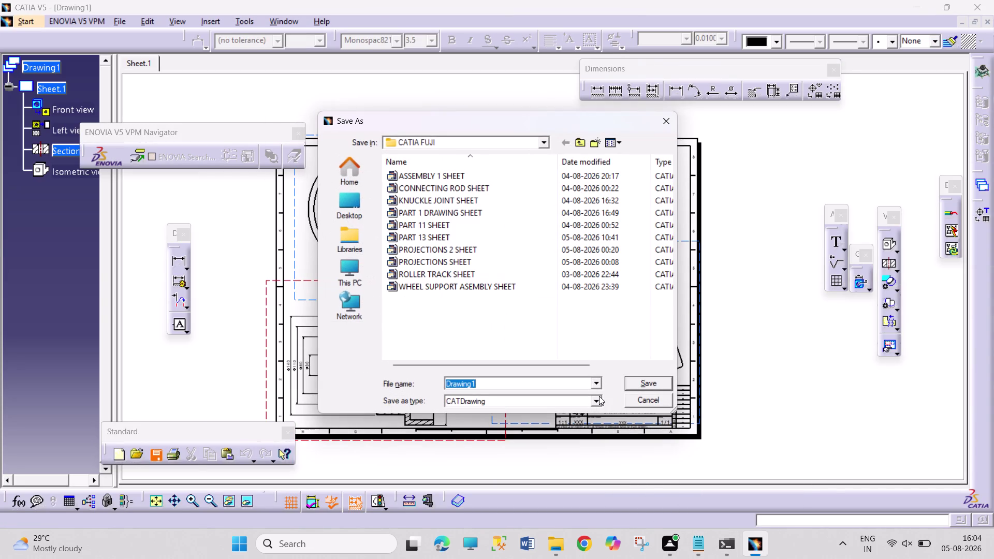
Save the drawing as 'STEPPED PULLEY SHEET' and bring up the print settings.
text(STE)
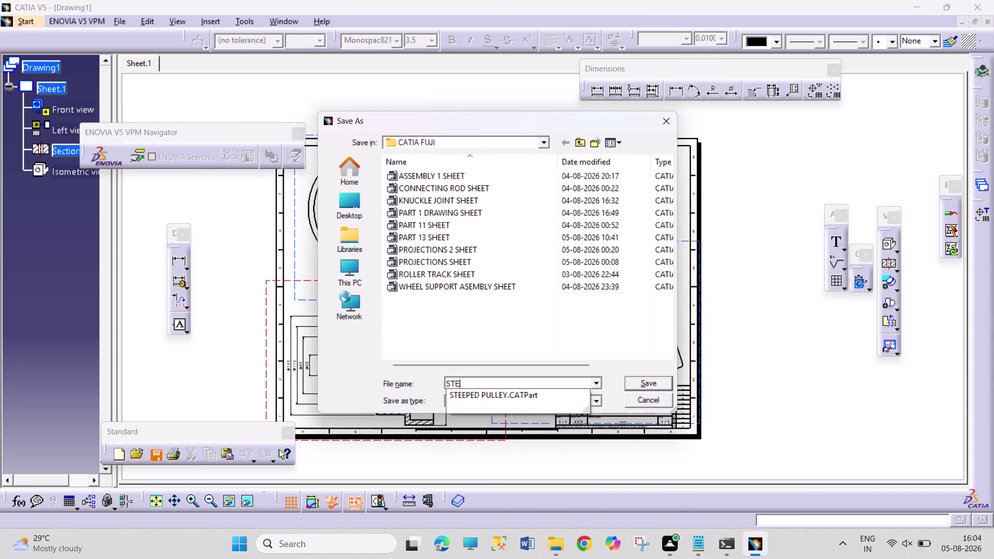
key(p)
key(p)
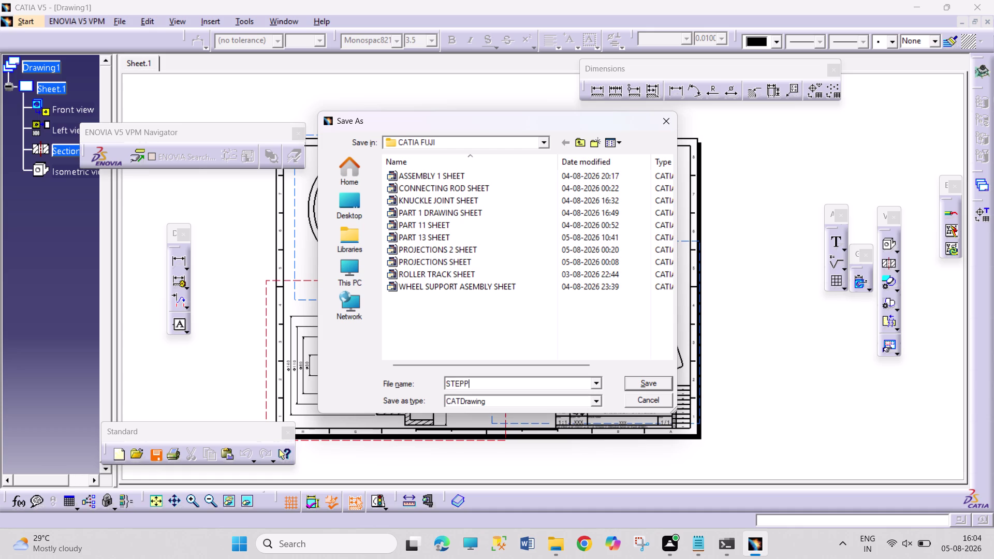
text(EF)
key(space)
key(BackSpace)
key(BackSpace)
text(D)
key(space)
text(PULLE)
text(Y SHEET)
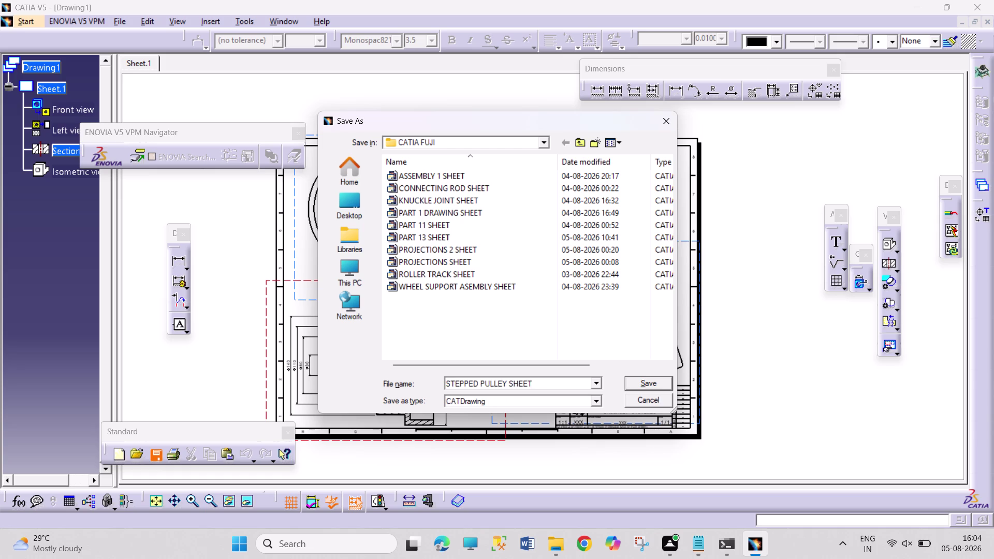
key(Return)
scroll(up, 3)
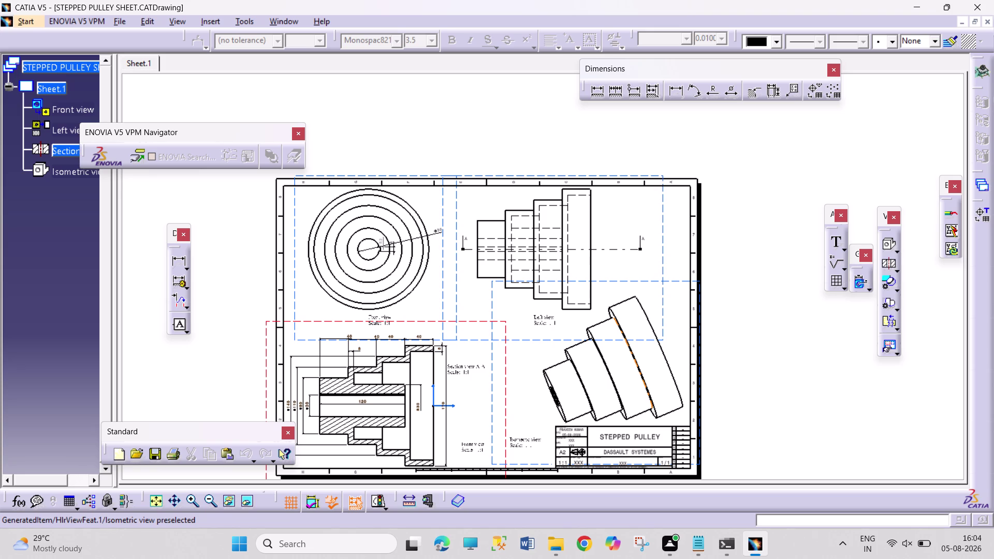
key(ctrl+p)
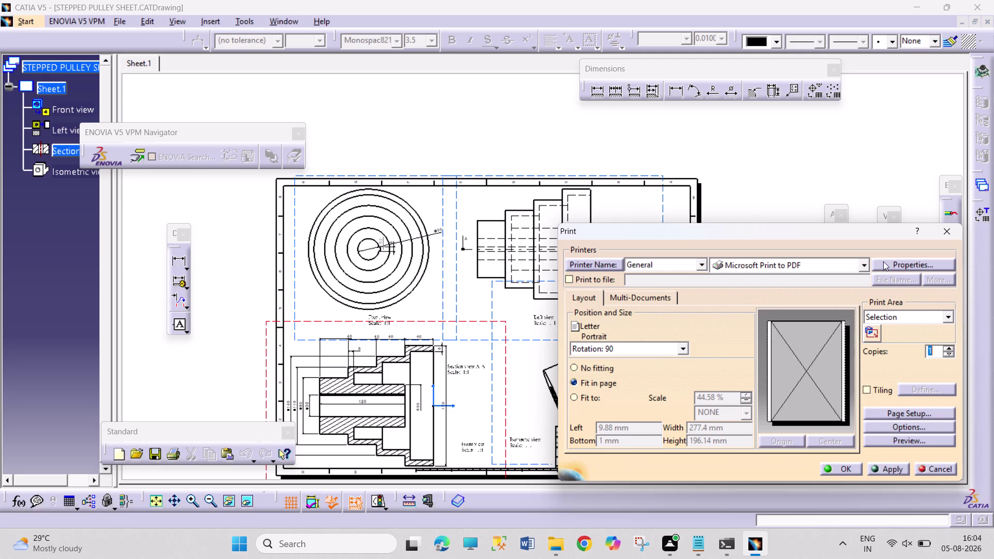
Keep Microsoft Print to PDF as the printer and open Page Setup.
click(921, 414)
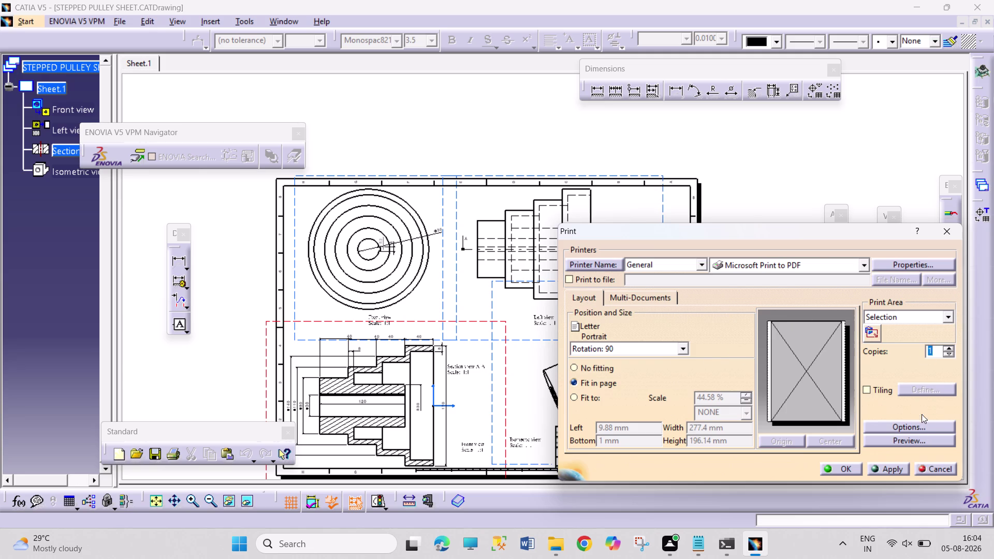
click(856, 400)
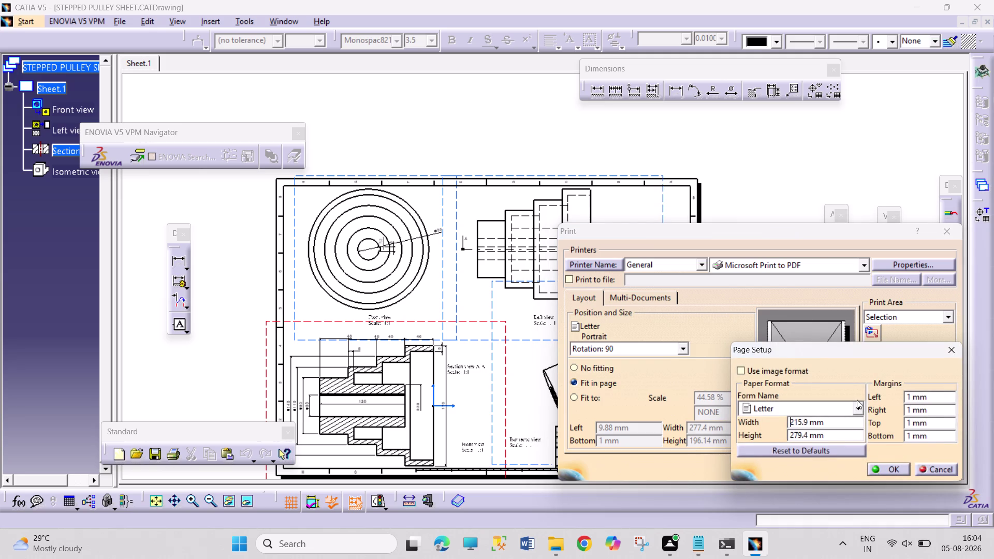
Browse the Form Name paper list, then cancel Page Setup and Print, keeping Letter paper.
click(858, 404)
scroll(up, 3)
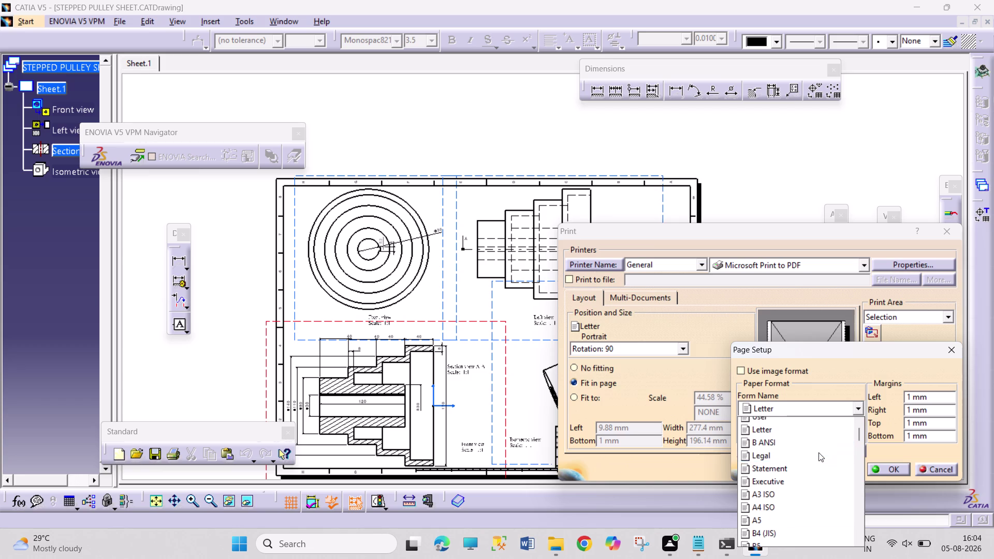
scroll(down, 3)
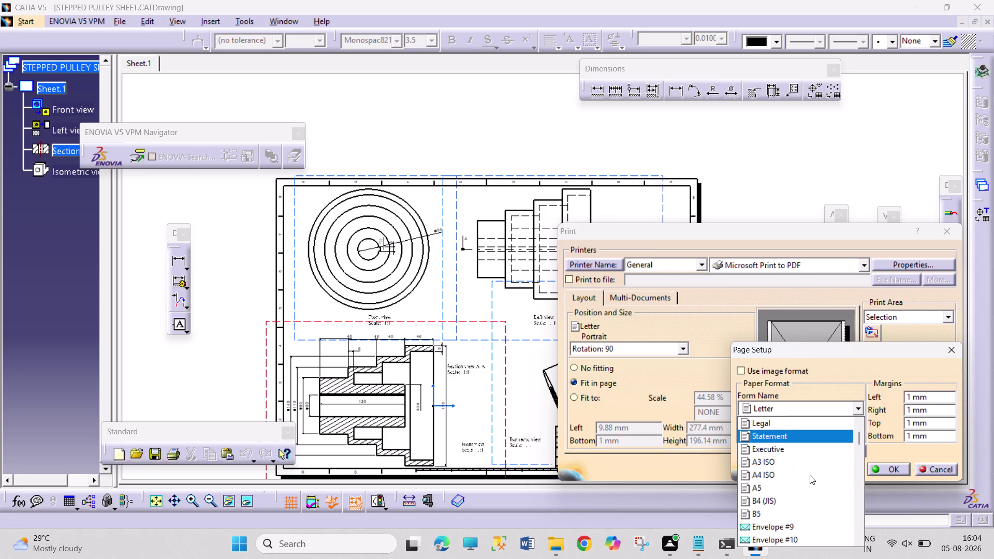
scroll(down, 3)
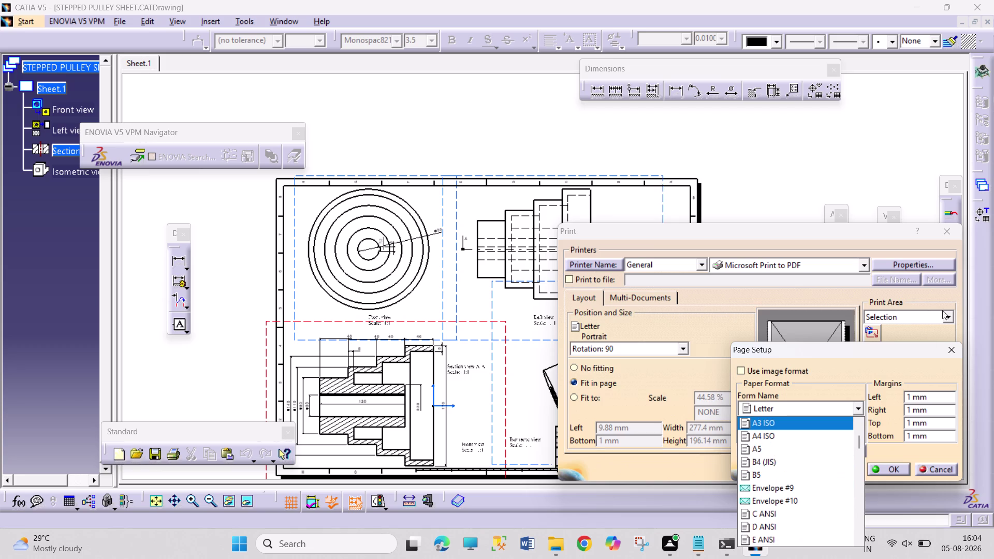
click(945, 230)
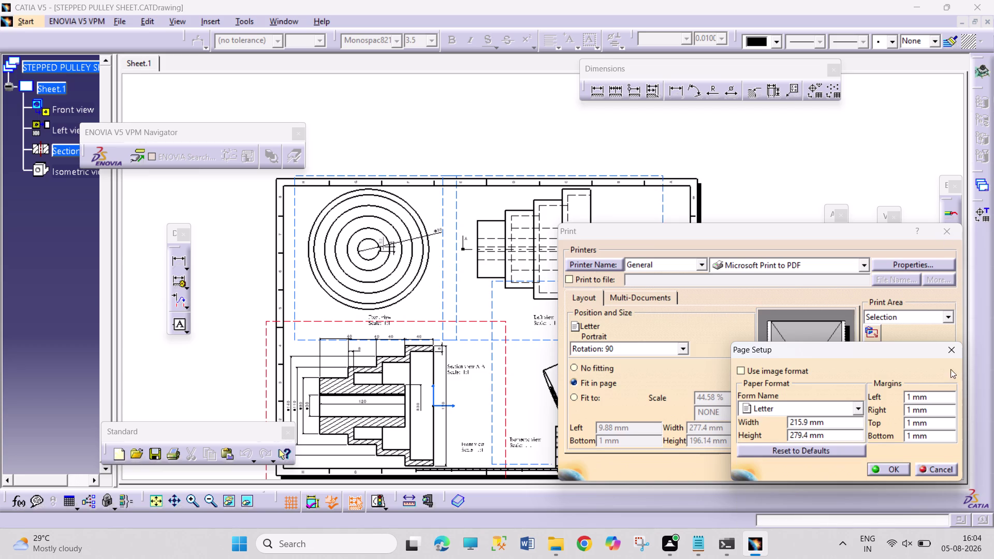
click(939, 466)
click(935, 229)
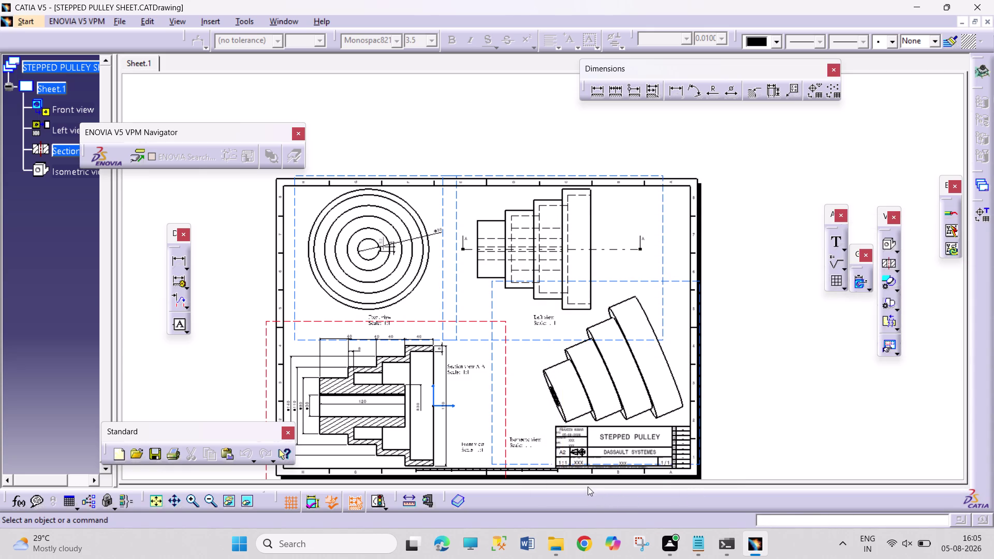
Pan and zoom to the title block, then reopen the print settings.
middle_drag(547, 474, 558, 425)
scroll(down, 3)
middle_drag(582, 476, 581, 382)
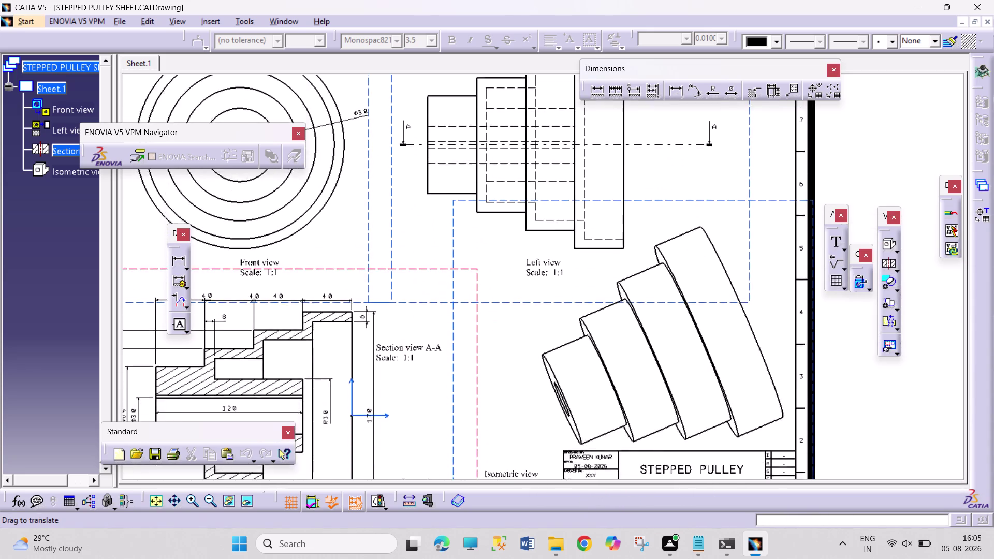
middle_drag(581, 382, 581, 279)
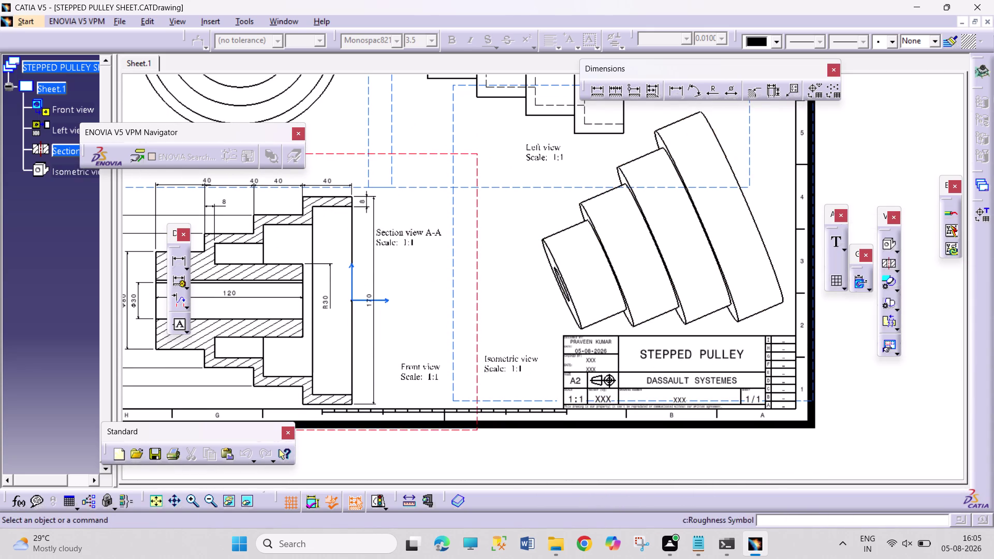
key(ctrl+p)
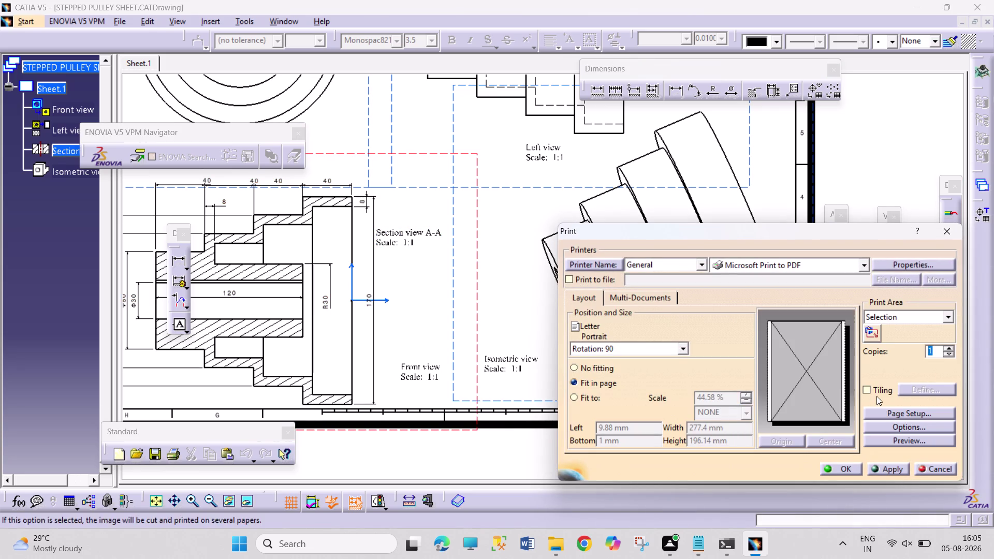
Open Page Setup and scroll through the Form Name paper format list.
click(894, 417)
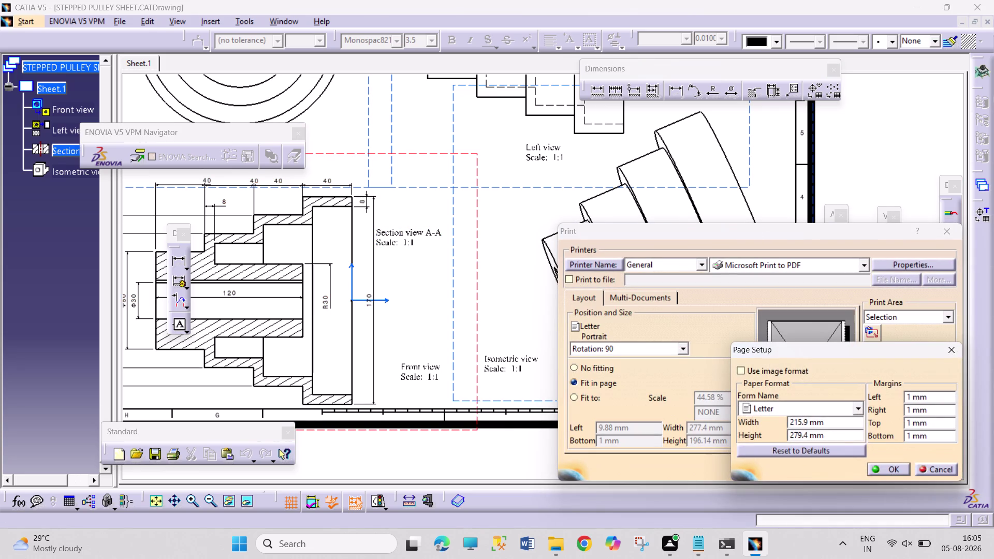
click(859, 408)
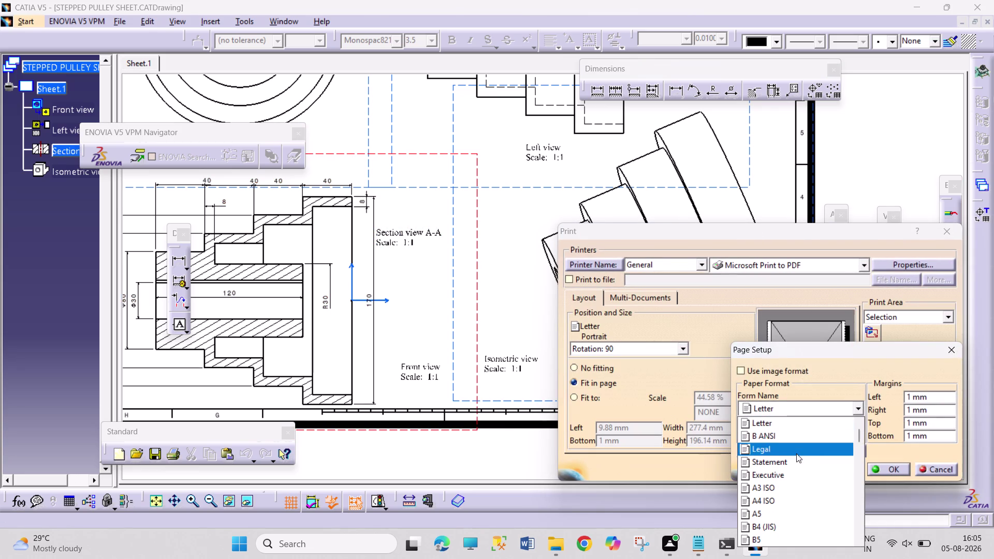
scroll(up, 3)
drag(858, 432, 856, 442)
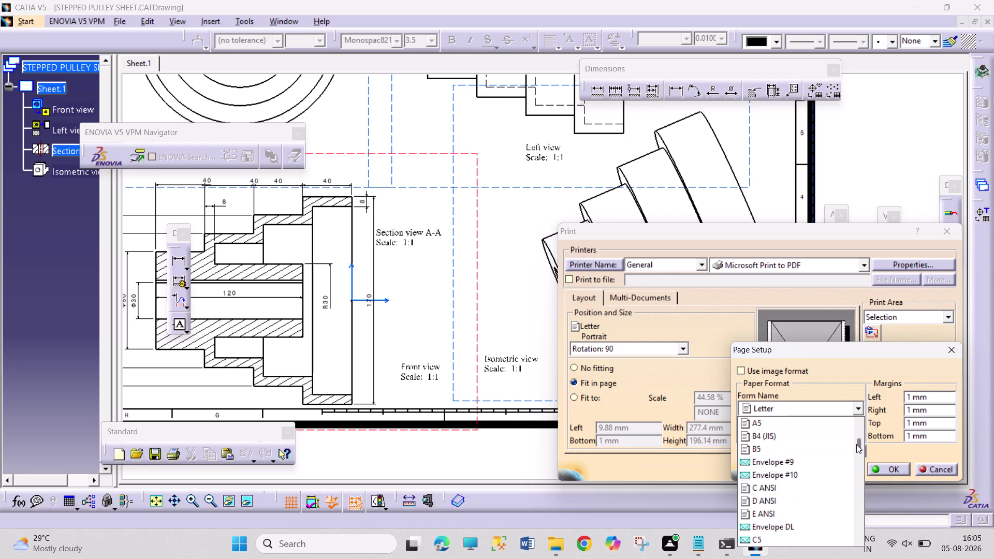
drag(856, 442, 856, 473)
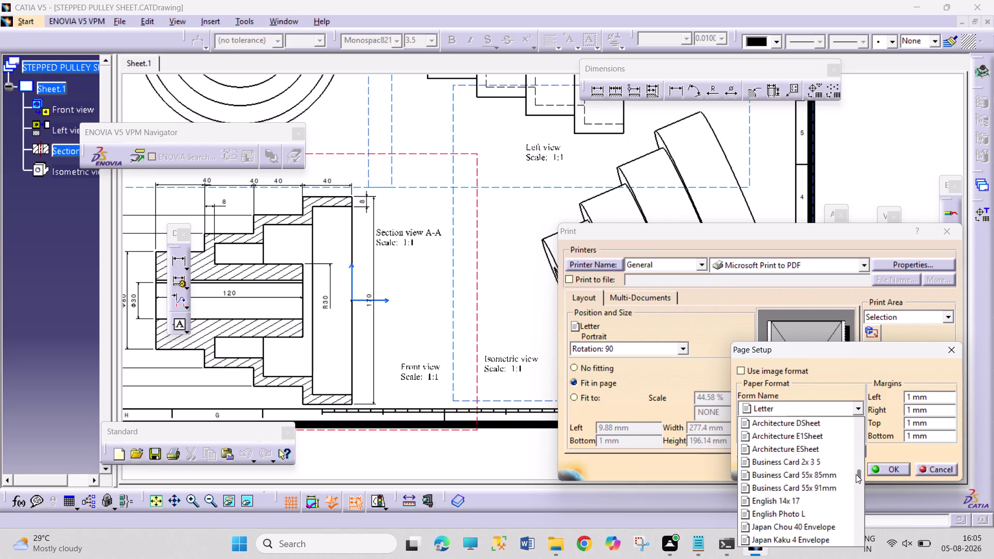
drag(855, 473, 855, 540)
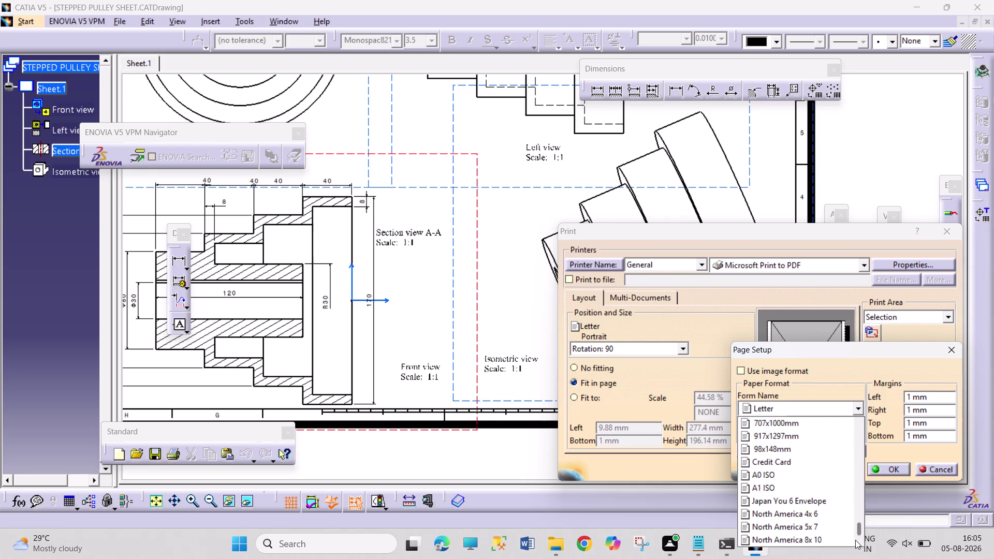
drag(855, 539, 854, 542)
drag(858, 530, 859, 447)
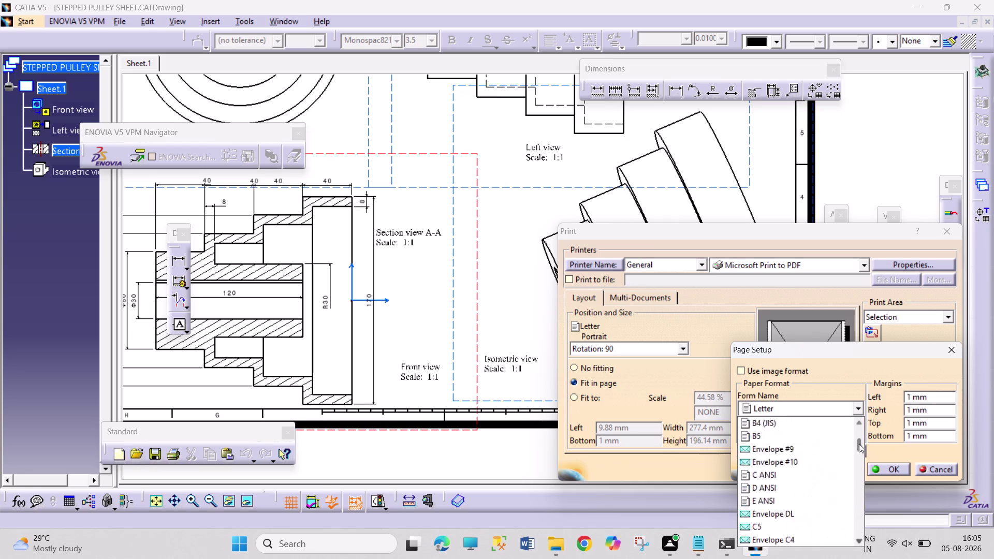
drag(859, 447, 857, 429)
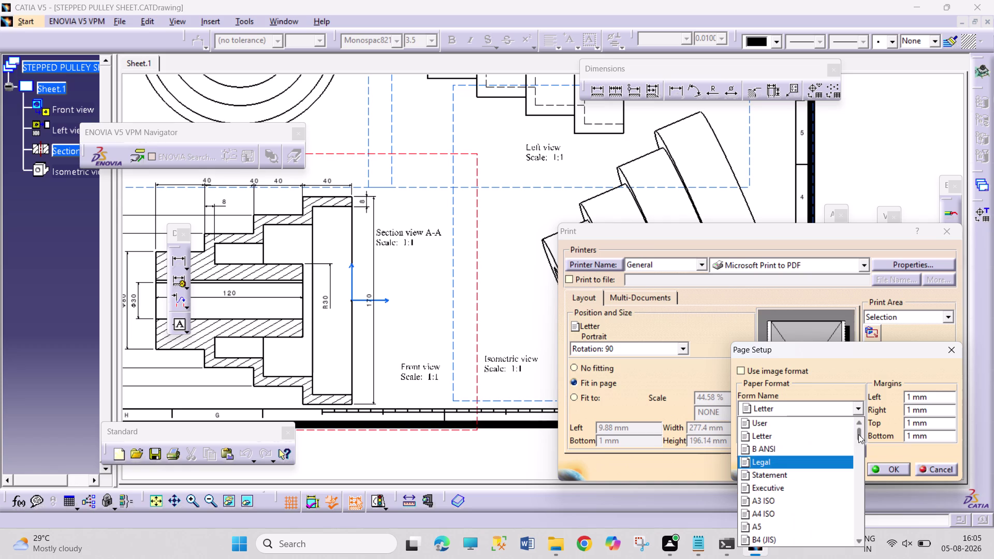
drag(857, 434, 857, 452)
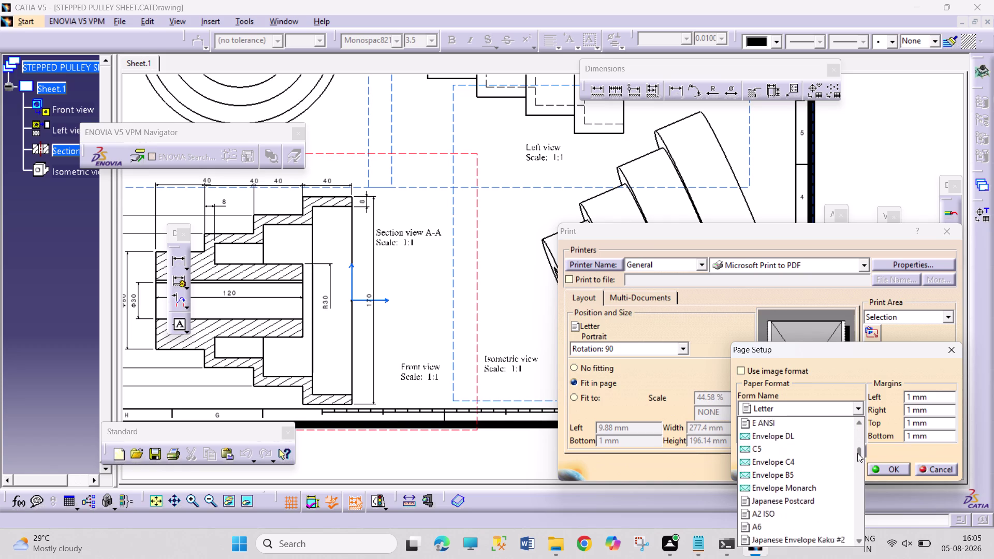
drag(857, 452, 857, 475)
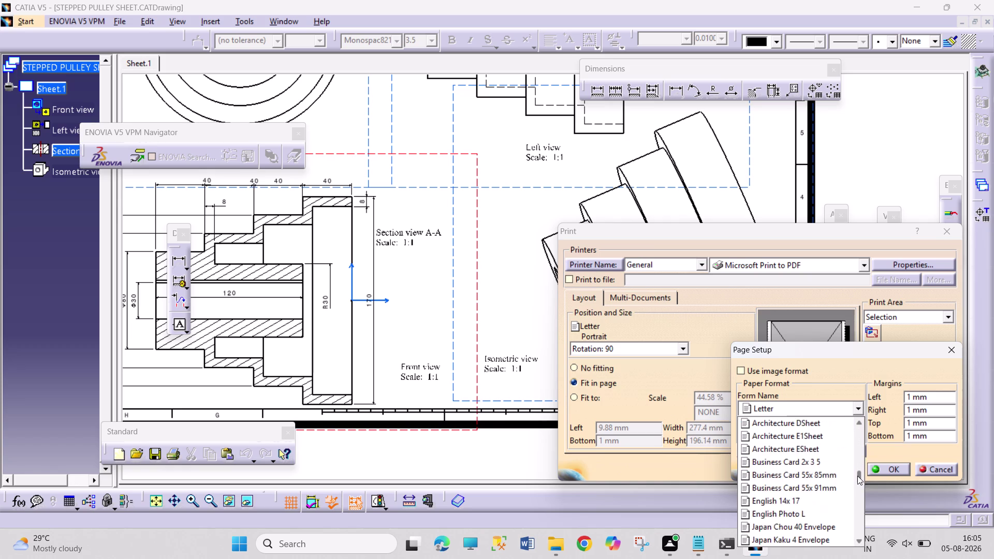
Pick A2 ISO from the Form Name list and confirm the page setup.
drag(857, 475, 857, 498)
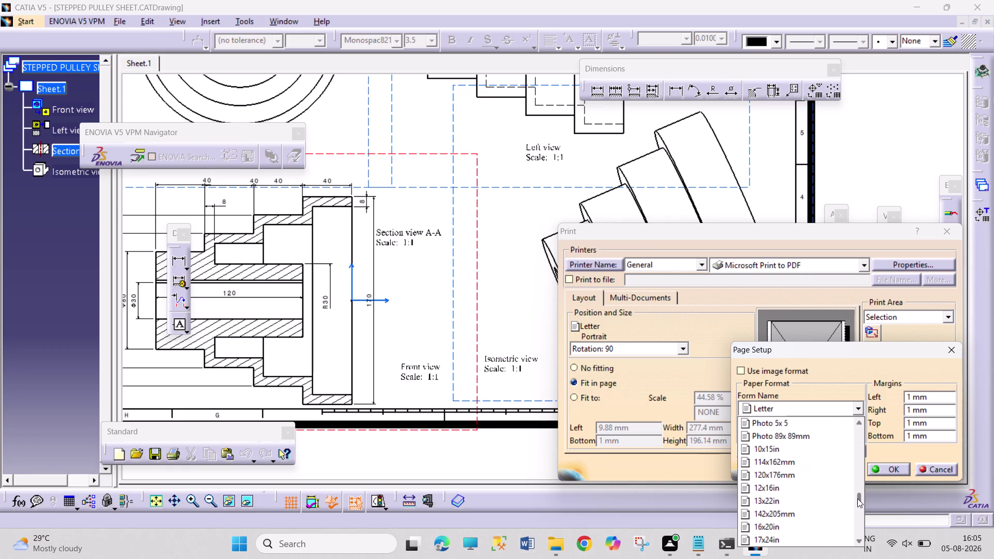
drag(857, 497, 856, 515)
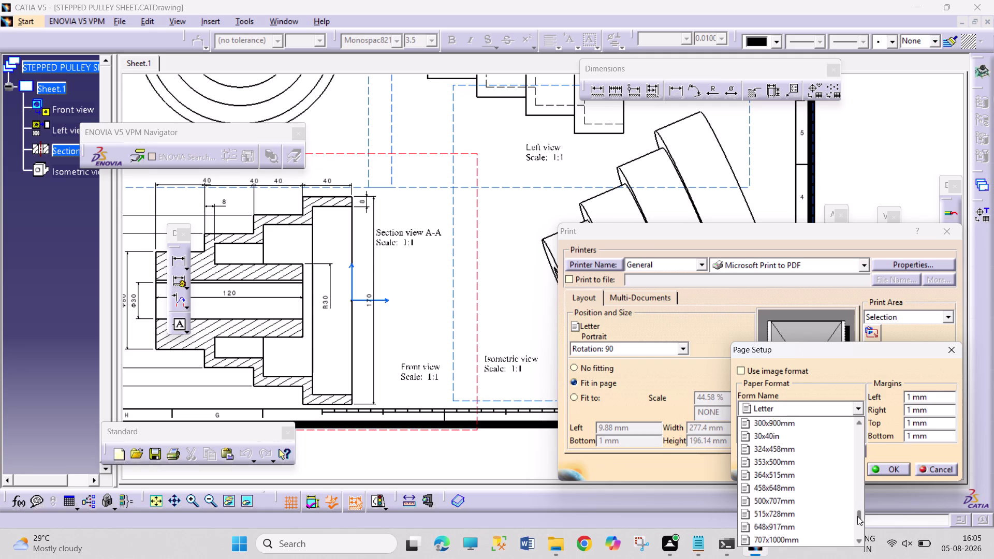
drag(857, 516, 857, 526)
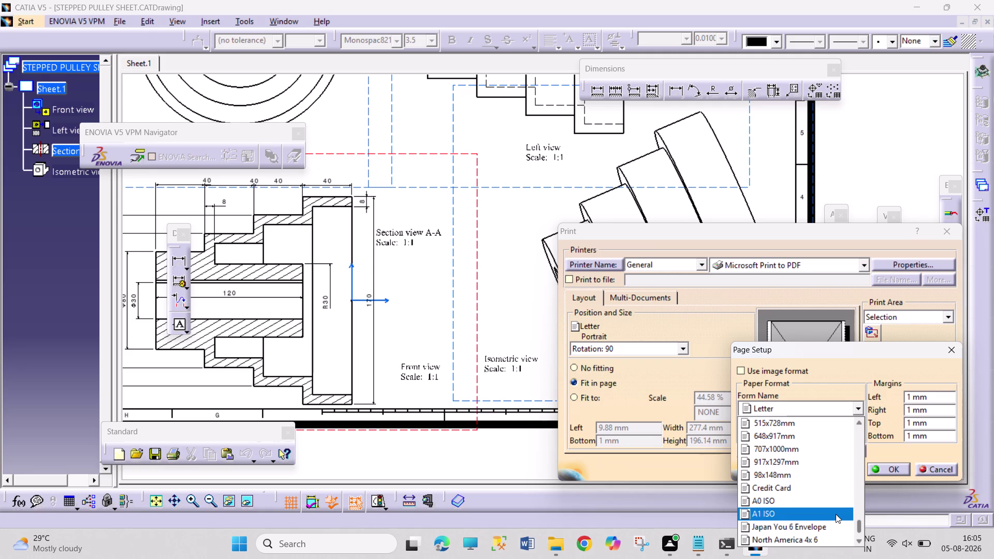
drag(857, 523, 859, 515)
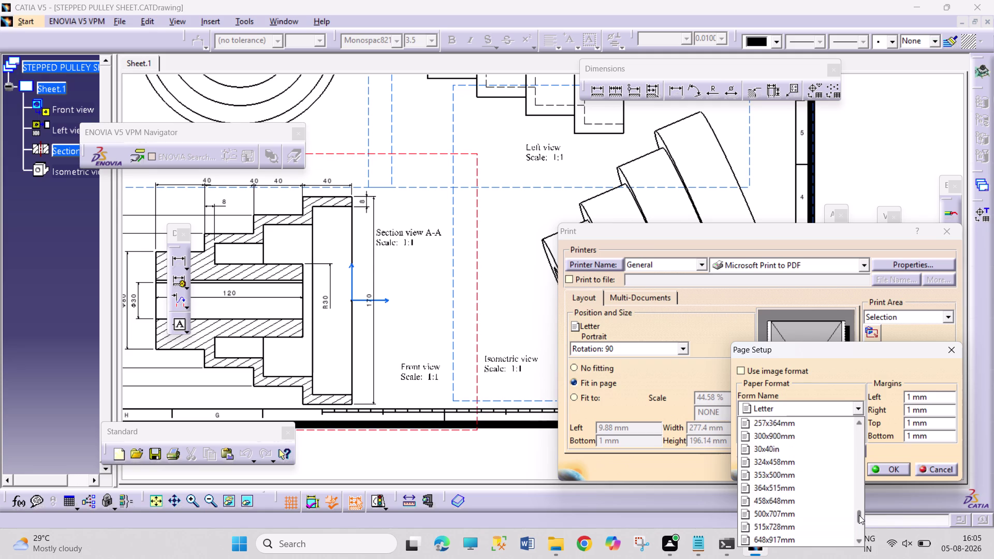
drag(859, 515, 858, 477)
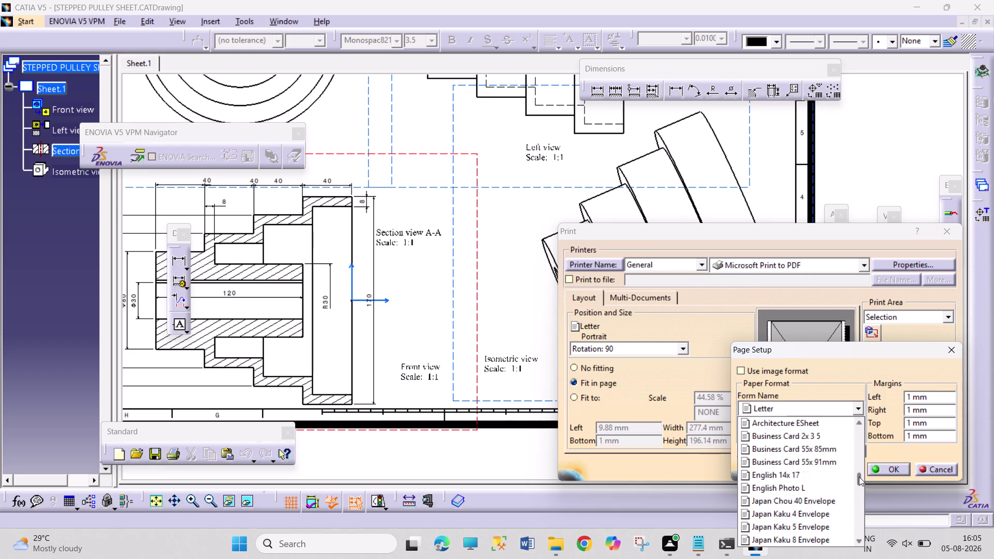
drag(858, 477, 859, 446)
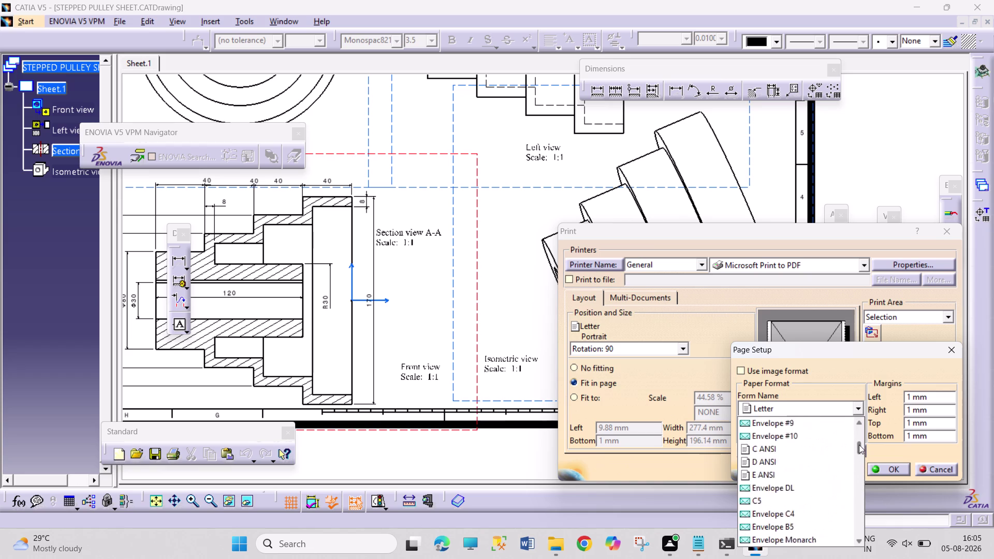
drag(858, 446, 858, 426)
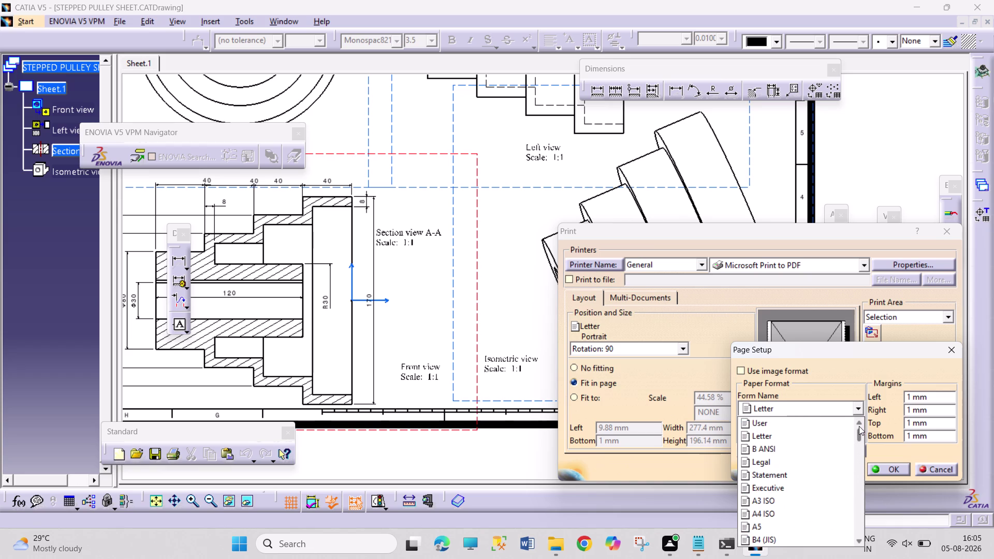
drag(858, 426, 859, 429)
drag(859, 430, 858, 433)
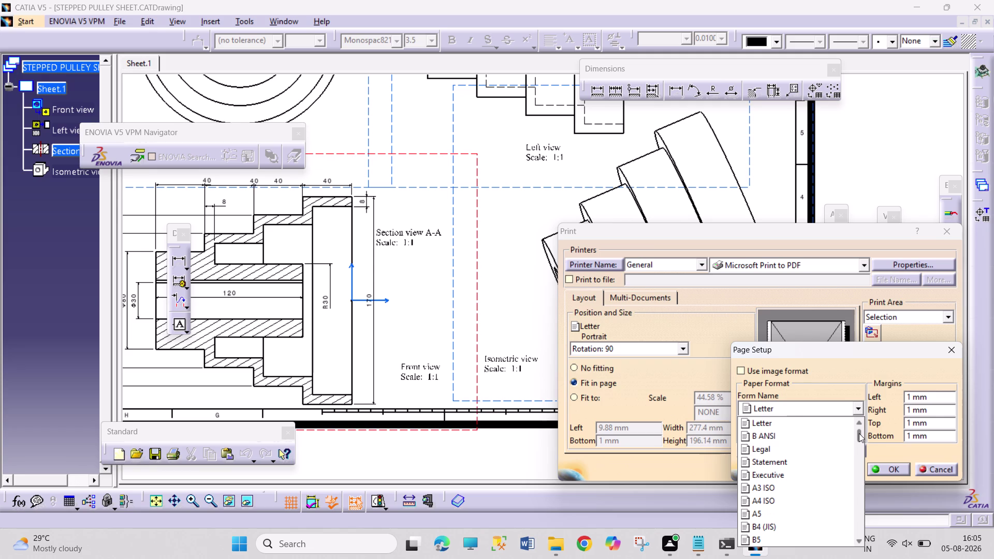
drag(859, 434, 858, 443)
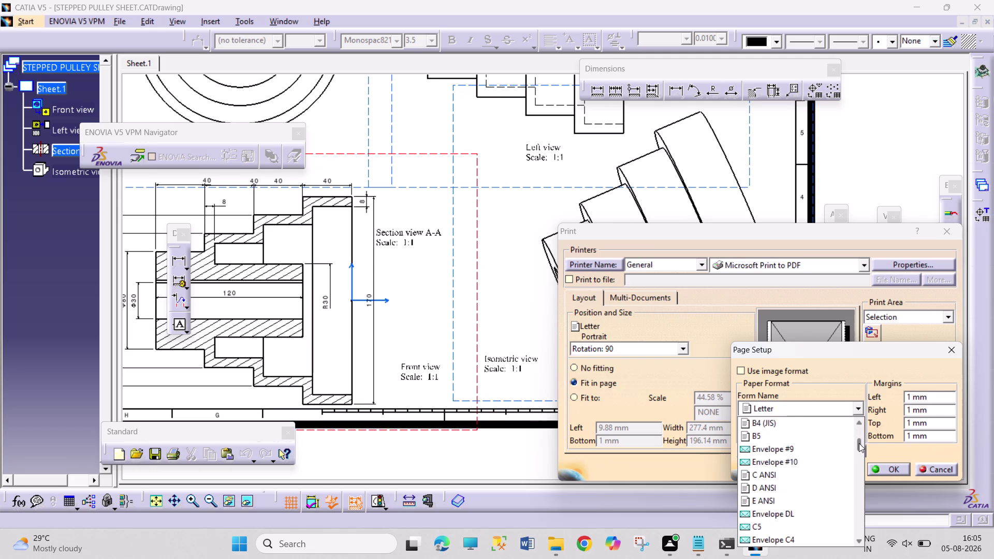
drag(859, 443, 858, 453)
click(784, 493)
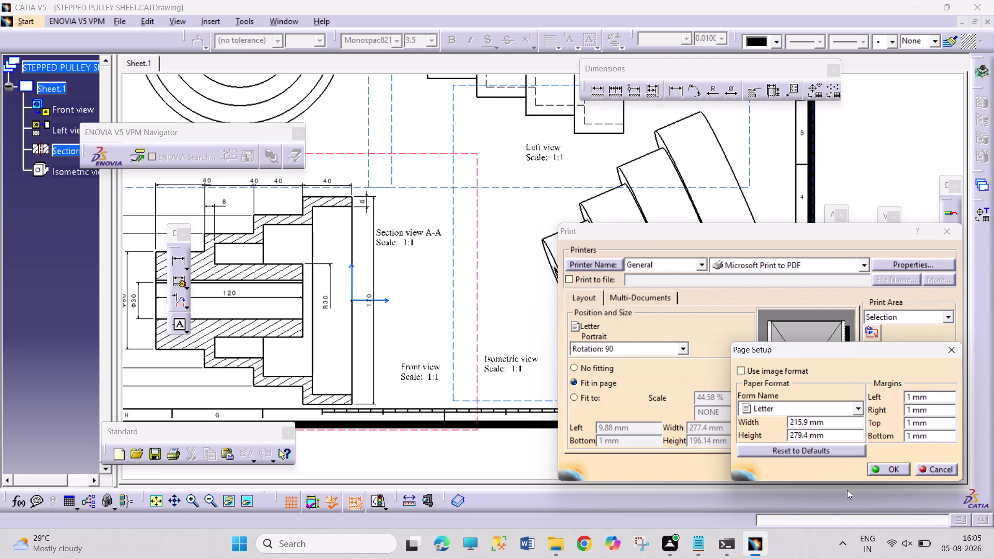
click(887, 469)
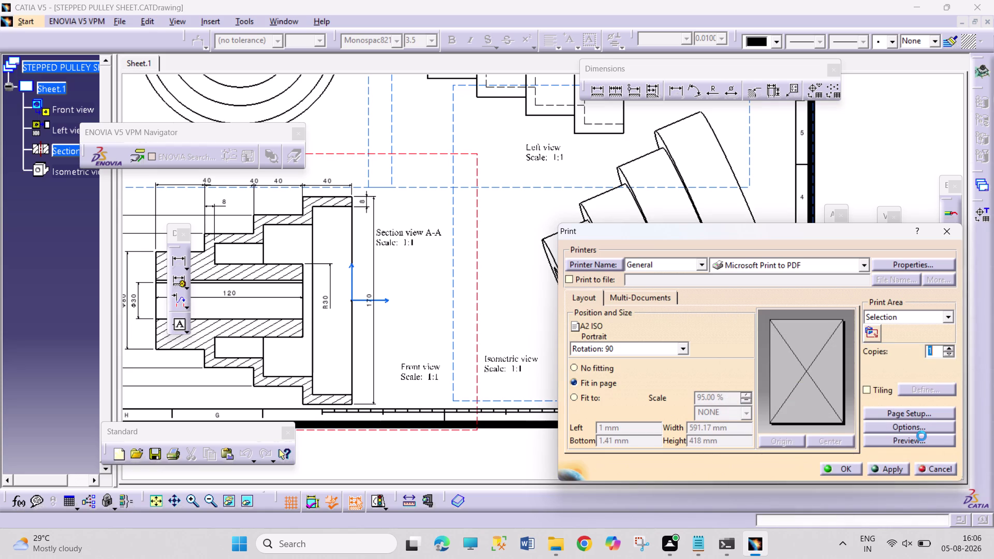
Preview the A2 ISO printout, close the preview, and start printing to PDF.
click(923, 443)
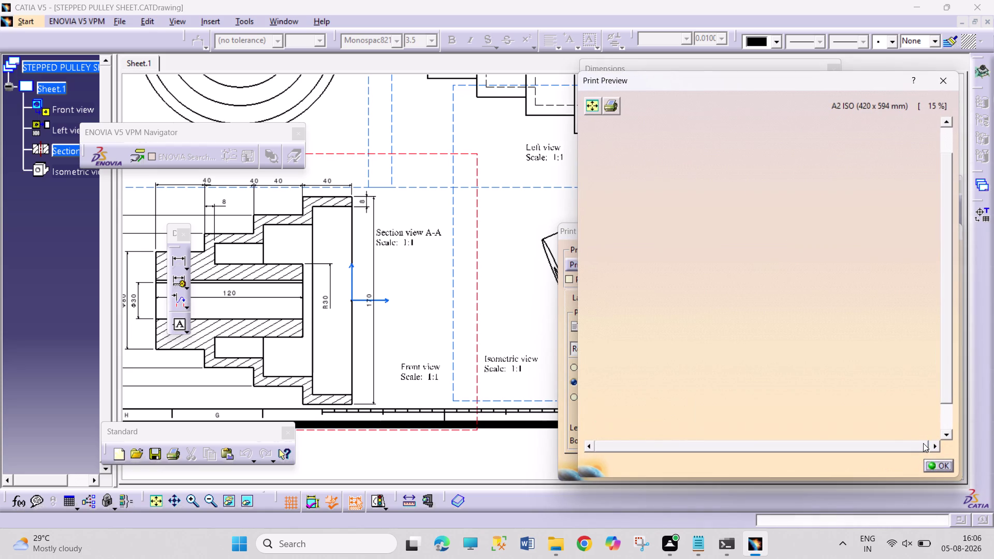
click(939, 463)
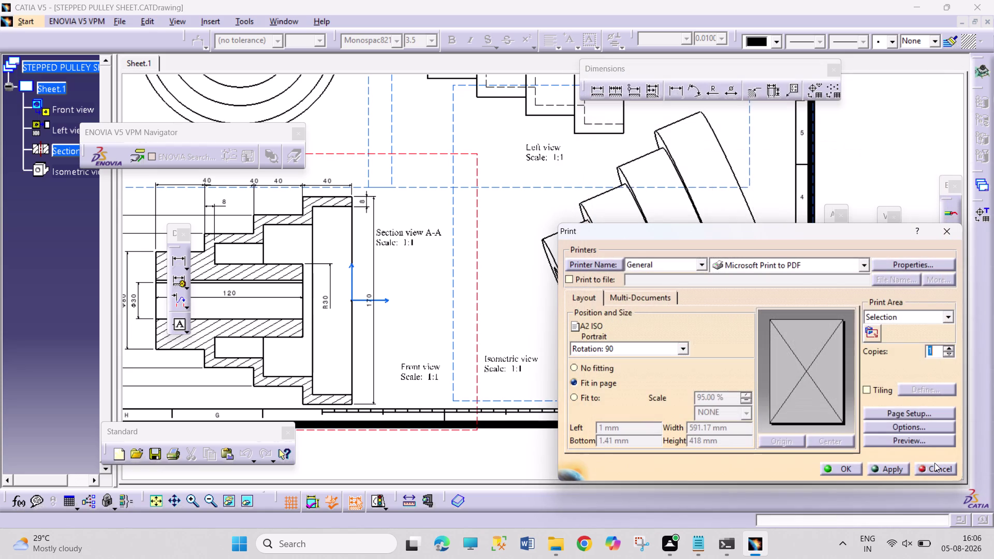
click(835, 464)
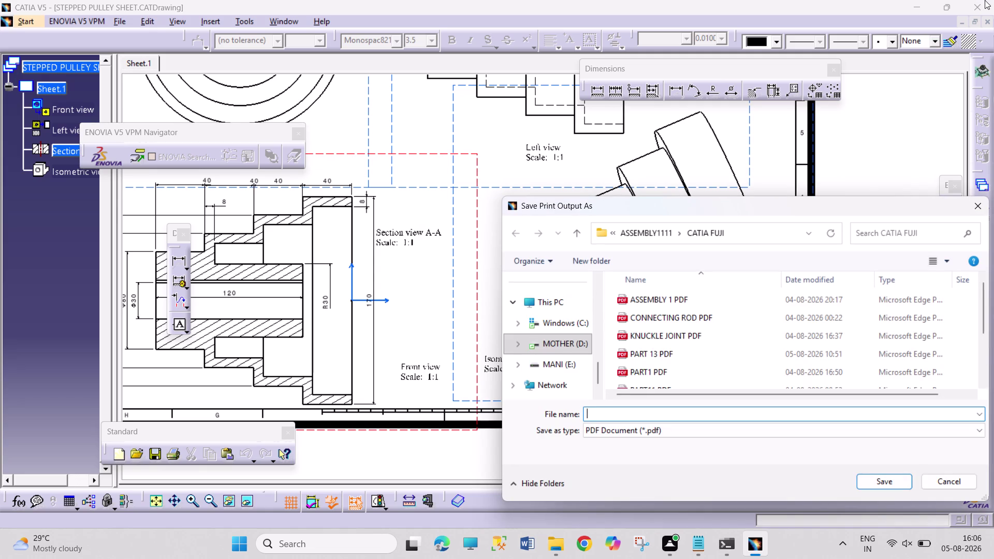
Enter 'STEPPED PULLEY' as the output file name, correcting the typing mistakes.
key(s)
text(T)
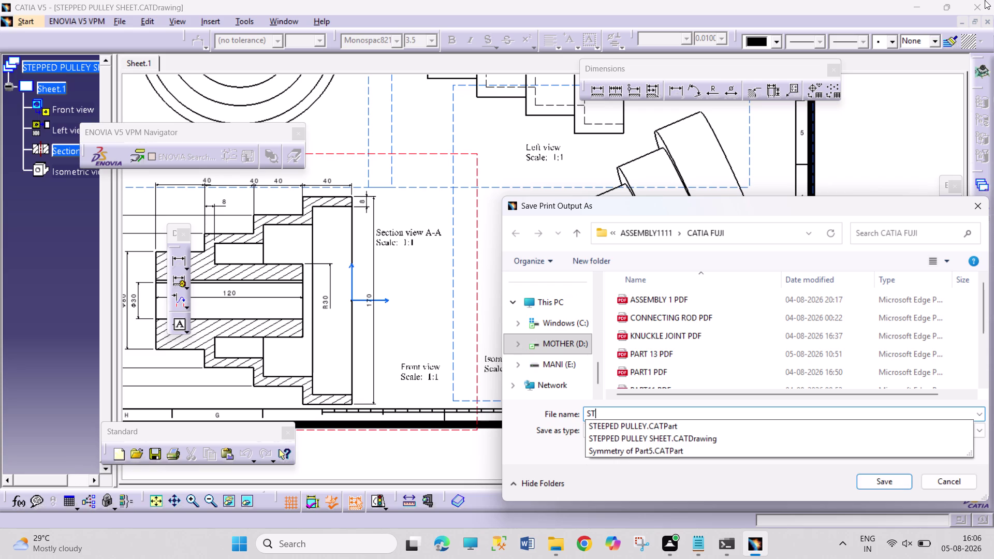
text(EPPED)
key(space)
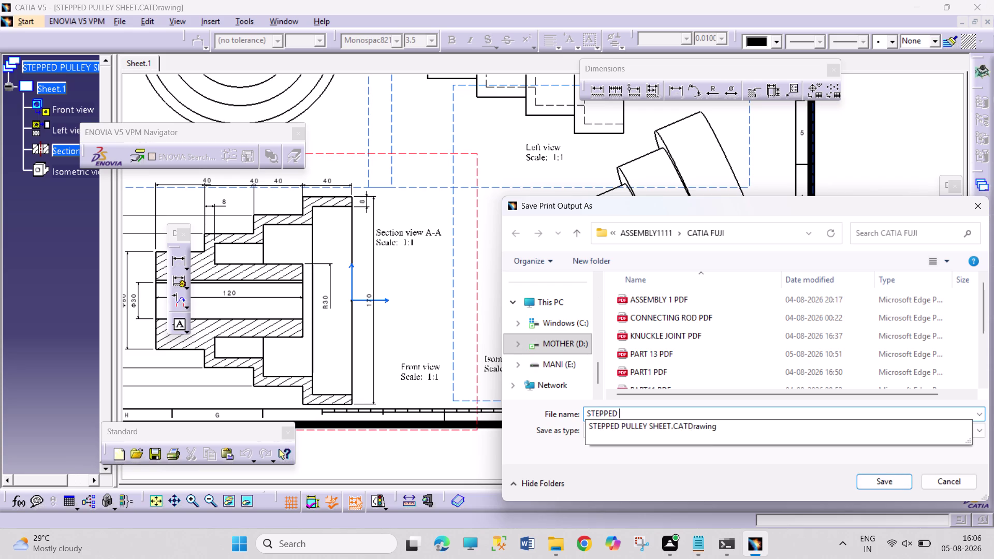
text(OY)
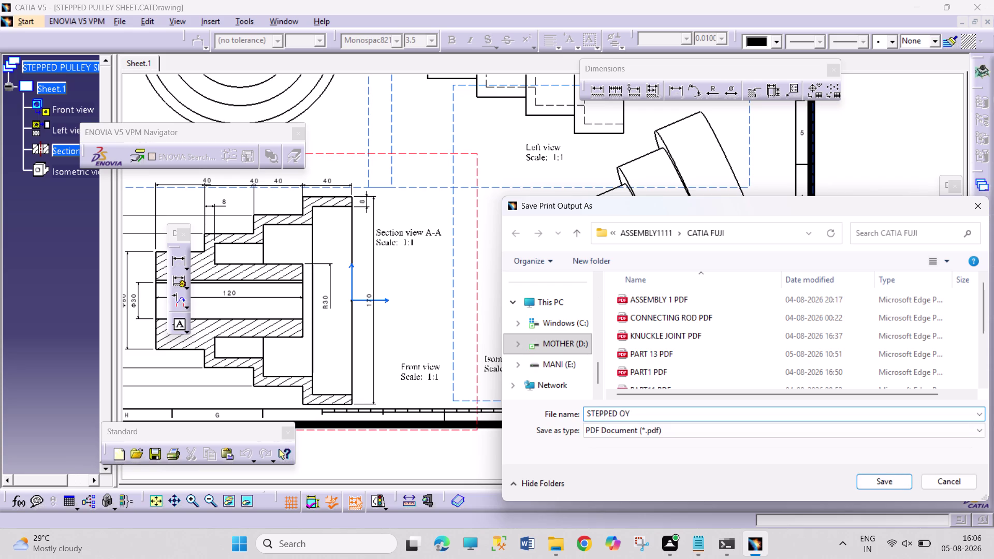
key(BackSpace)
text(ULLE)
text(Y)
key(space)
key(Left)
key(Left)
key(Left)
key(Left)
key(Left)
key(Left)
key(BackSpace)
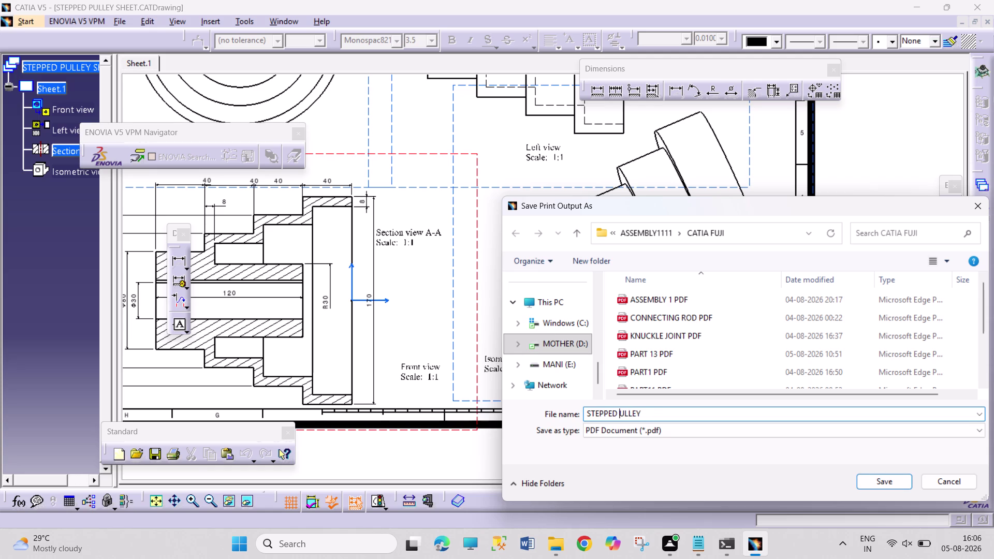
Fix the misspelled word PULLEY in the file name.
key(p)
key(Left)
key(Left)
key(Left)
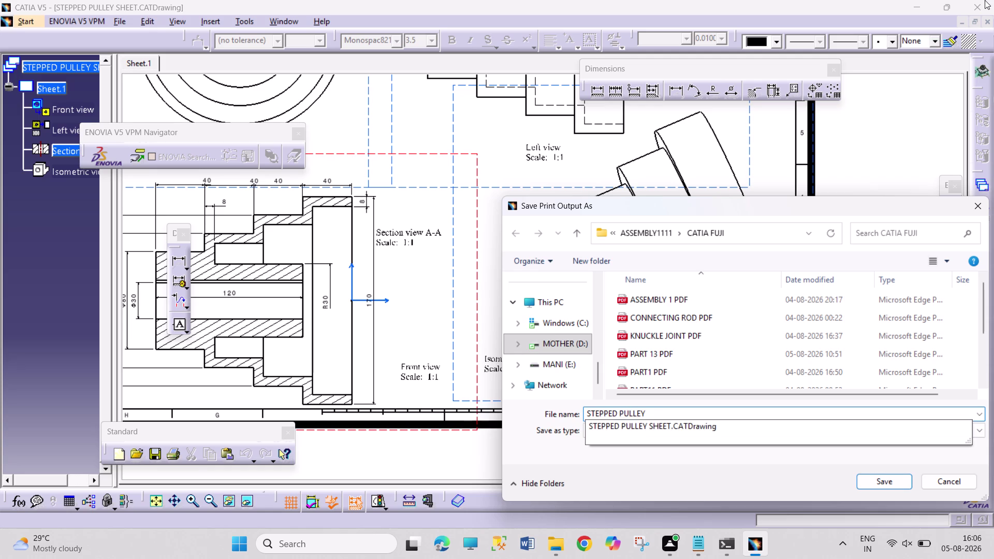
key(Right)
key(Right)
key(Right)
key(space)
key(BackSpace)
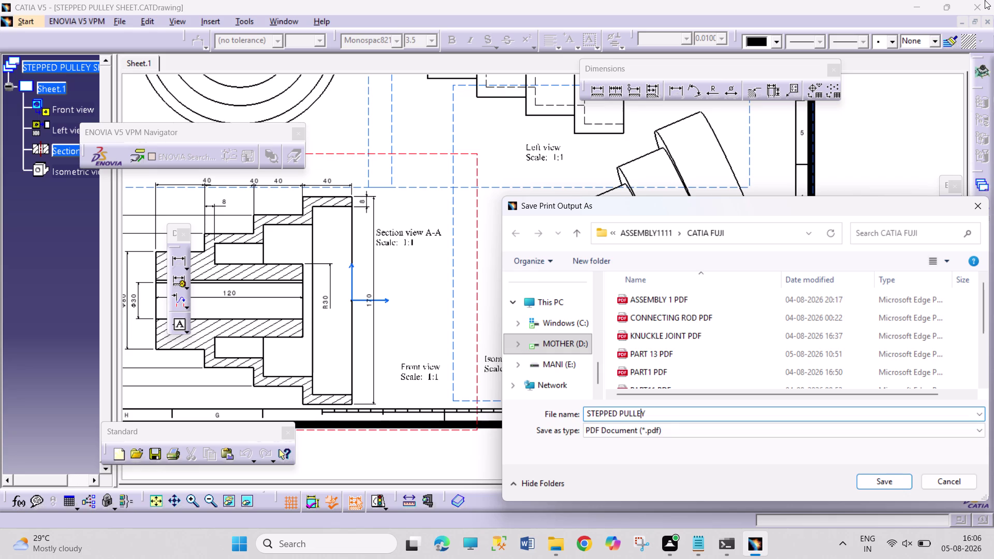
Save the file as 'STEPPED PULLEY PDF' and close the print settings.
key(Right)
key(space)
key(p)
text(D)
text(F)
key(Return)
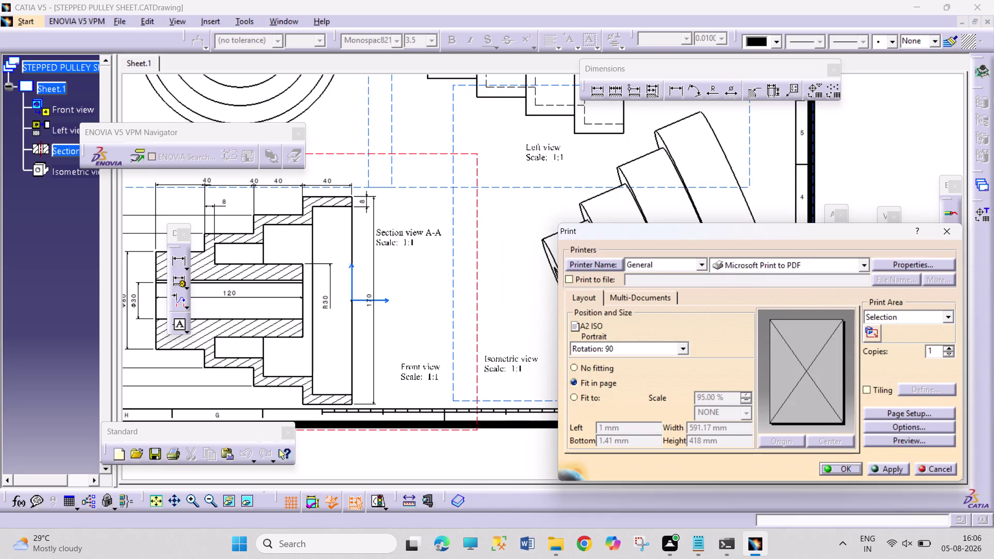
key(Tab)
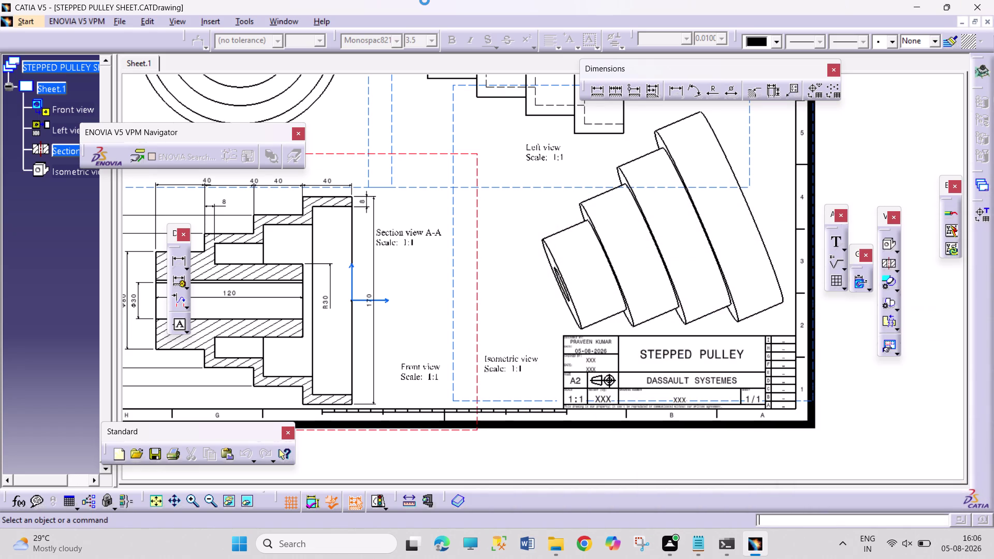